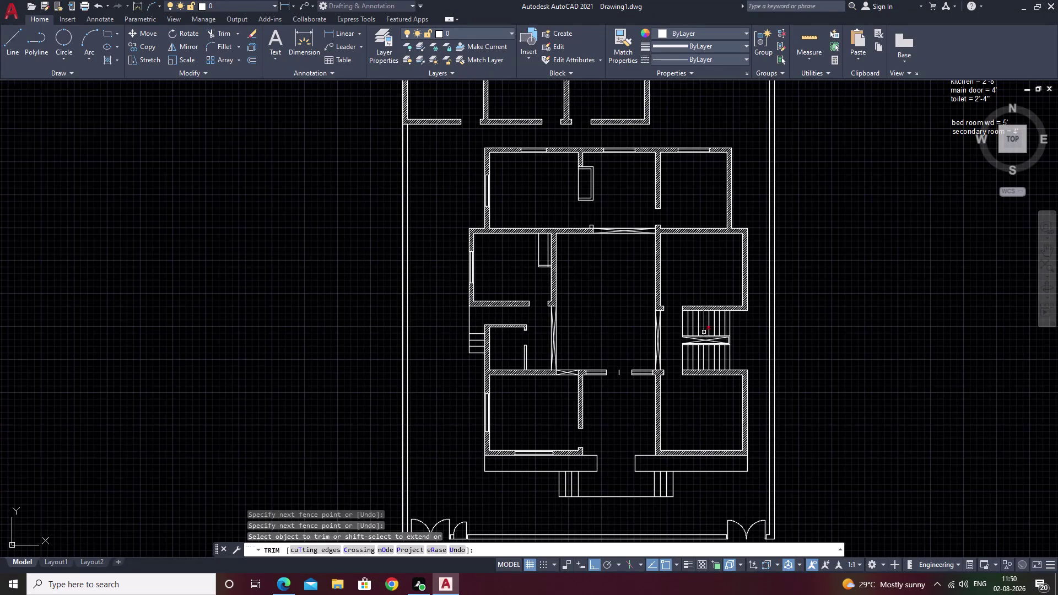
Pan and zoom around the house floor plan to bring the whole layout into view.
middle_drag(590, 333, 693, 334)
scroll(up, 3)
scroll(down, 3)
middle_drag(698, 495, 713, 365)
middle_drag(693, 453, 713, 388)
scroll(down, 3)
middle_drag(705, 425, 628, 483)
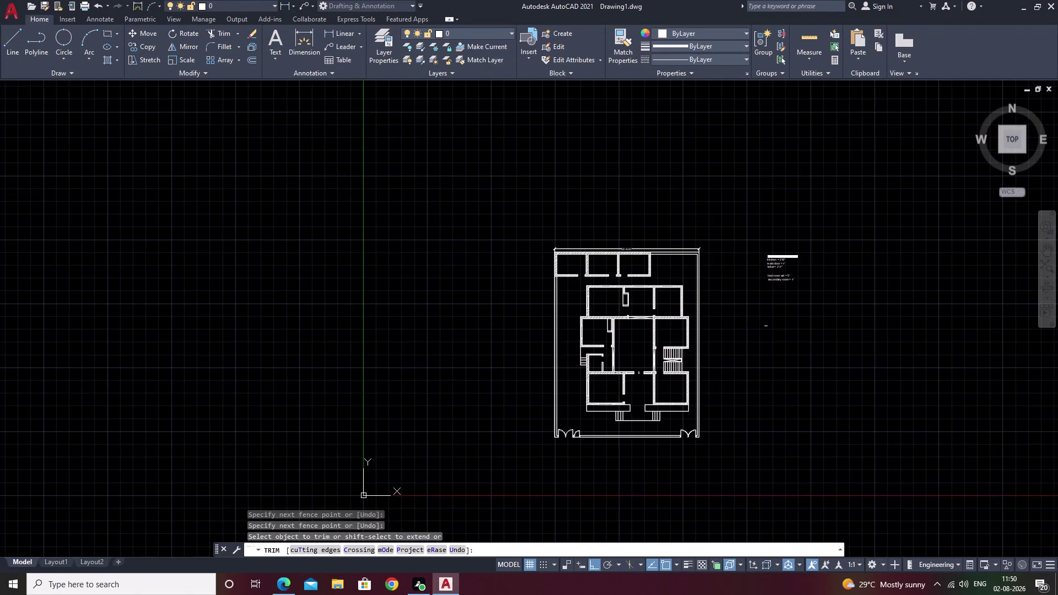
scroll(up, 3)
middle_drag(590, 336, 887, 275)
middle_drag(829, 380, 792, 290)
middle_drag(754, 318, 726, 272)
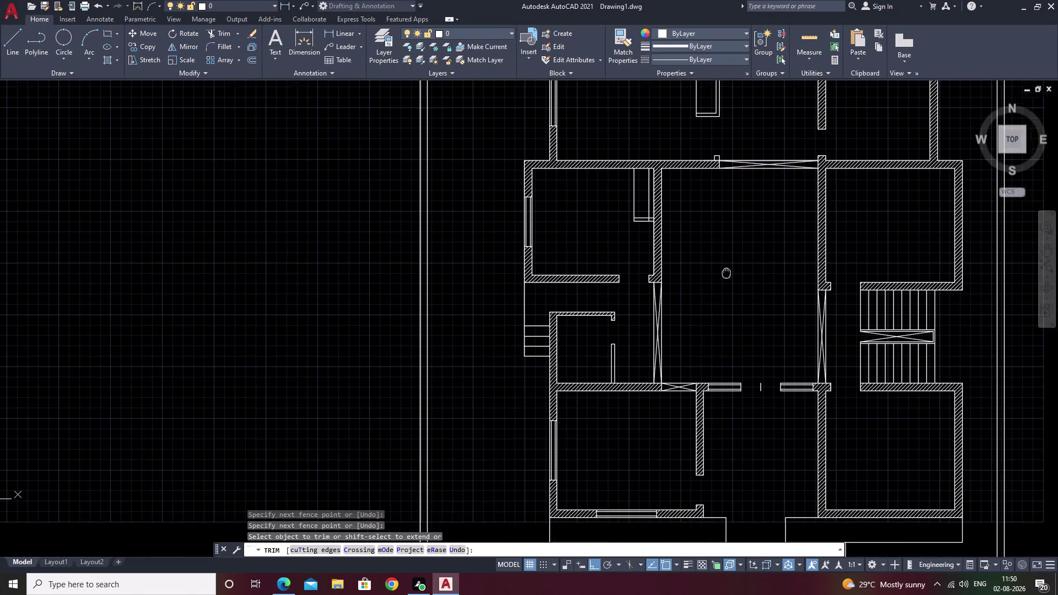
Pan across the rooms and staircase to the door-size notes, then bring up Tool Palettes (Ctrl+3).
scroll(down, 3)
middle_drag(958, 368, 747, 373)
scroll(up, 3)
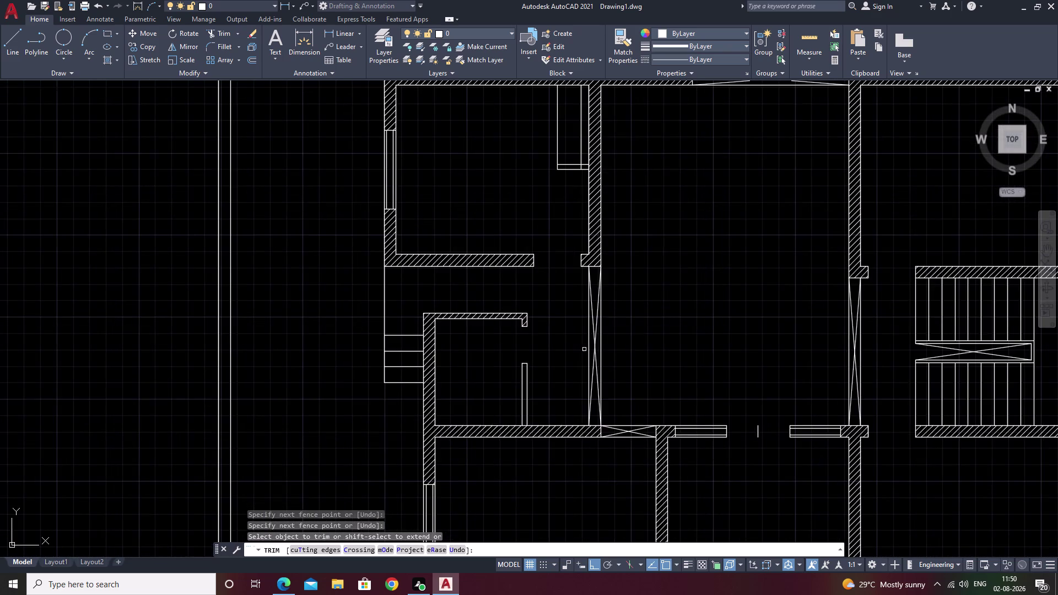
scroll(down, 3)
middle_drag(662, 369, 670, 327)
middle_drag(635, 327, 536, 314)
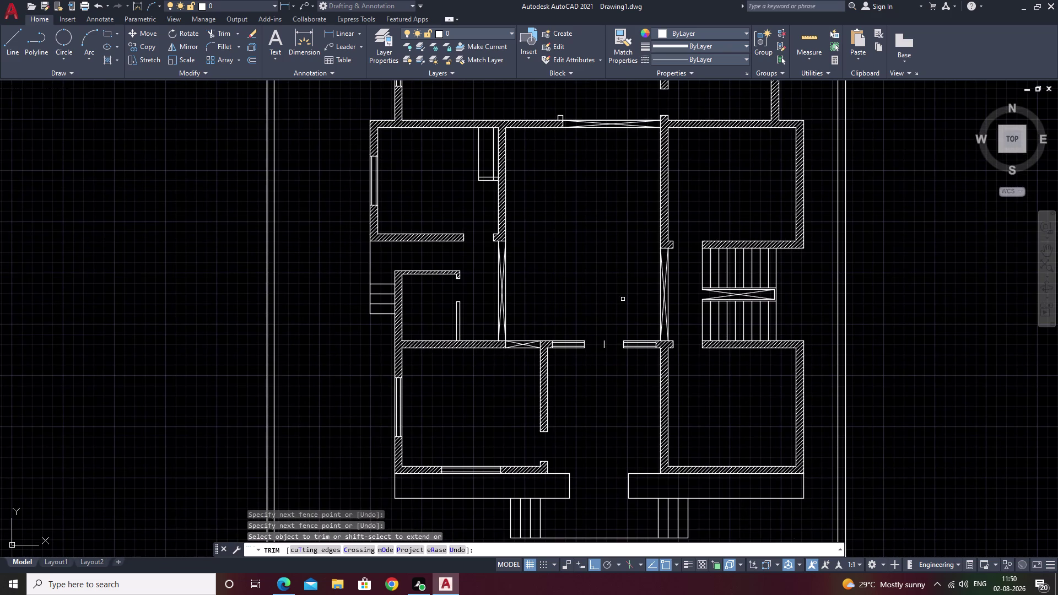
middle_drag(857, 224, 522, 390)
middle_drag(905, 283, 753, 326)
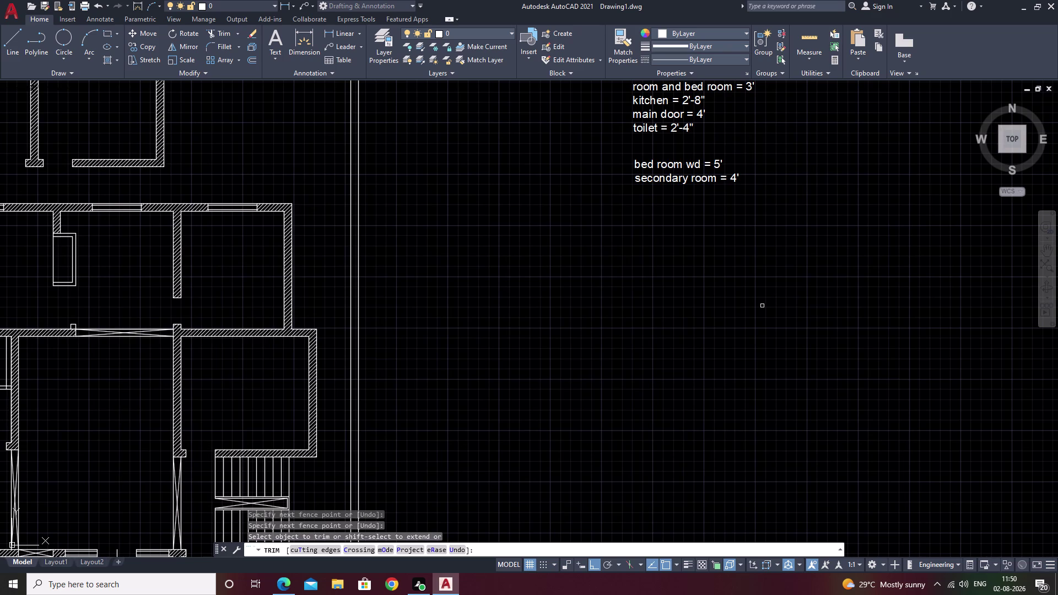
key(ctrl+3)
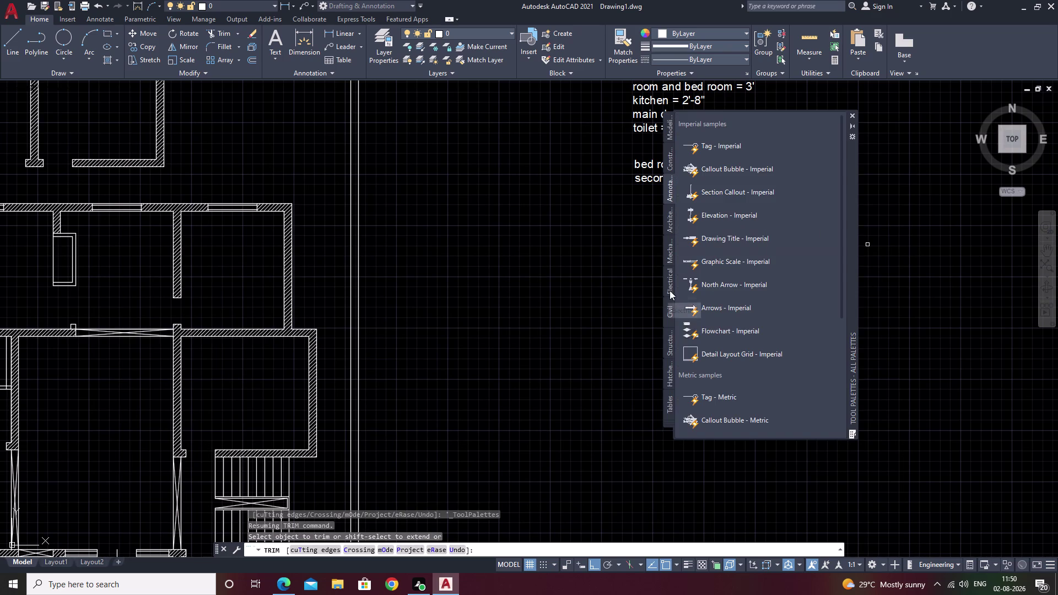
Show the Architectural sample blocks and pick the Door - Metric block.
click(669, 219)
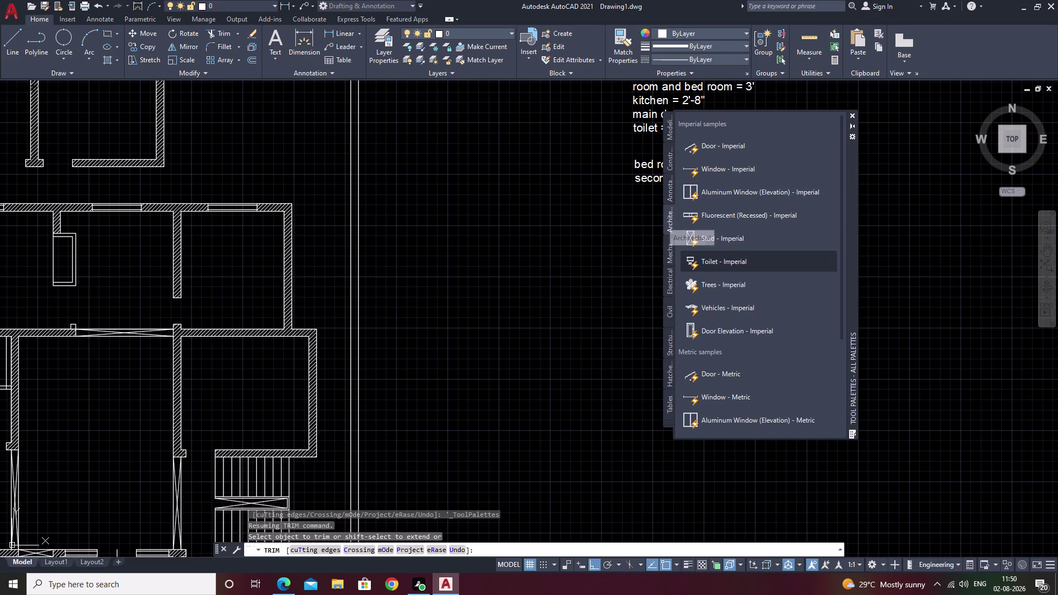
click(761, 373)
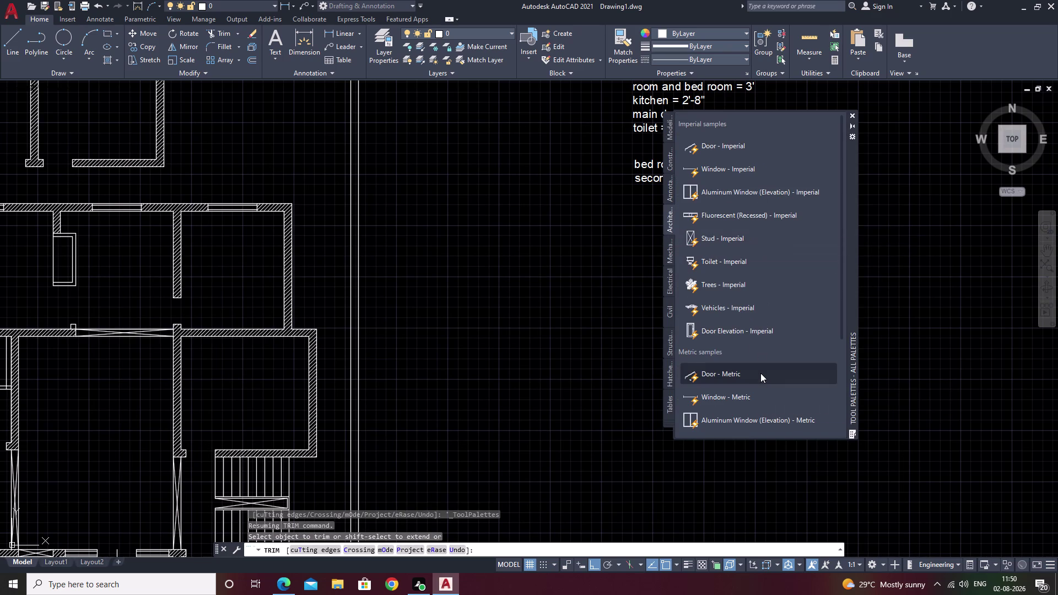
click(916, 283)
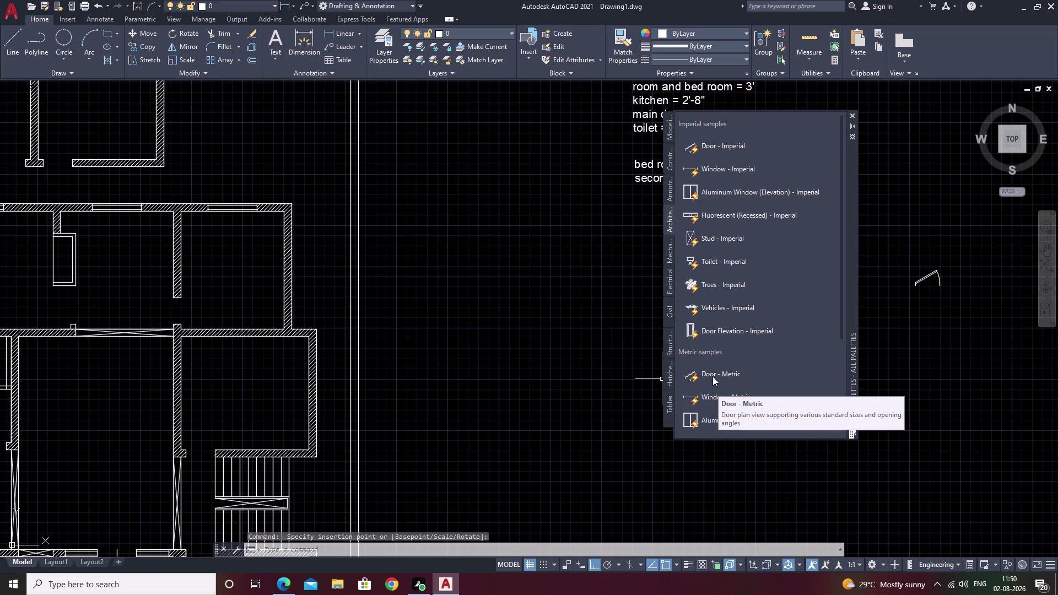
click(852, 114)
Insert the metric door block into the empty area beside the door-size notes.
key(grave)
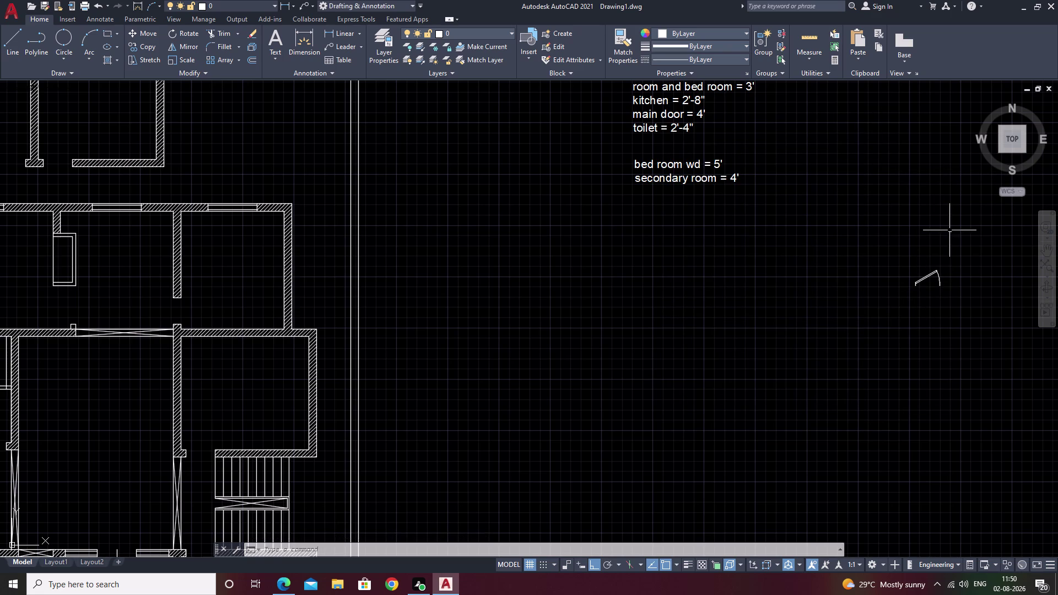
scroll(up, 3)
scroll(up, 3)
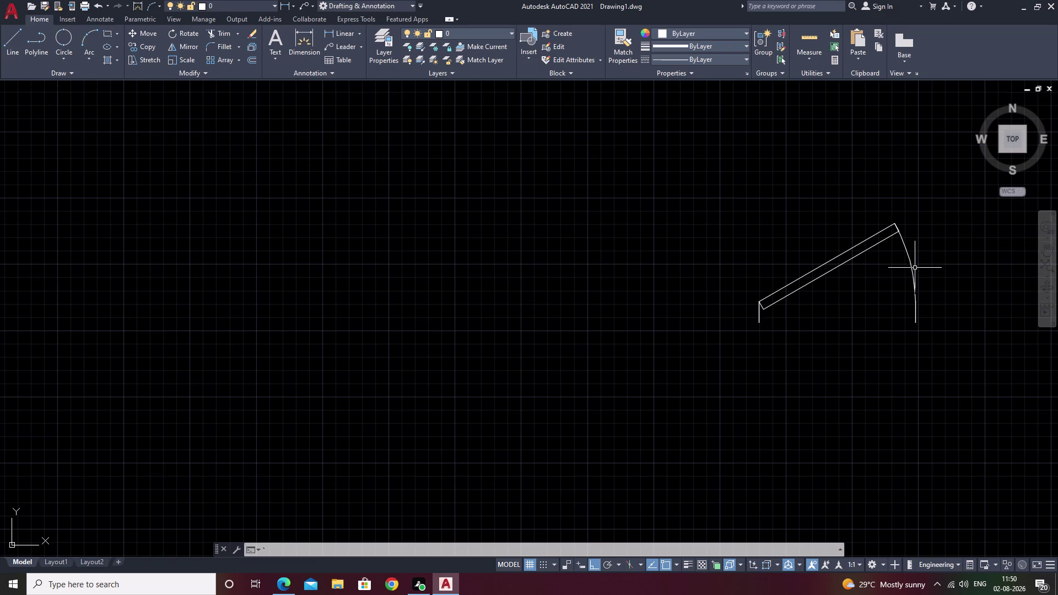
click(913, 267)
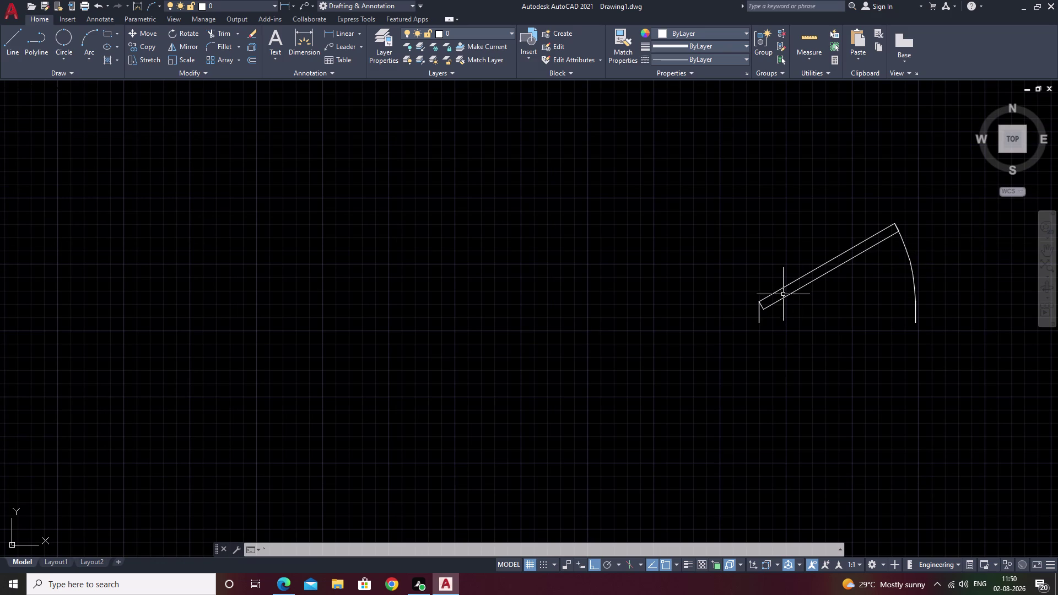
click(784, 298)
click(784, 298)
click(784, 291)
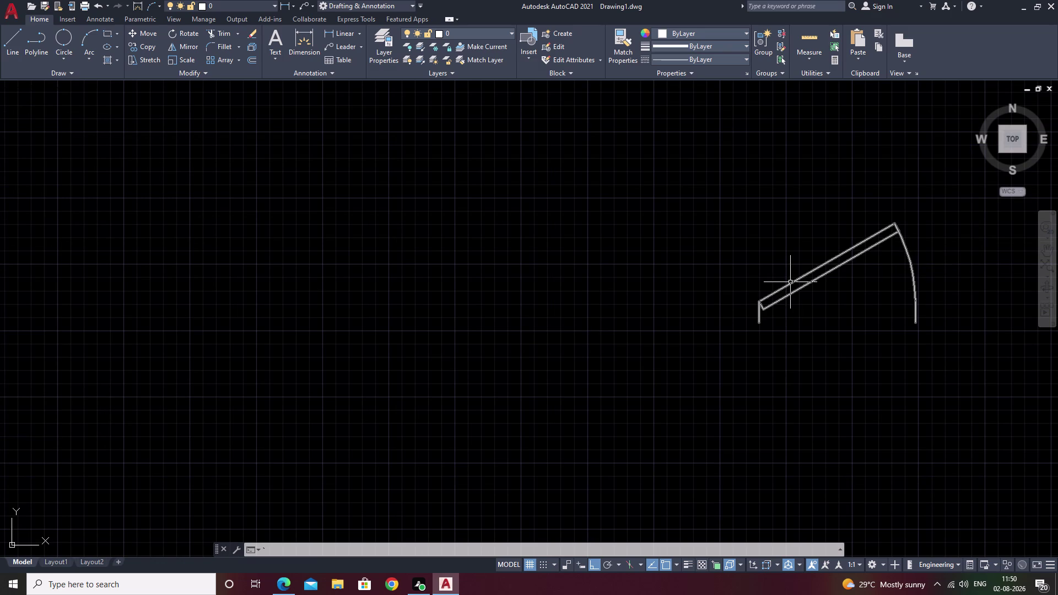
click(791, 282)
triple_click(793, 290)
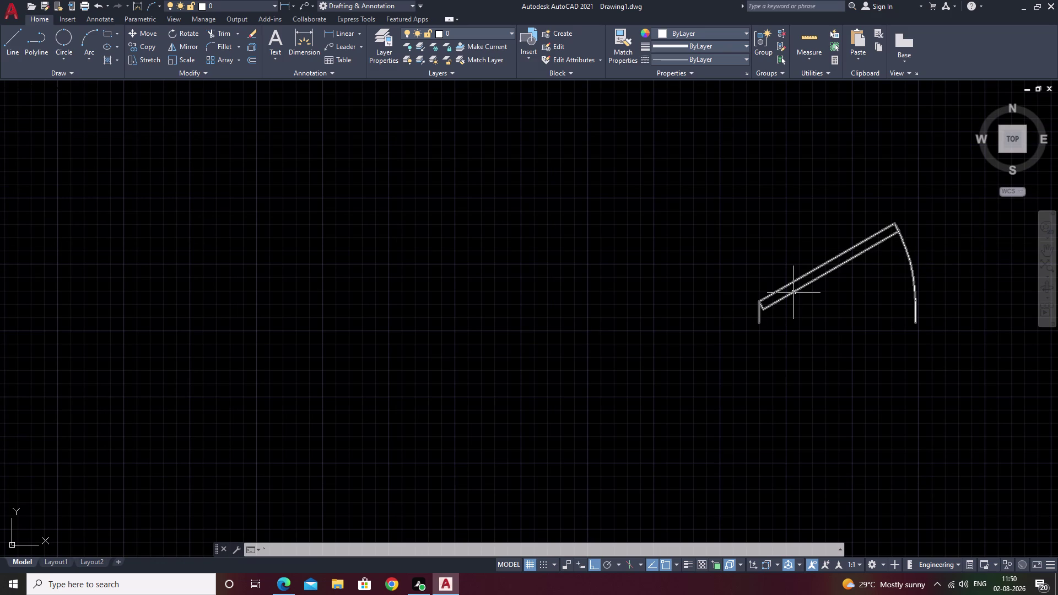
double_click(793, 292)
scroll(down, 3)
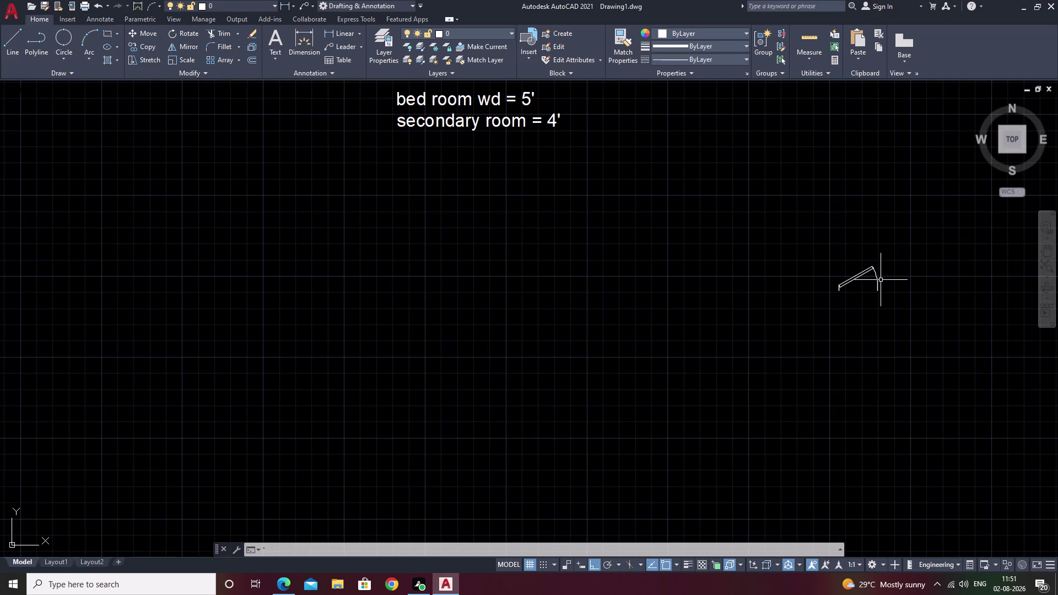
click(878, 280)
click(877, 280)
right_click(876, 280)
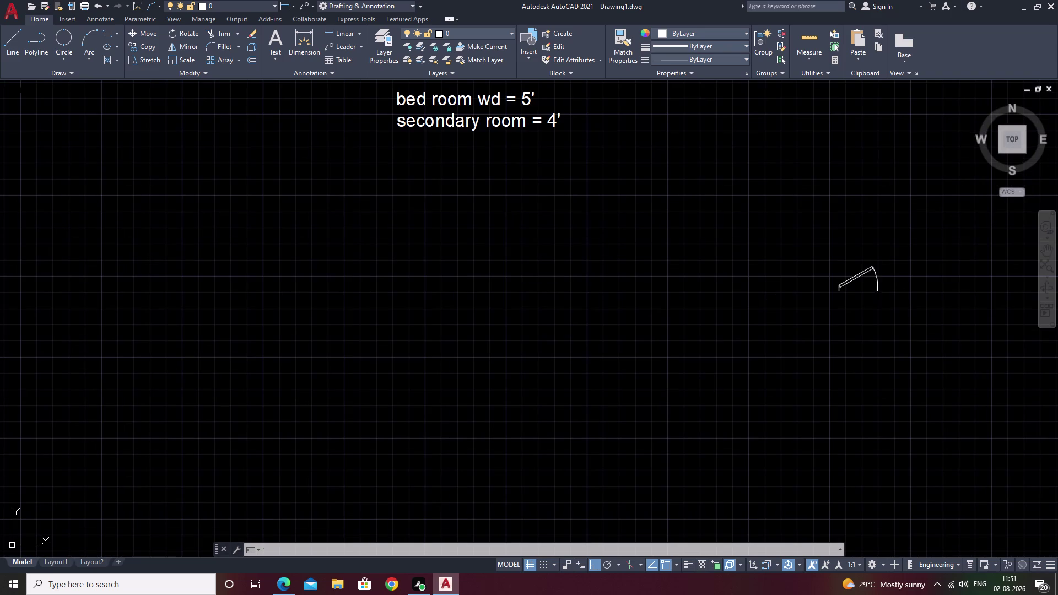
click(877, 279)
Swing the door open to 90 degrees and grab its width grip for resizing.
scroll(up, 3)
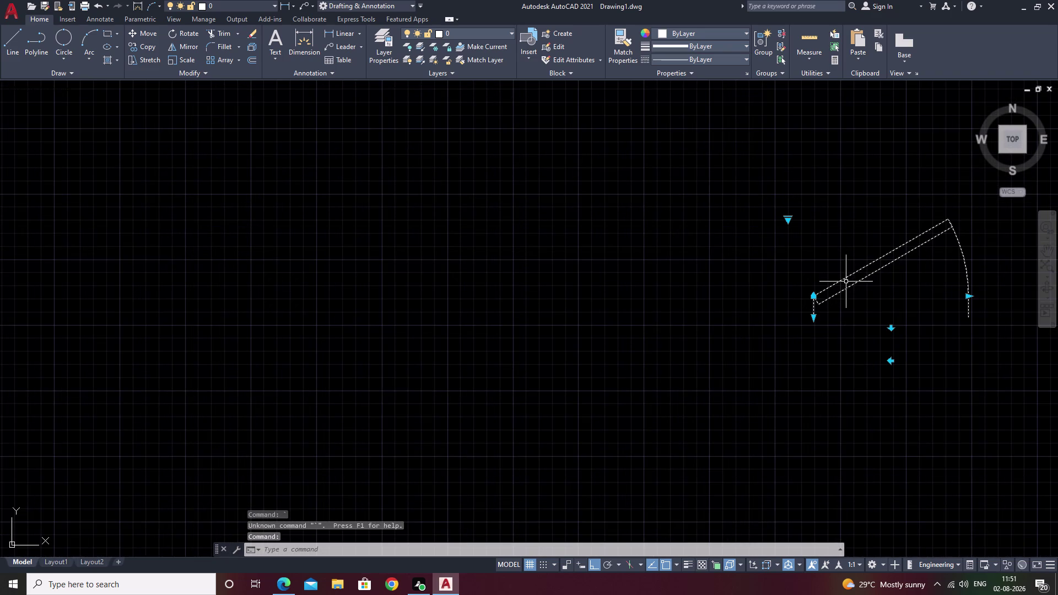
click(790, 220)
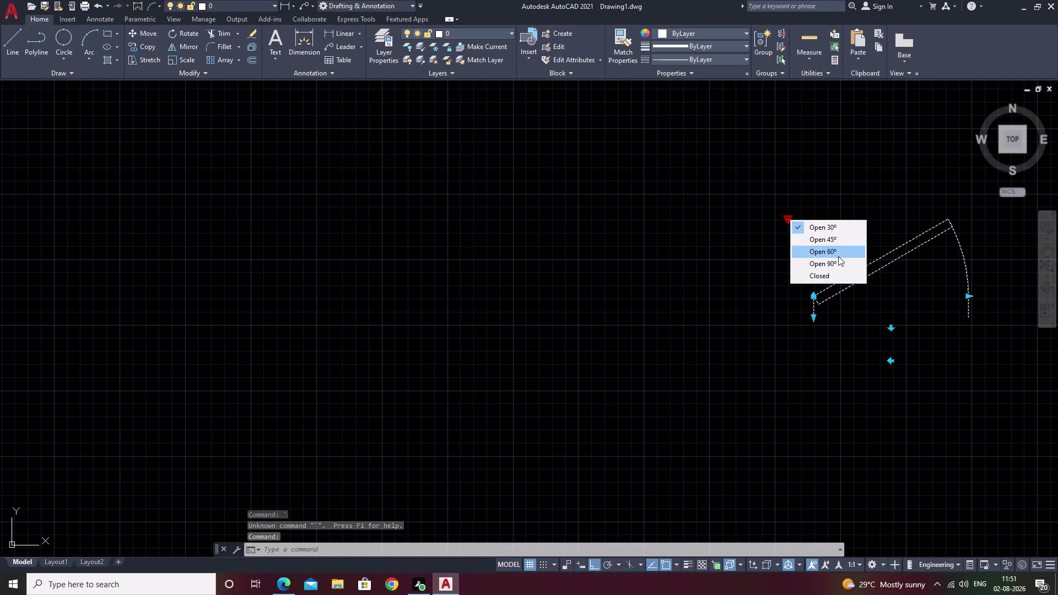
click(835, 263)
scroll(down, 3)
middle_drag(867, 297, 721, 303)
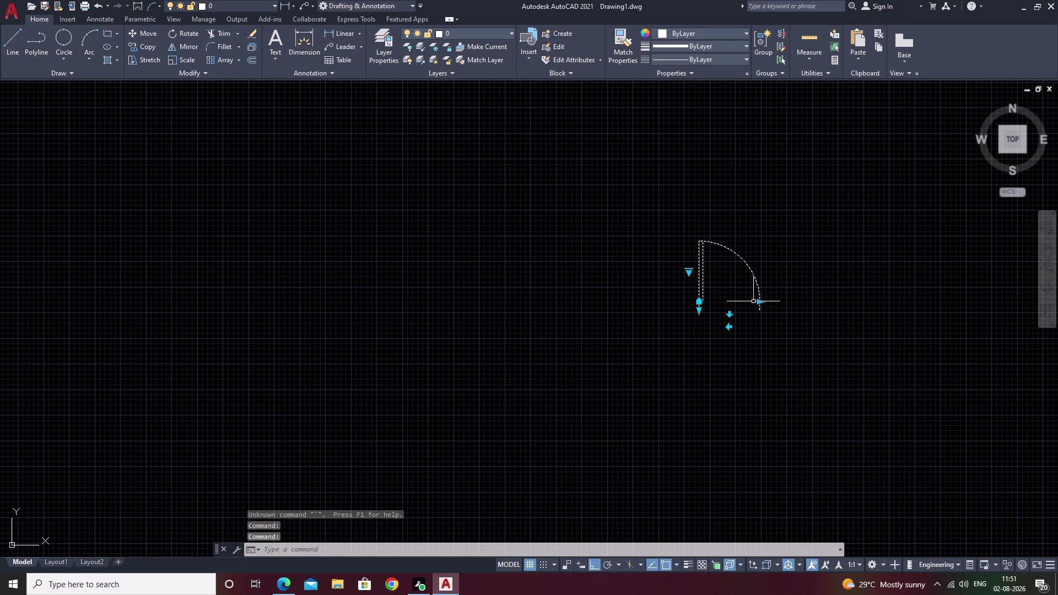
key(grave)
key(grave)
key(Escape)
key(Escape)
key(Escape)
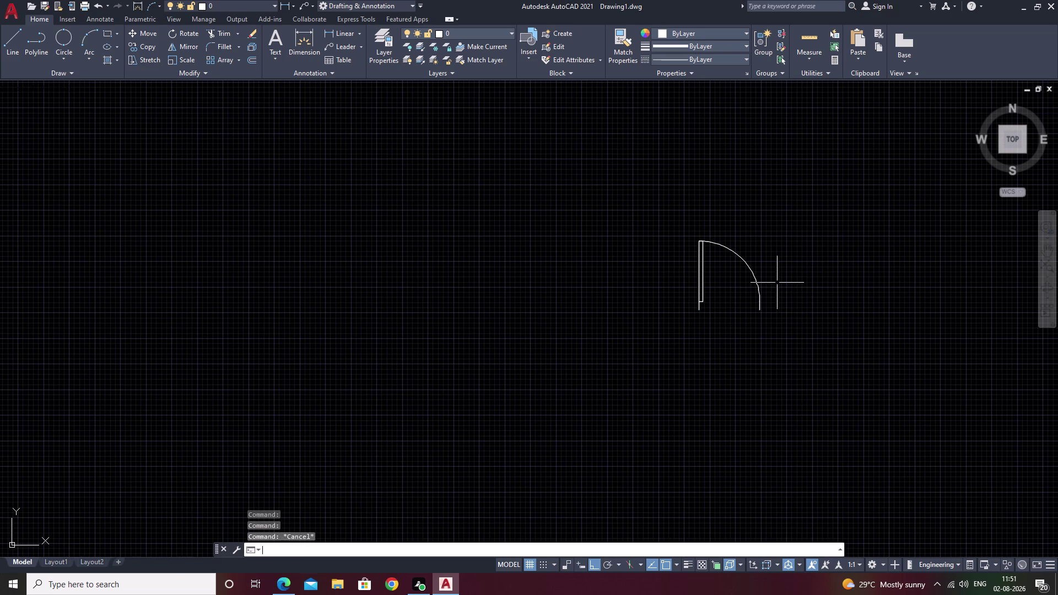
scroll(up, 3)
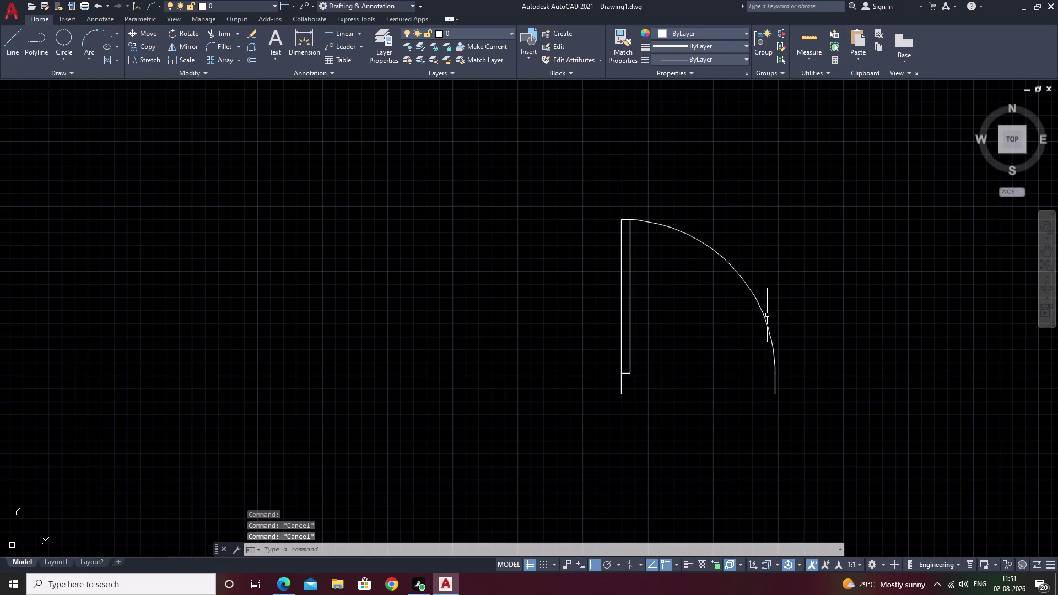
click(766, 319)
click(775, 375)
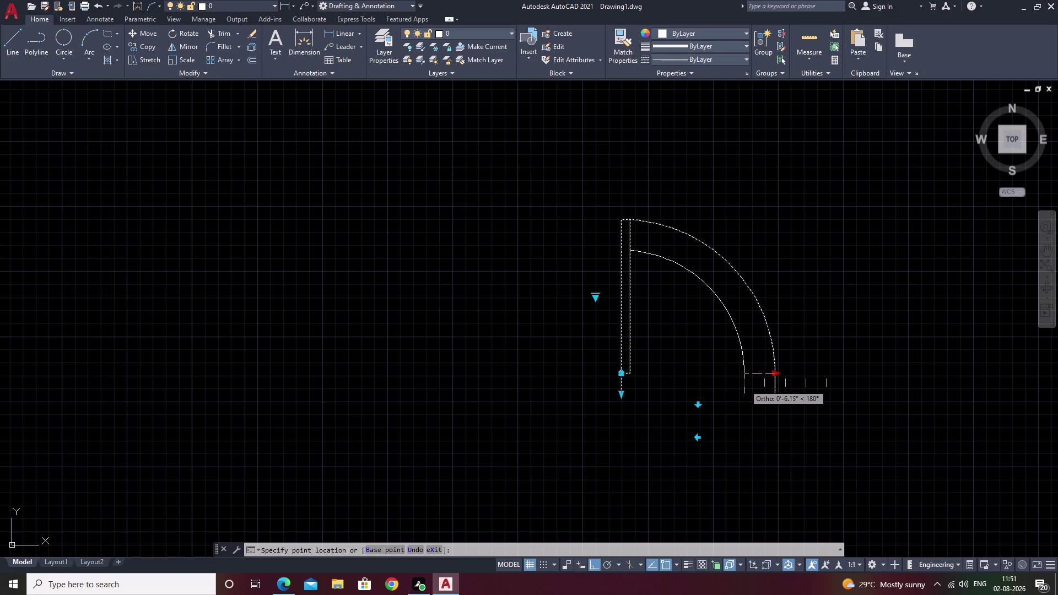
Stretch the door to a 3' width, then repeat the door insertion.
scroll(down, 3)
middle_drag(753, 394, 874, 480)
middle_drag(663, 322, 699, 394)
scroll(down, 3)
middle_drag(697, 351, 644, 310)
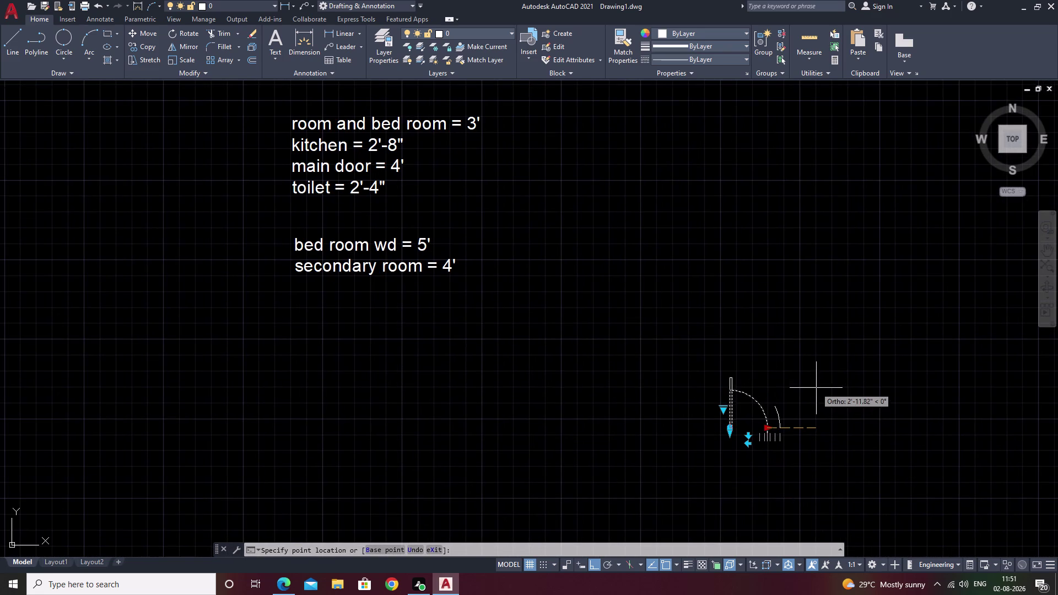
text(3')
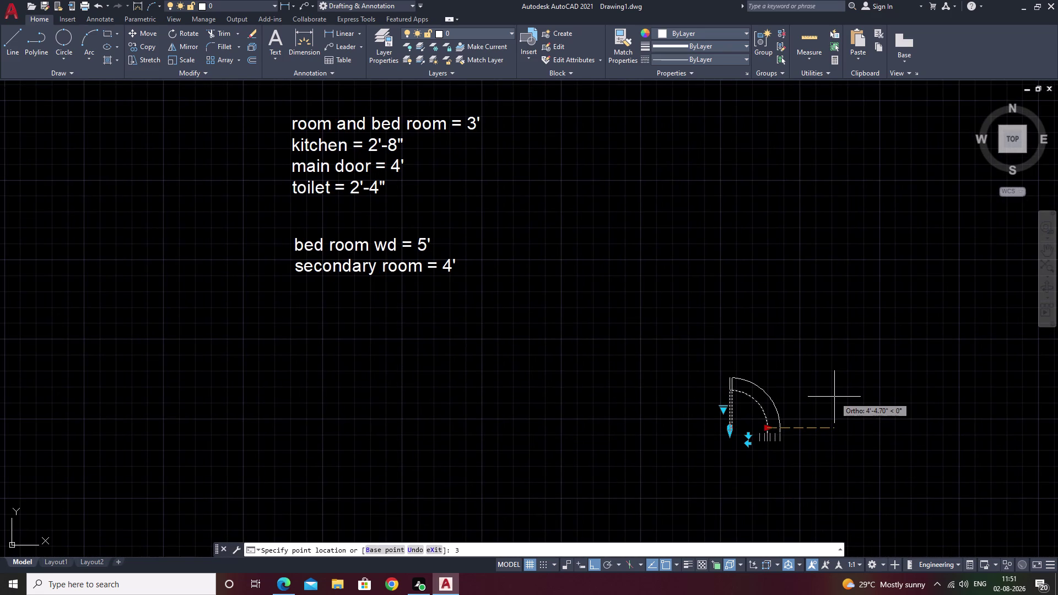
key(space)
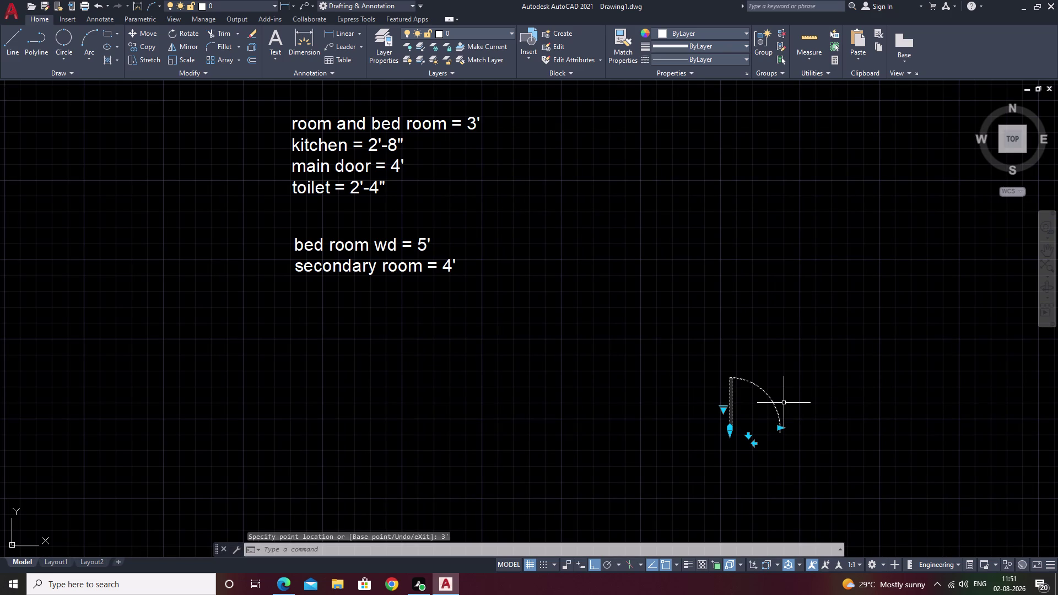
scroll(up, 3)
key(space)
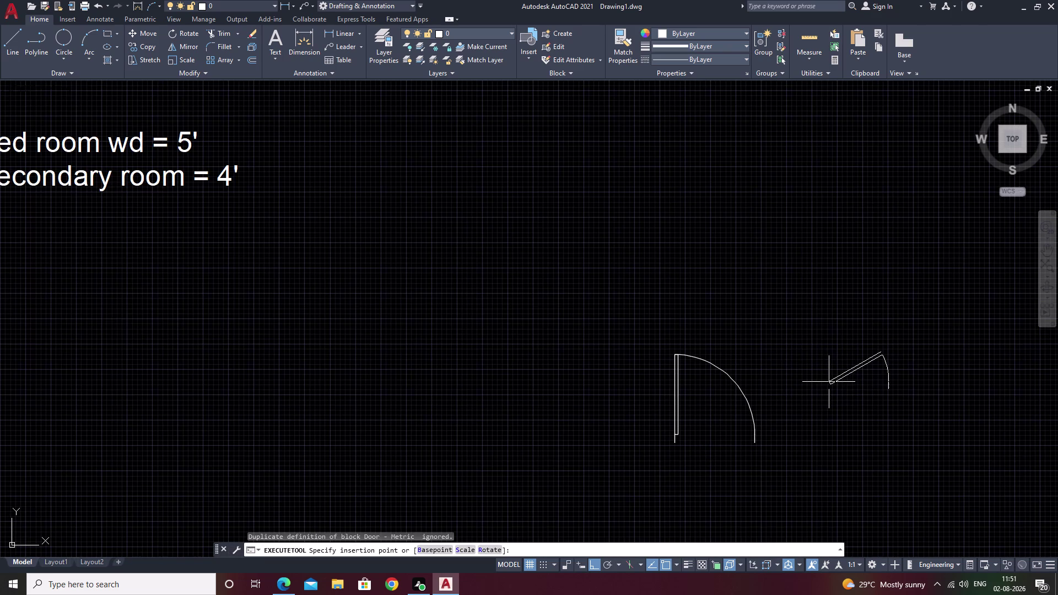
Place a second door up and right of the first, swung open 90 degrees.
click(848, 361)
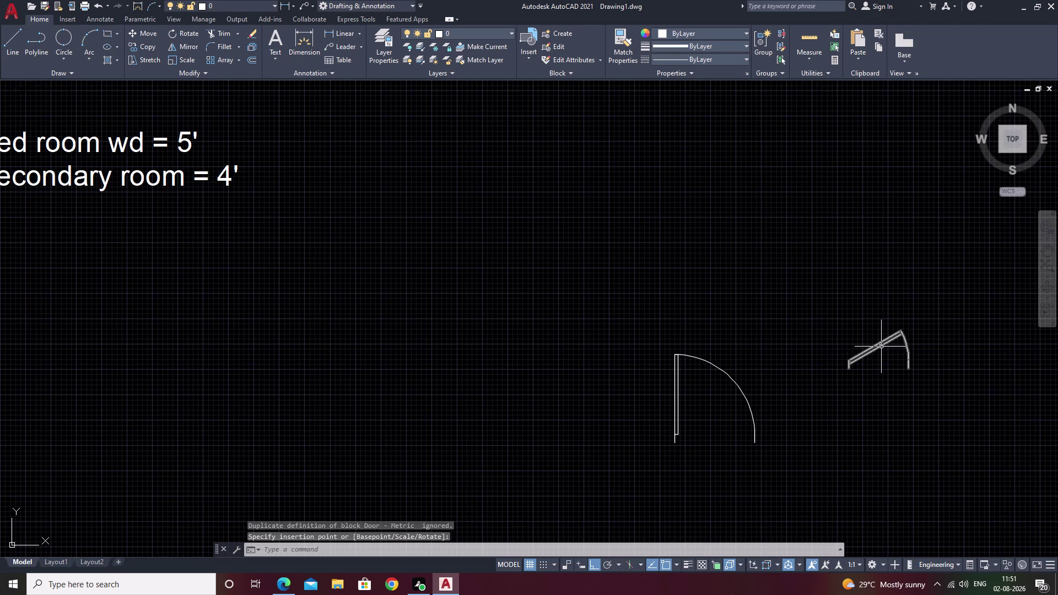
click(881, 347)
click(839, 330)
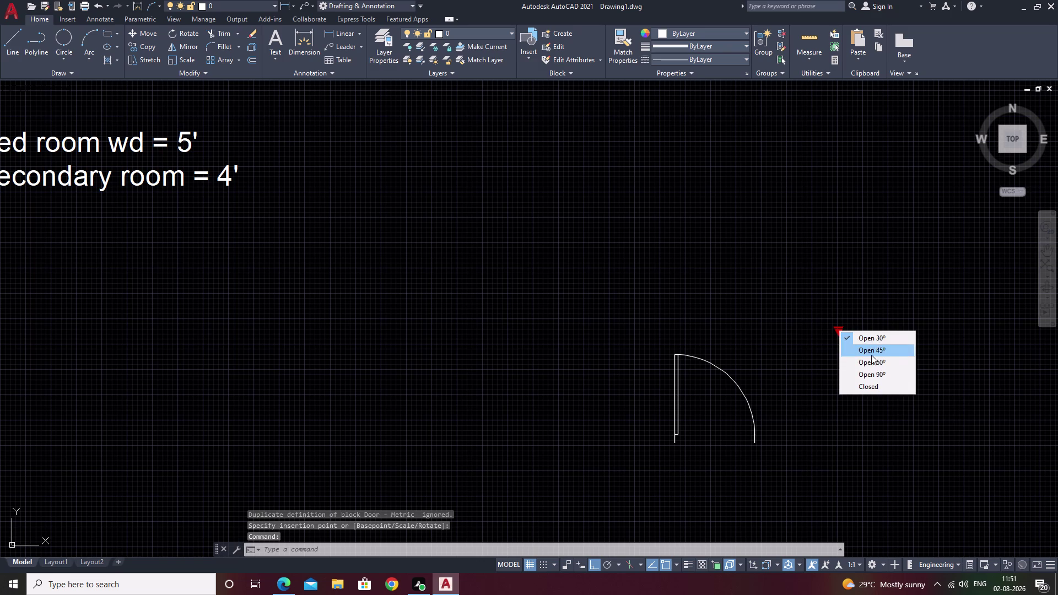
click(872, 374)
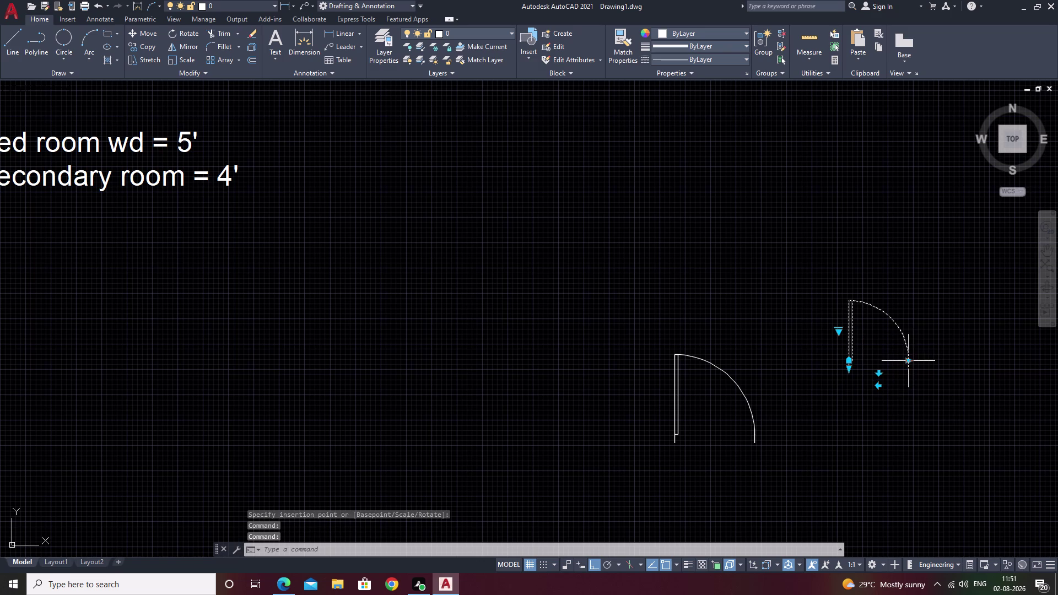
Stretch the second door's width to 2'-8" for the kitchen.
click(911, 360)
scroll(down, 3)
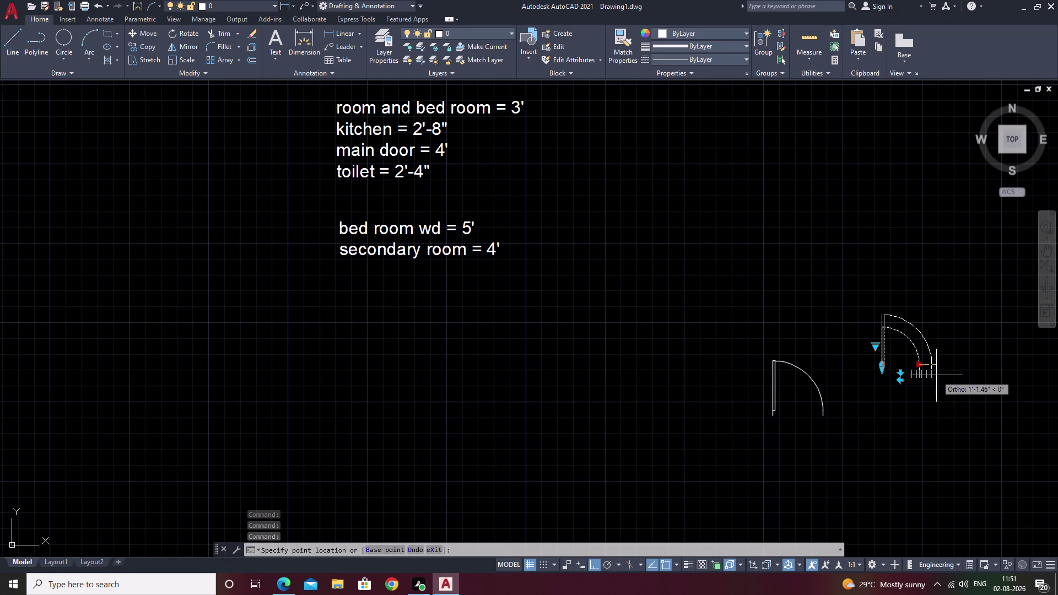
key(2)
text('8)
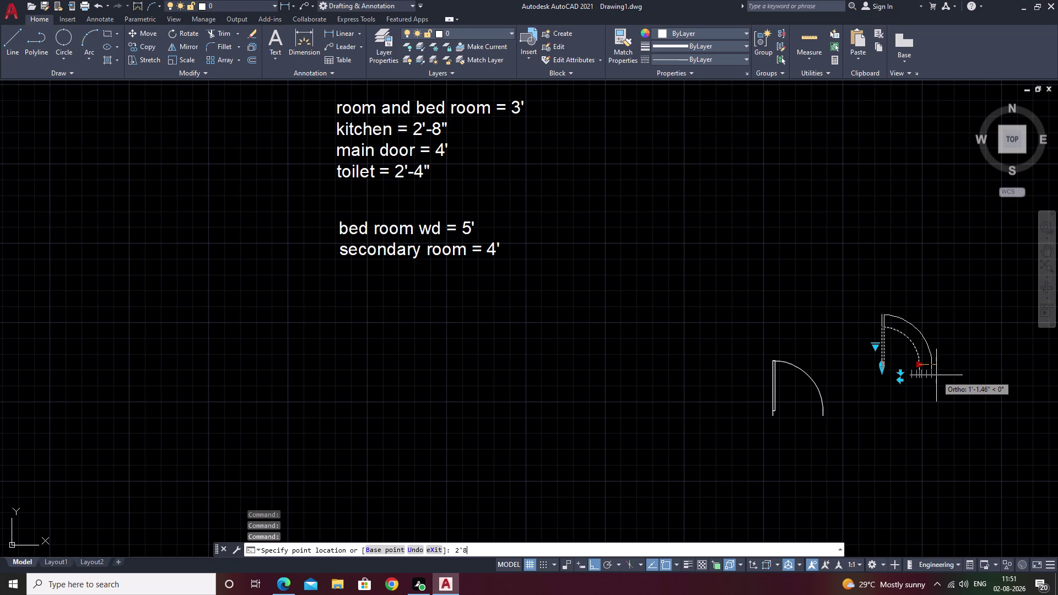
key(shift+quotedbl)
key(space)
middle_drag(901, 413, 821, 443)
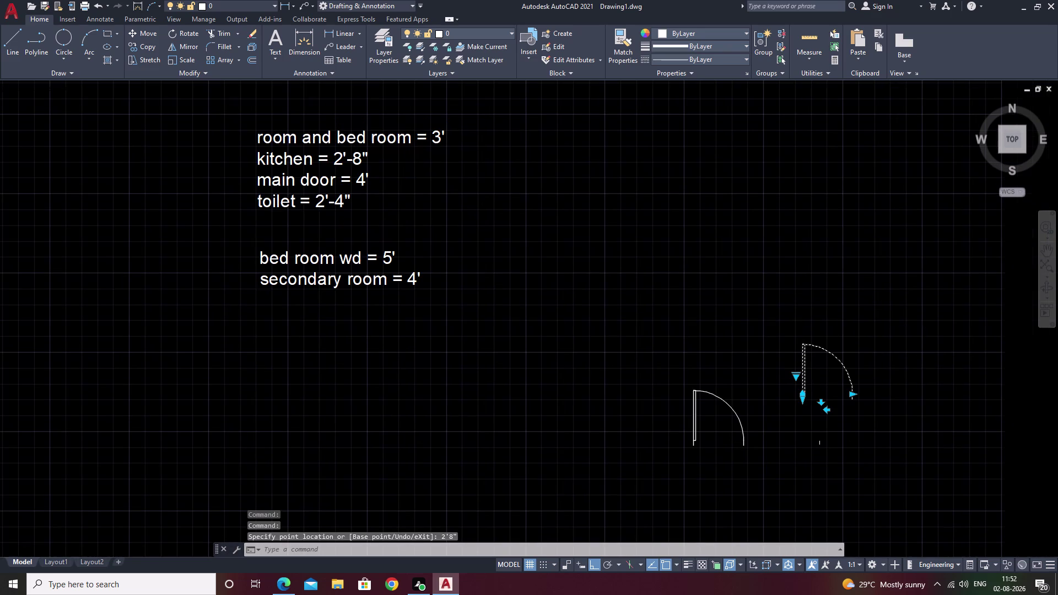
double_click(881, 351)
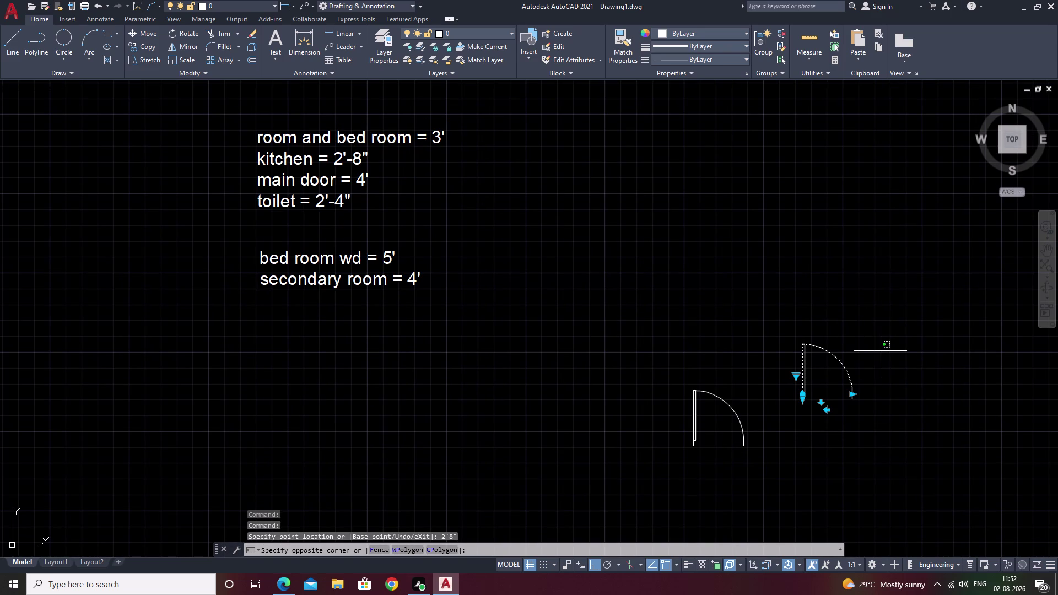
Copy the second door (CO) to a spot directly above it.
click(881, 351)
key(Escape)
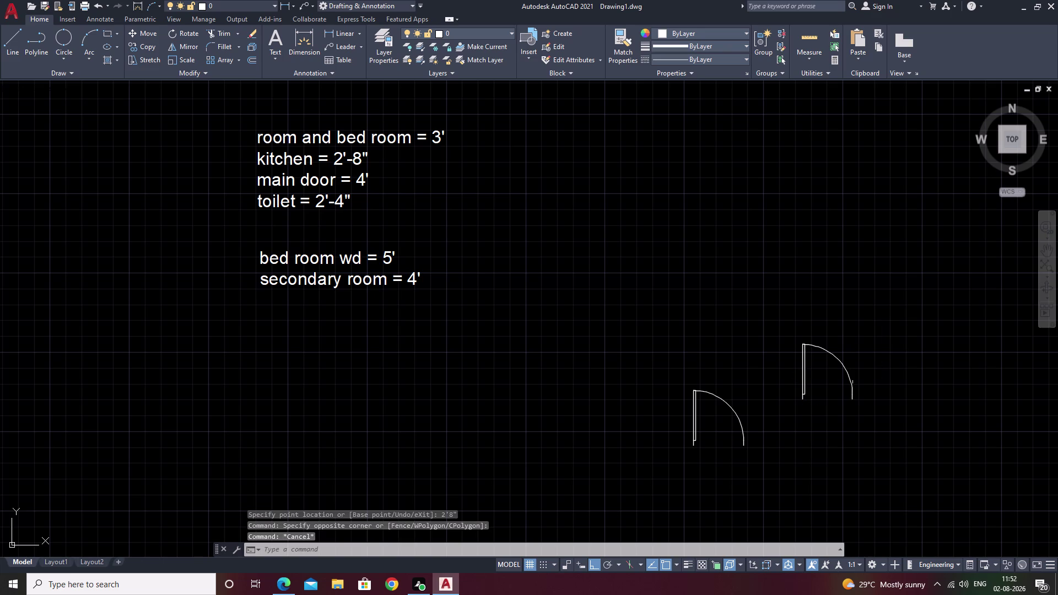
drag(855, 333, 858, 458)
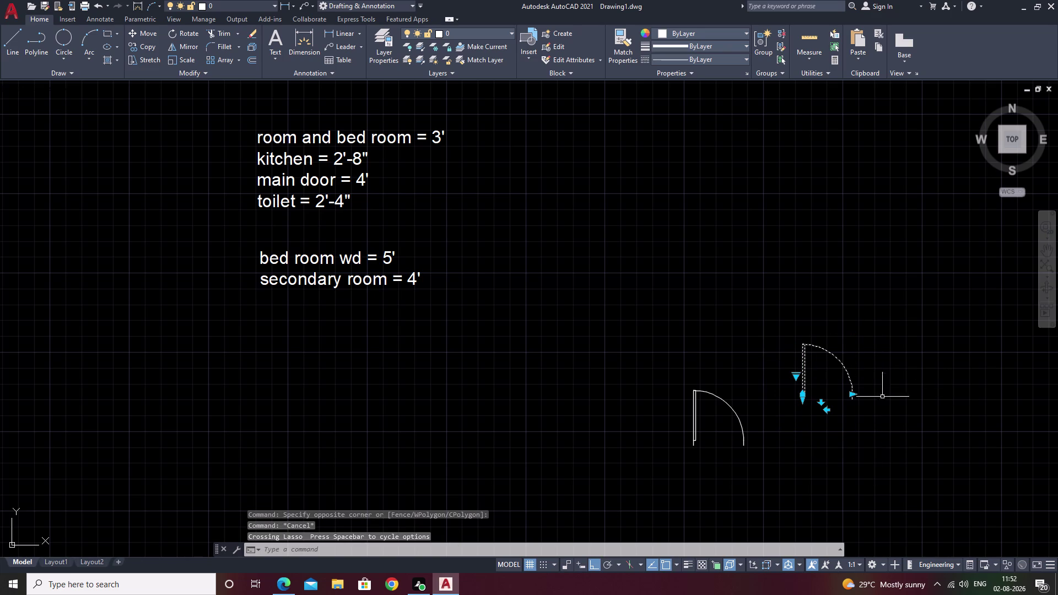
text(co)
key(space)
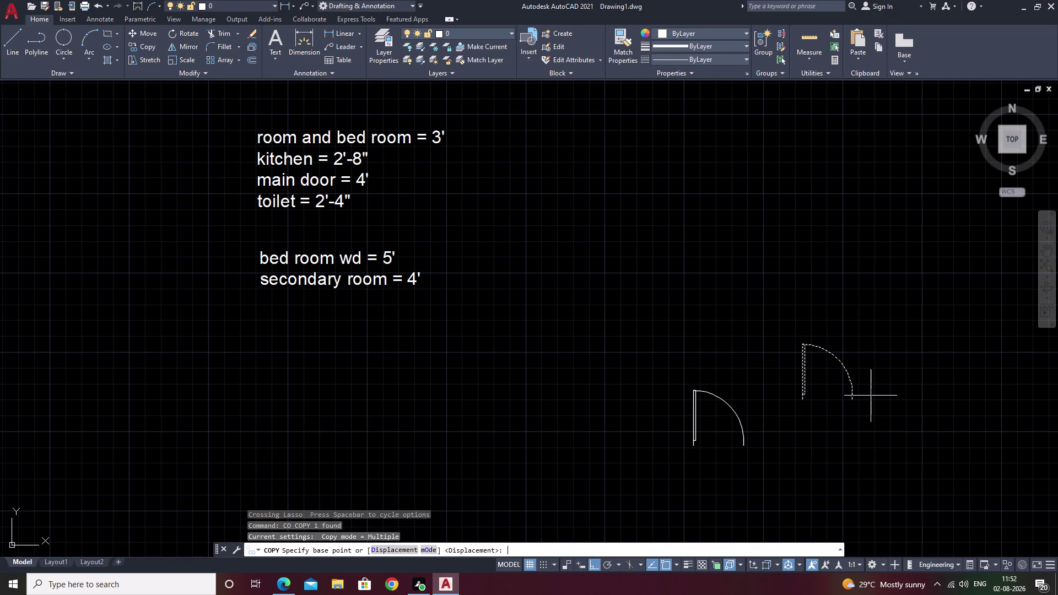
click(804, 402)
click(759, 275)
key(Escape)
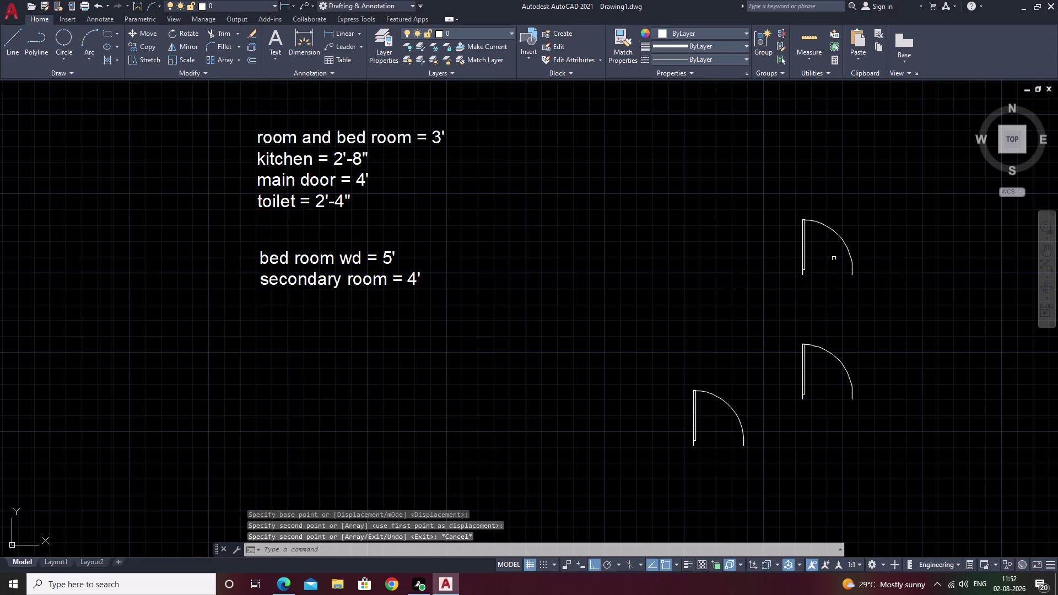
Stretch the top door copy's swing to the 2'-4" toilet width.
click(842, 245)
double_click(845, 244)
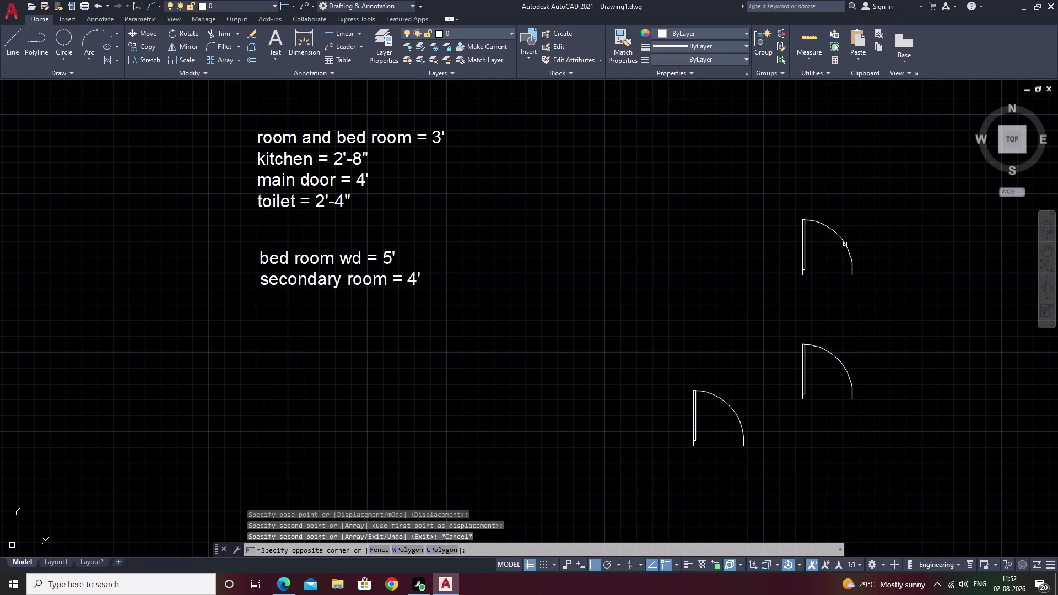
key(Escape)
click(845, 242)
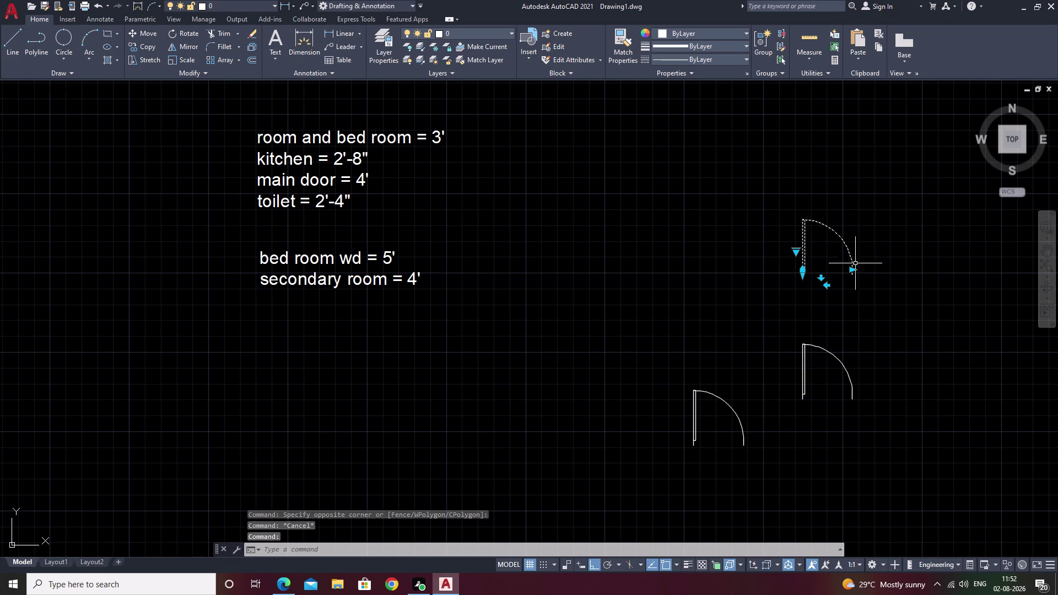
click(854, 270)
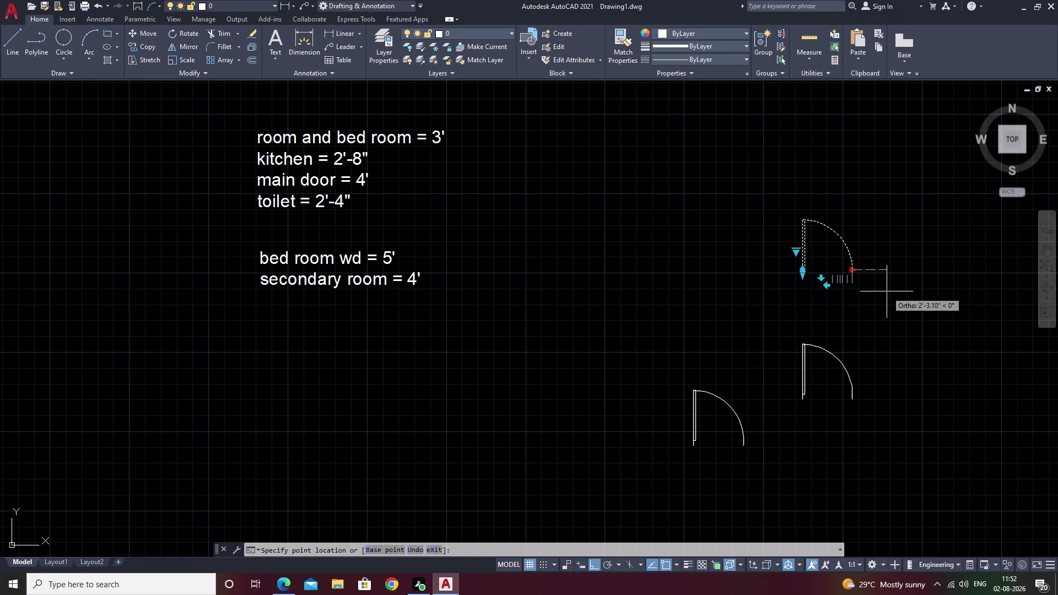
text(2'4)
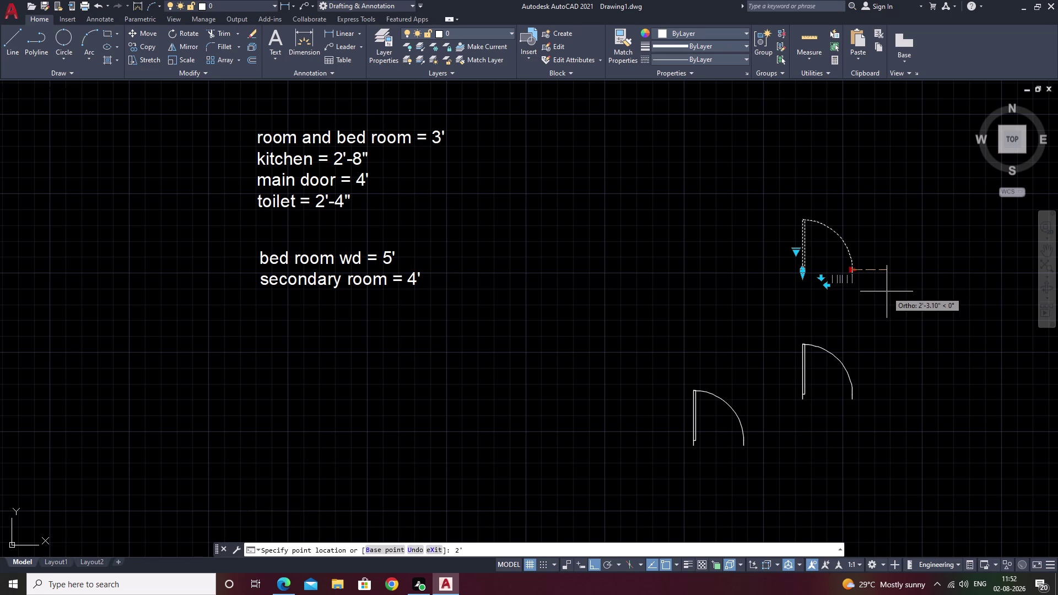
key(shift+quotedbl)
key(space)
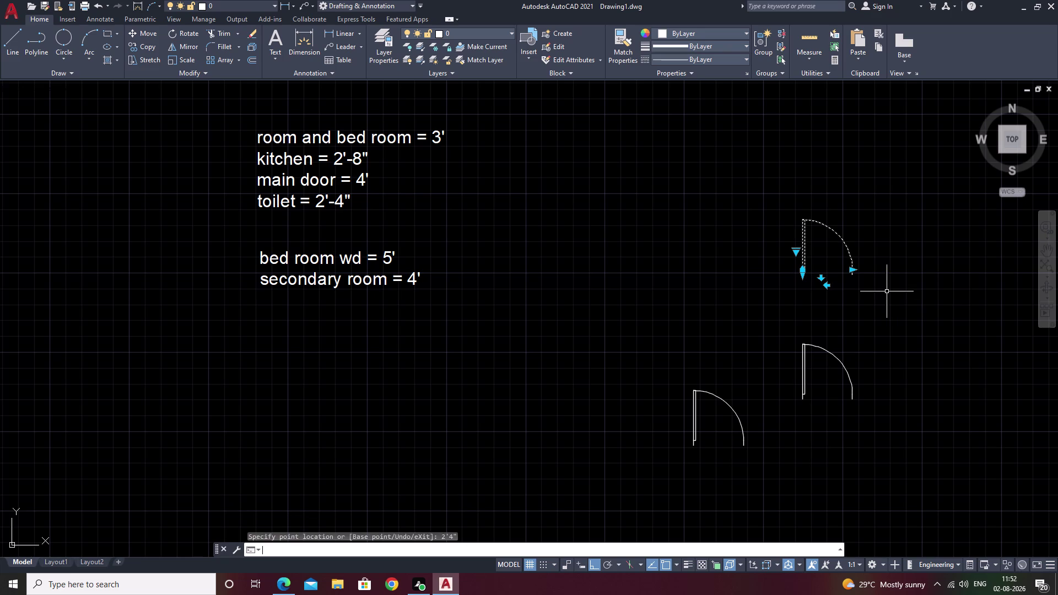
key(Escape)
scroll(up, 3)
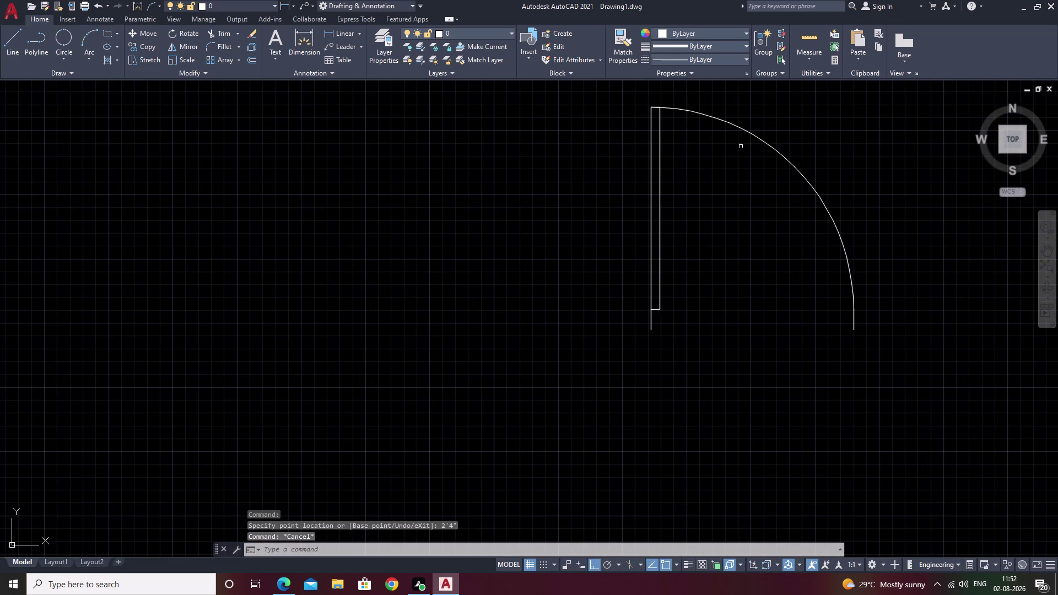
click(330, 33)
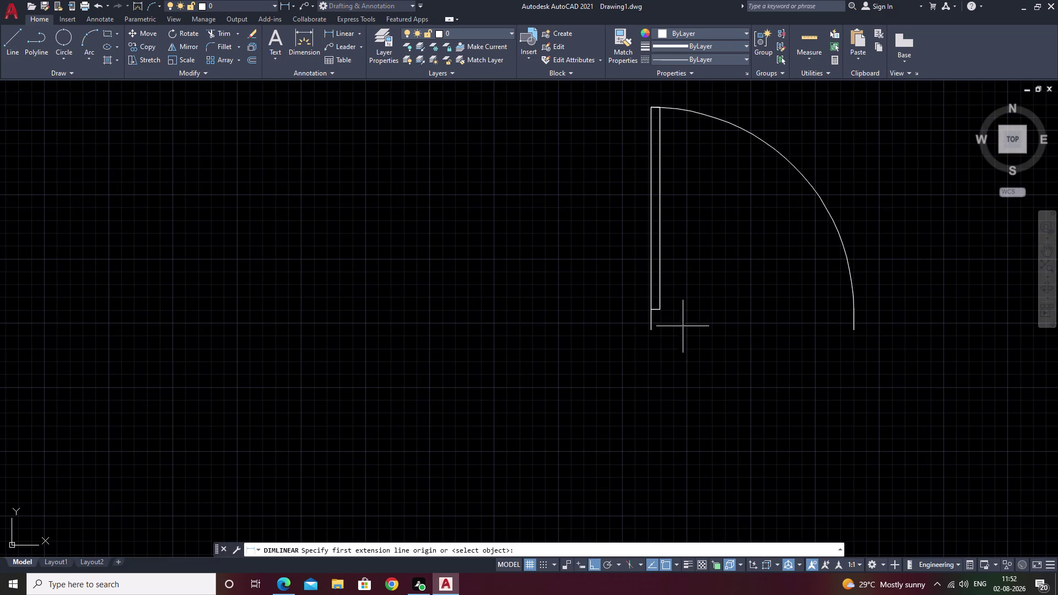
click(654, 331)
click(854, 331)
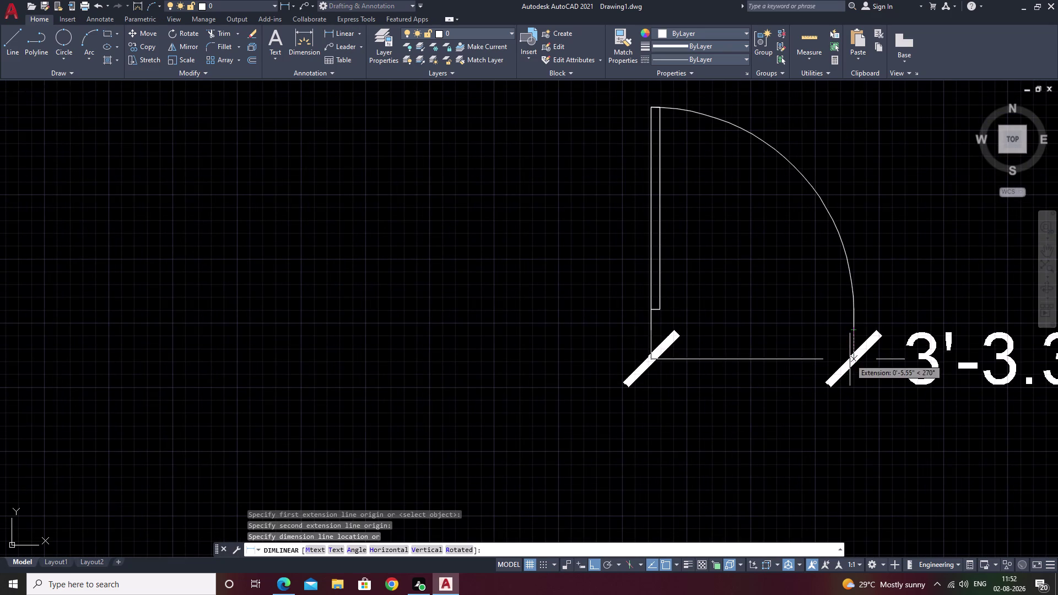
scroll(down, 3)
middle_drag(824, 397, 824, 392)
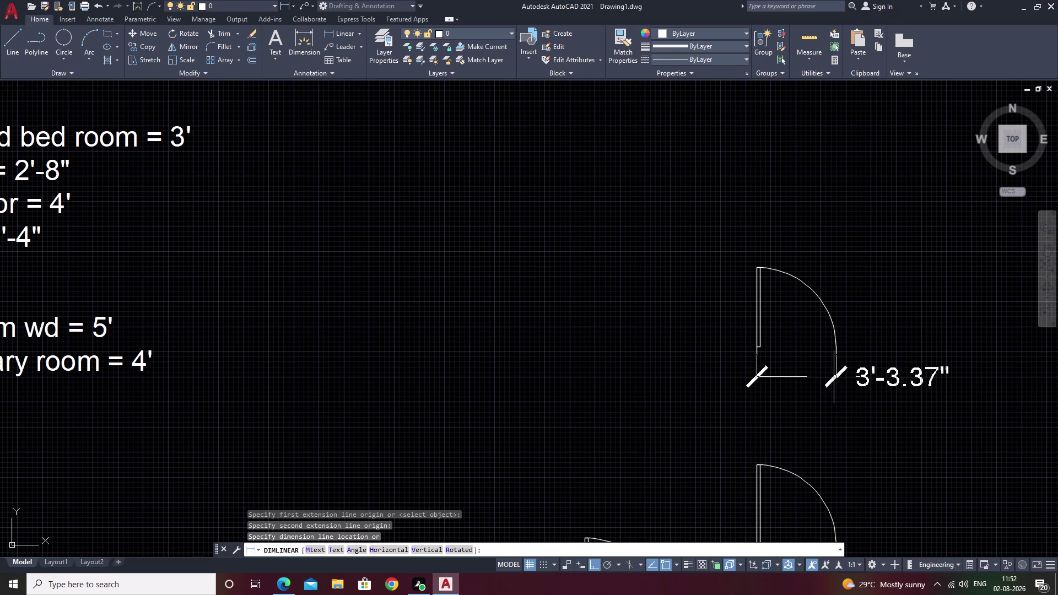
key(Escape)
middle_drag(837, 420, 858, 312)
scroll(up, 3)
key(space)
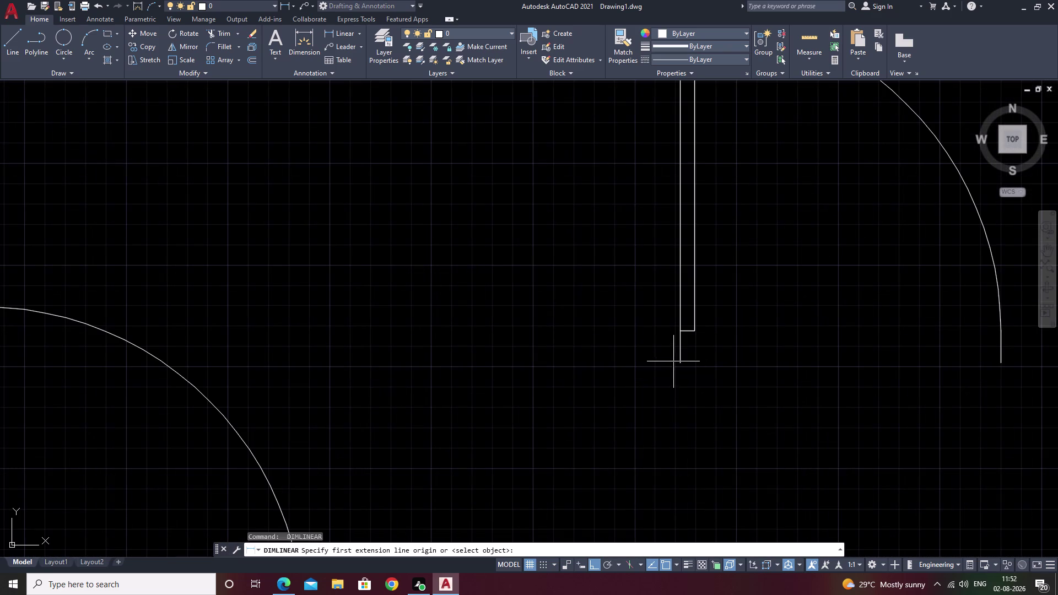
click(682, 368)
click(1001, 362)
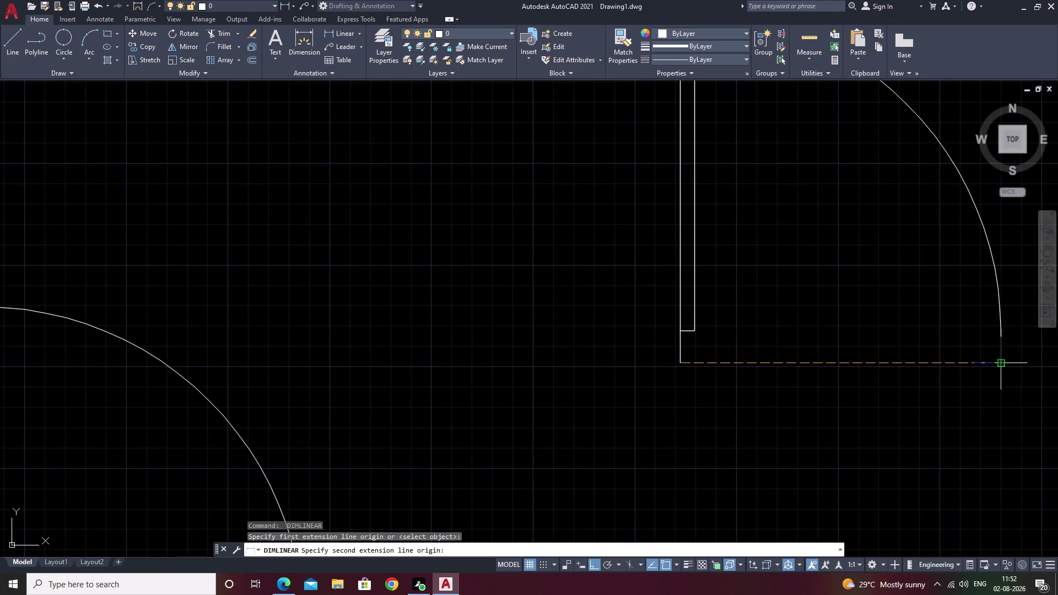
scroll(down, 3)
middle_drag(948, 427, 835, 430)
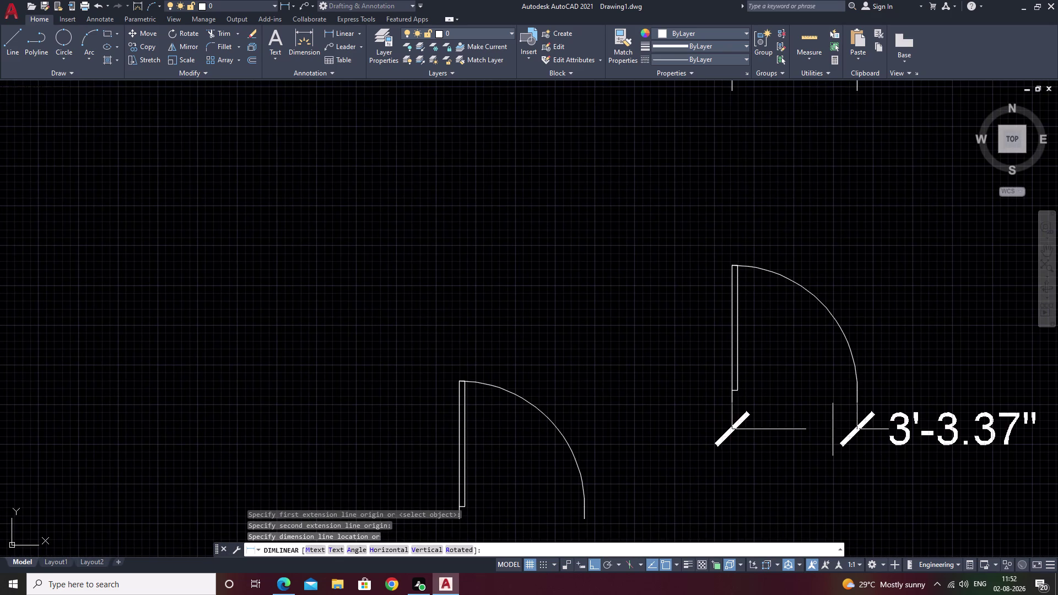
key(Escape)
middle_drag(641, 470, 729, 368)
scroll(down, 3)
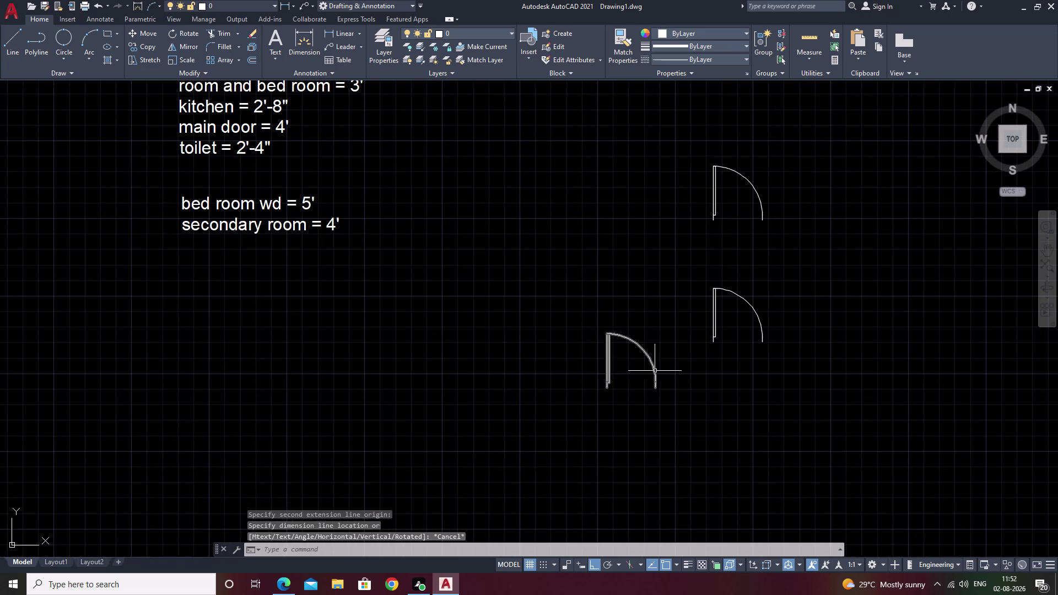
click(651, 362)
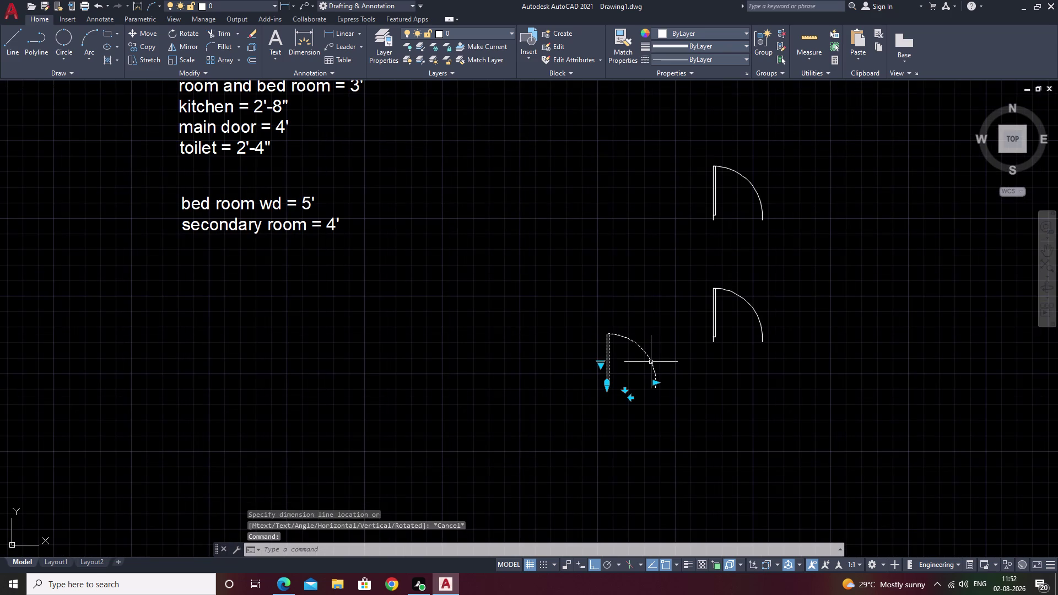
key(Escape)
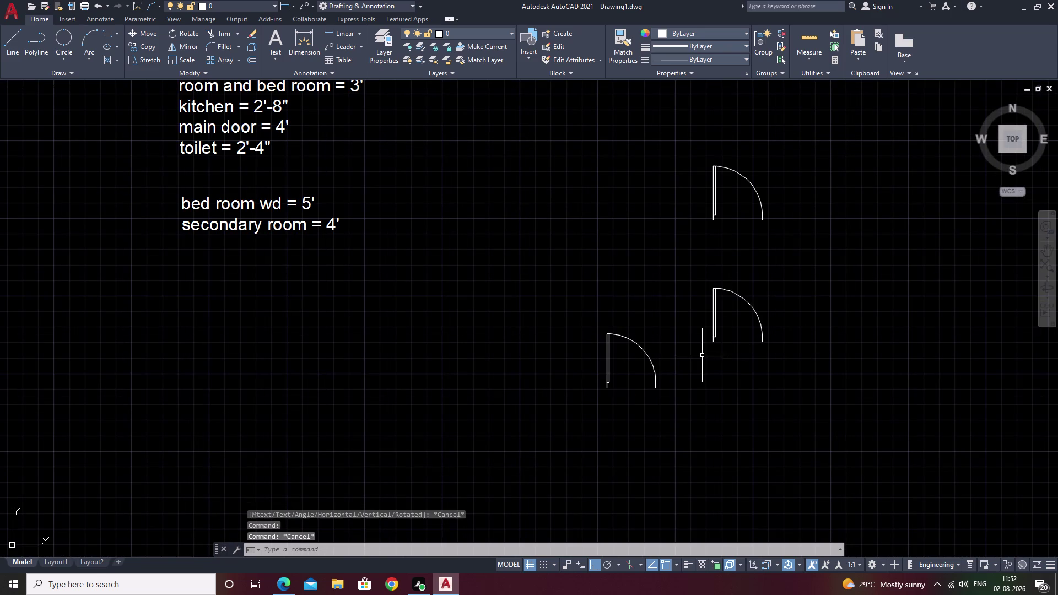
drag(636, 313, 712, 454)
text(m)
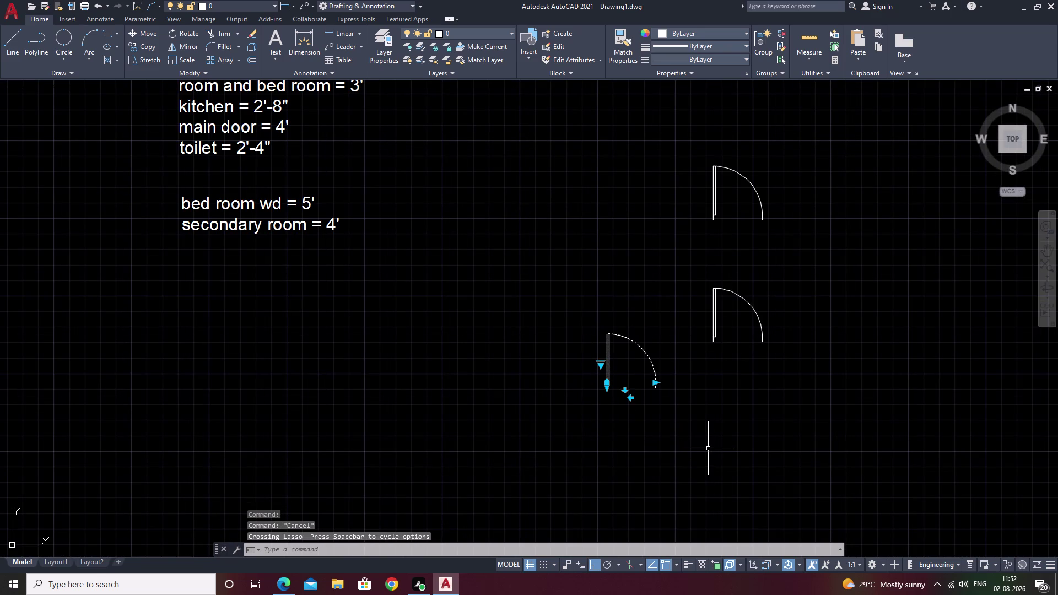
text(i)
Mirror the lower door across a vertical line, keeping the original.
key(space)
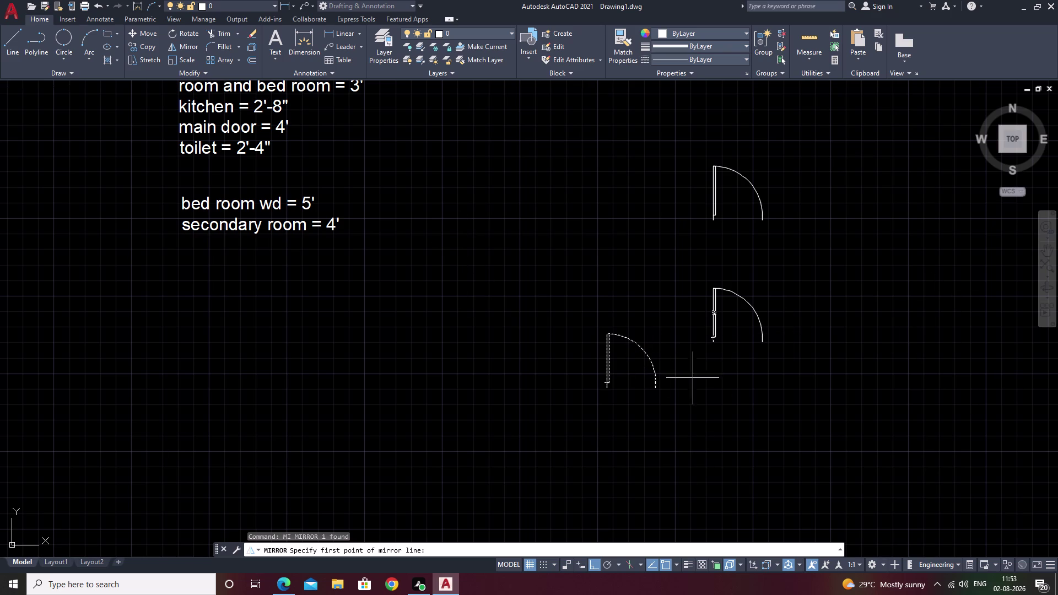
scroll(up, 3)
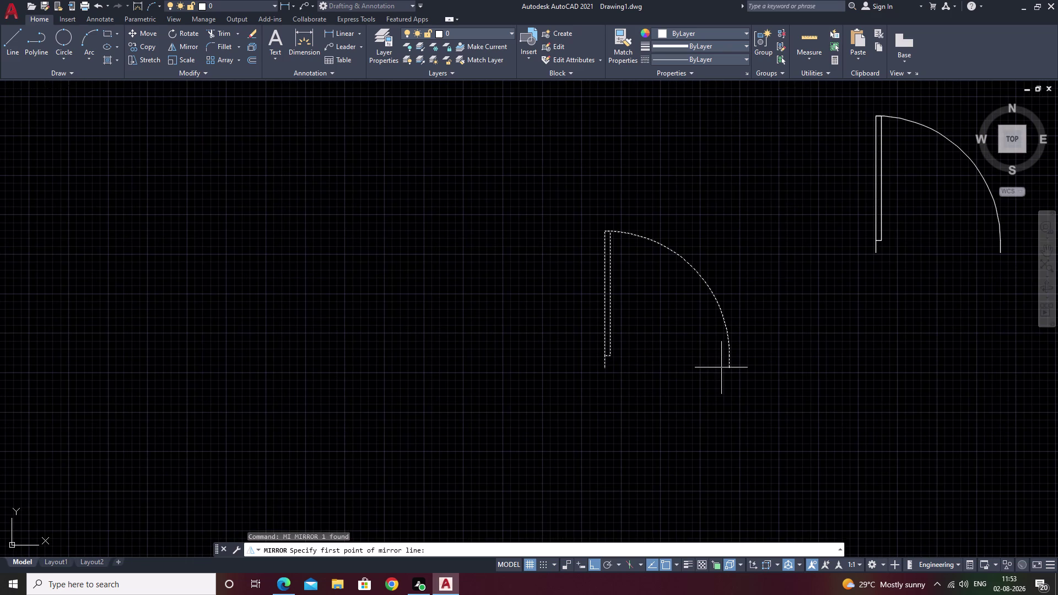
double_click(731, 367)
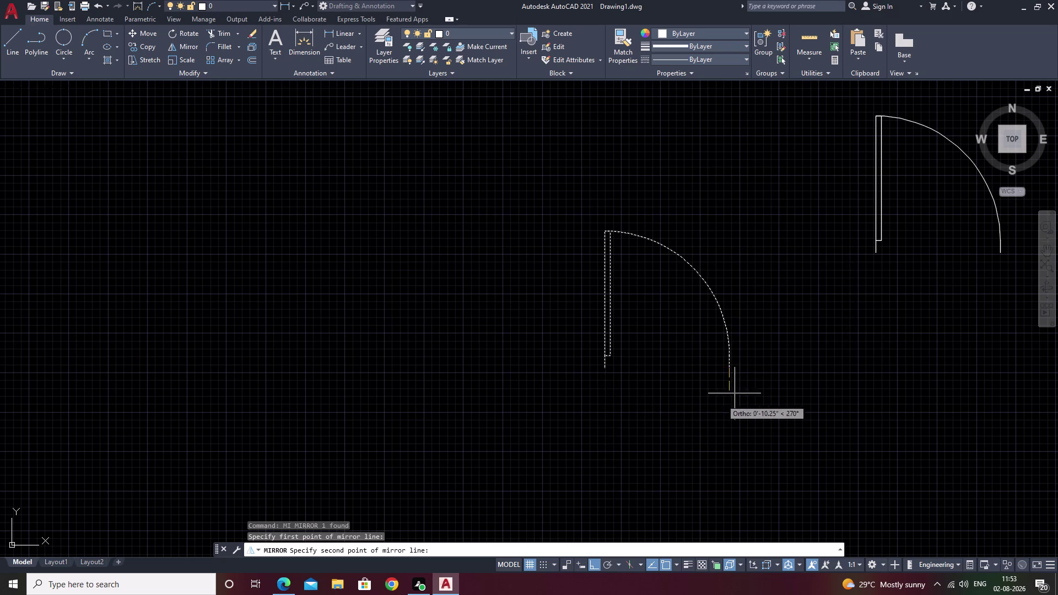
double_click(743, 336)
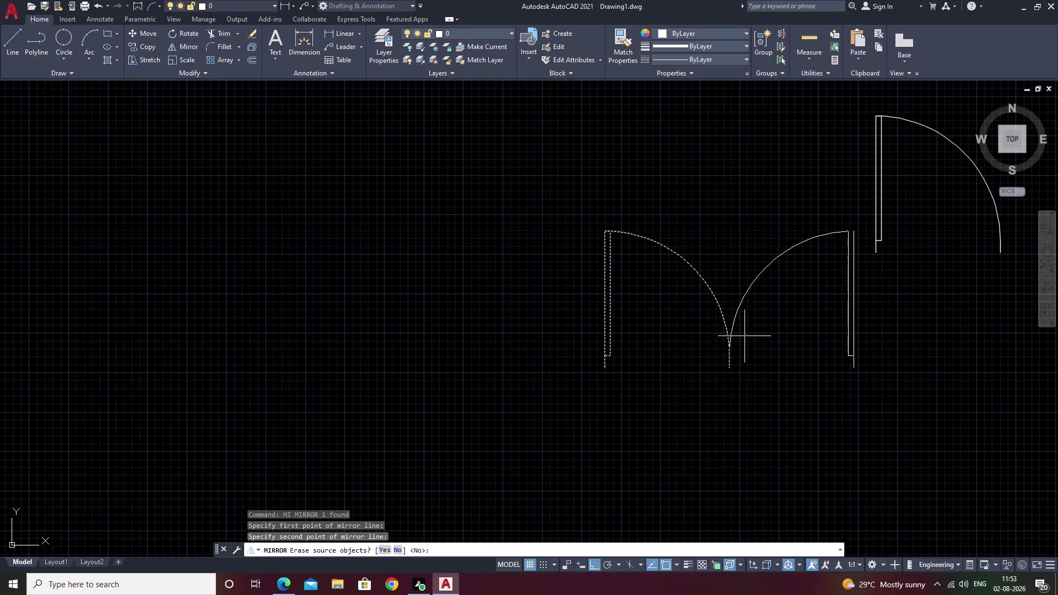
text(n)
key(space)
Move the mirrored door (M) to the left of the original.
drag(872, 260, 805, 290)
text(m)
key(space)
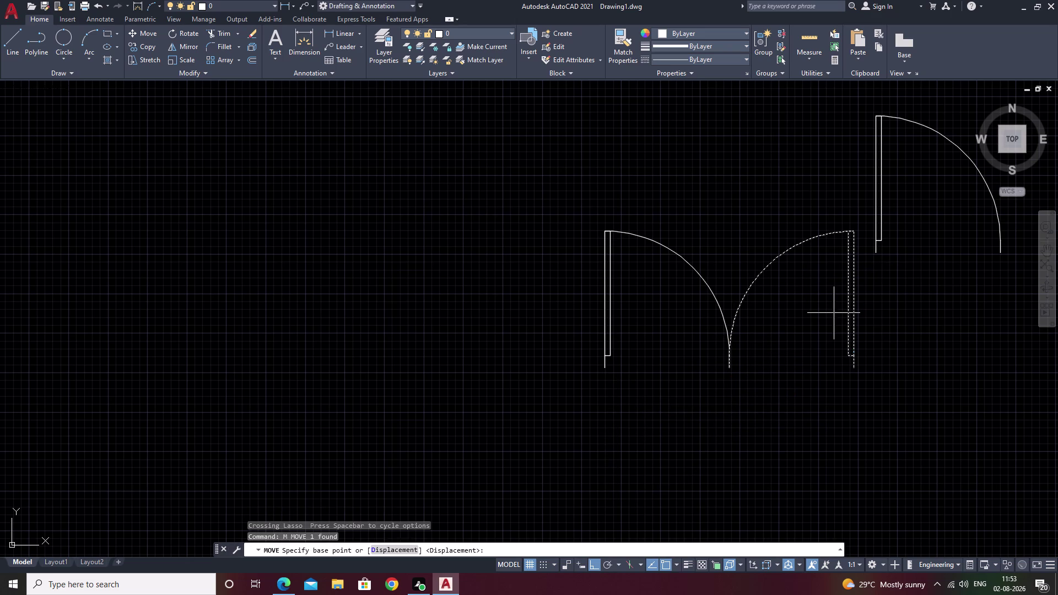
click(856, 365)
click(357, 355)
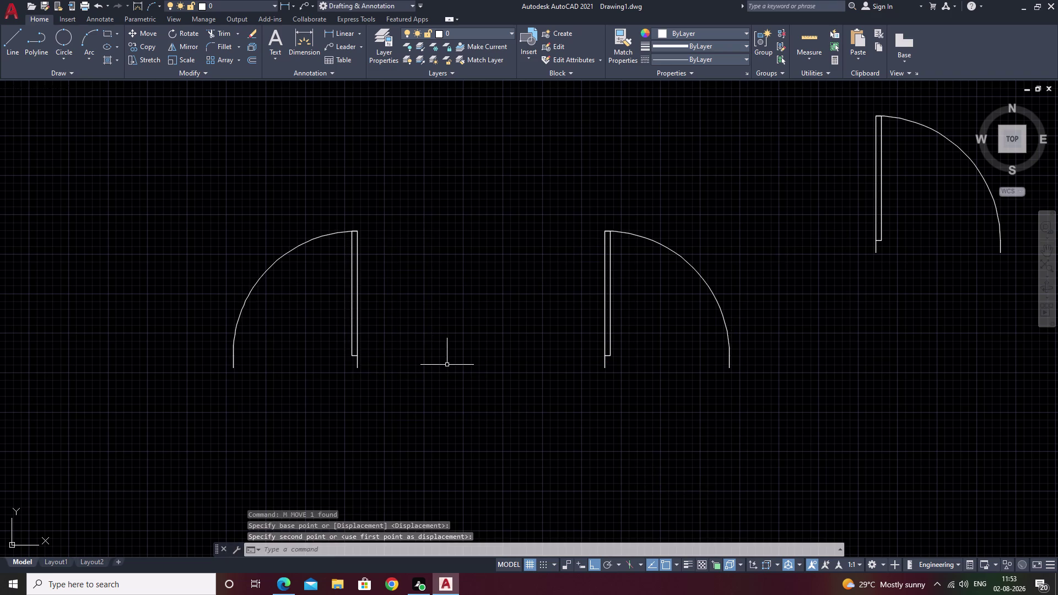
scroll(down, 3)
key(Escape)
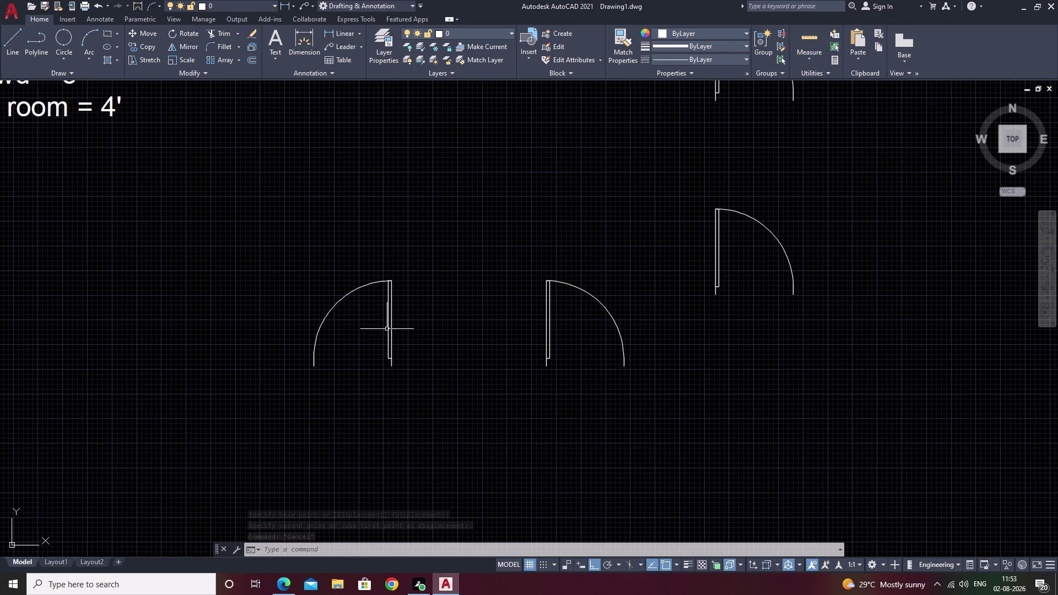
drag(391, 273, 467, 415)
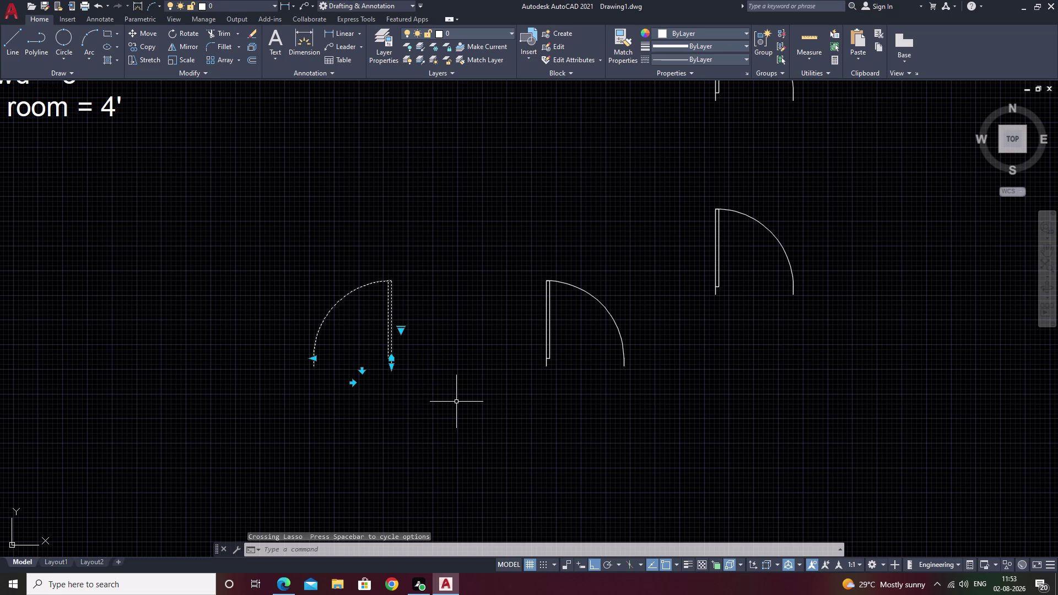
Move the mirrored door against the hatched wall corner of its opening.
key(m)
key(space)
click(395, 367)
scroll(down, 3)
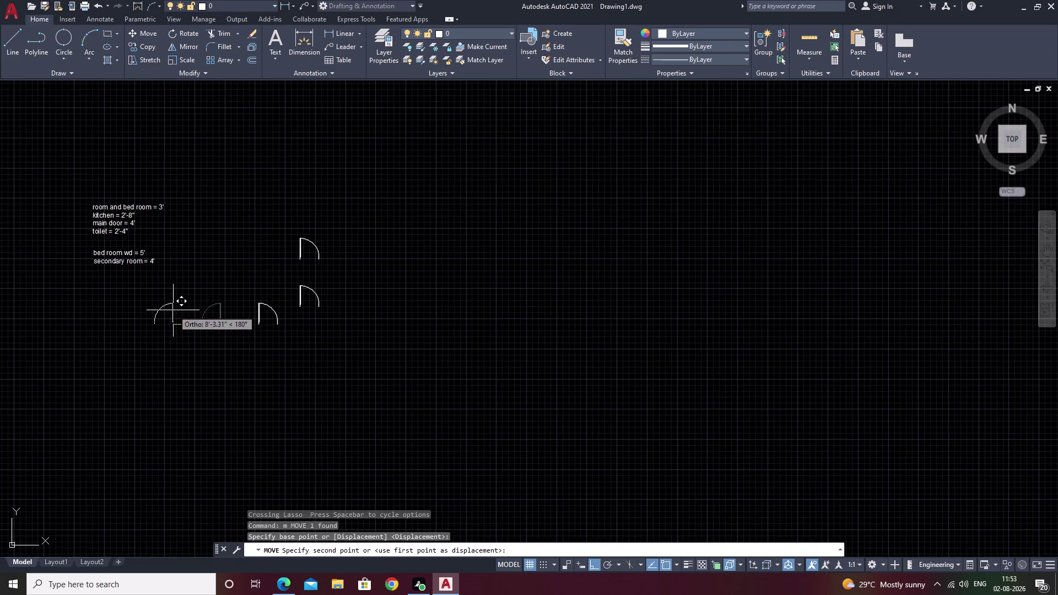
middle_drag(174, 310, 799, 467)
scroll(up, 3)
scroll(up, 3)
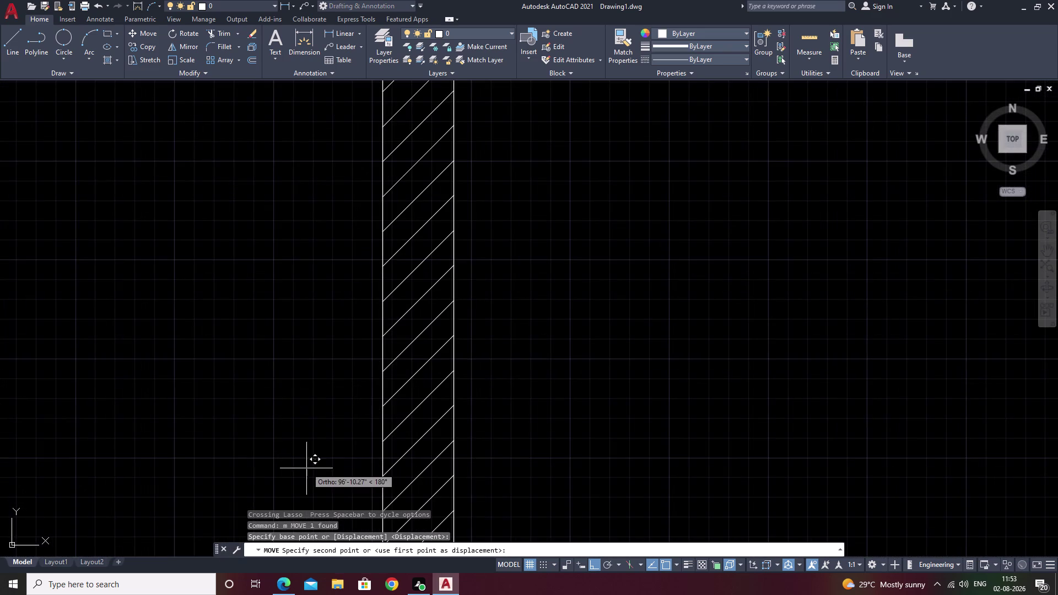
middle_drag(306, 468, 344, 255)
click(370, 401)
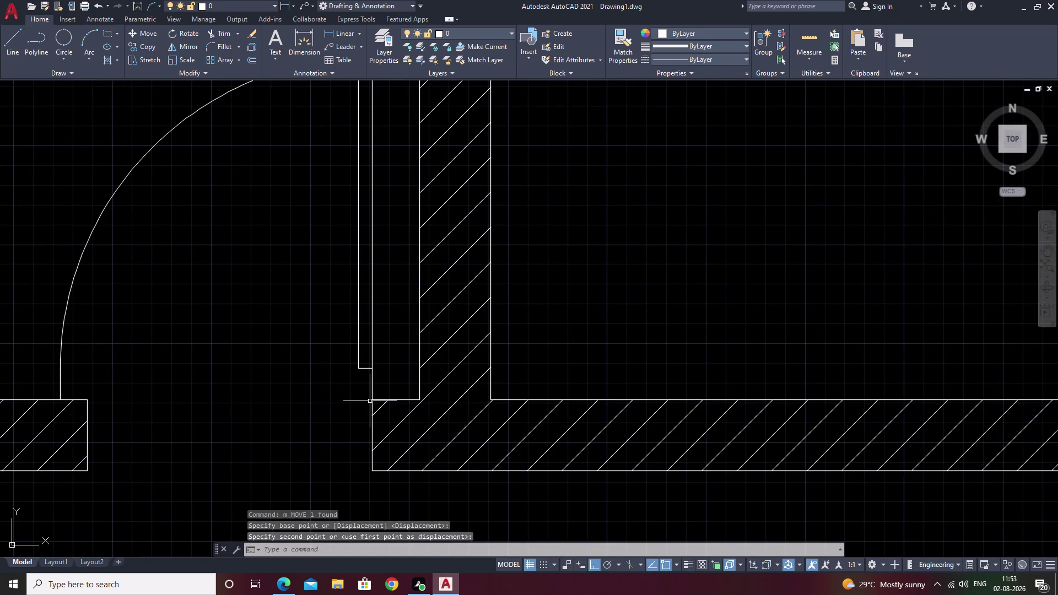
scroll(down, 3)
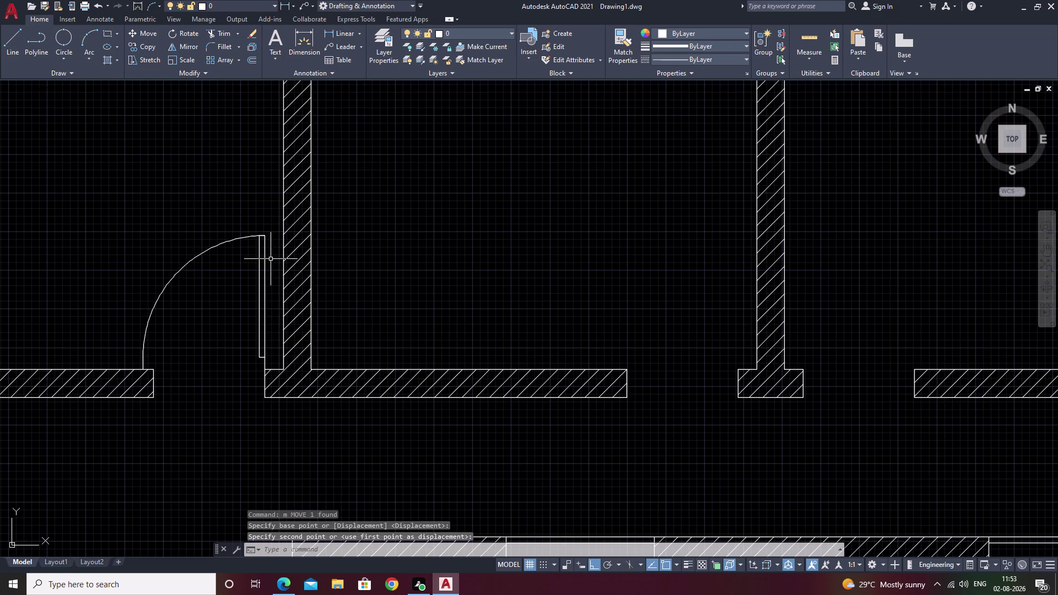
Scale the door and its swing arc (SC) from the hinge corner to fit the opening.
drag(240, 216, 271, 300)
text(s)
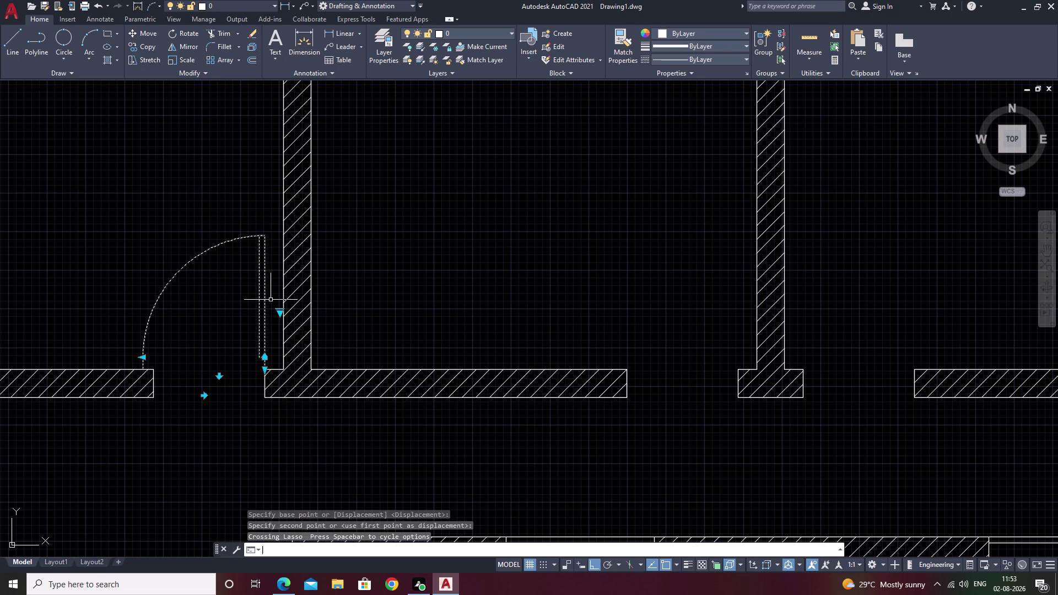
text(c)
key(space)
click(266, 369)
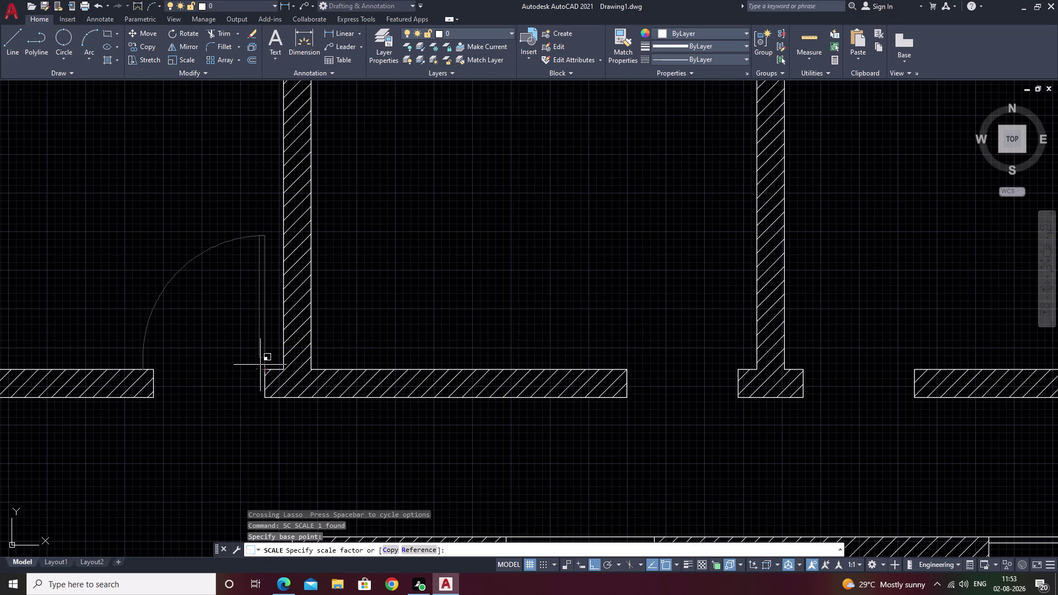
click(203, 346)
scroll(down, 3)
middle_drag(200, 360, 200, 293)
middle_drag(414, 337, 242, 360)
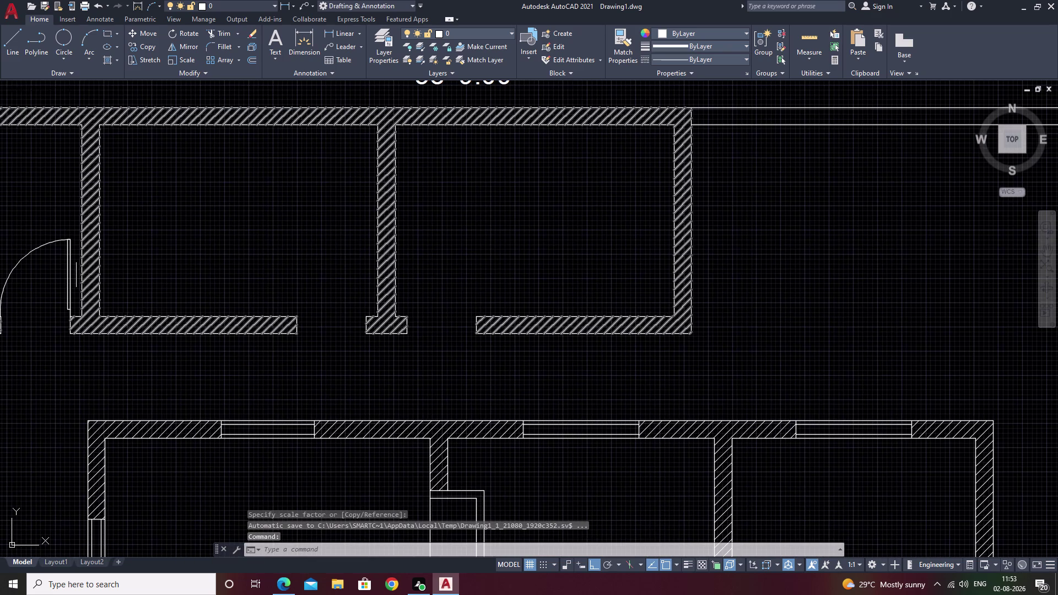
Select the door and its swing arc in the room wall.
middle_drag(75, 243, 559, 324)
middle_drag(612, 356, 514, 359)
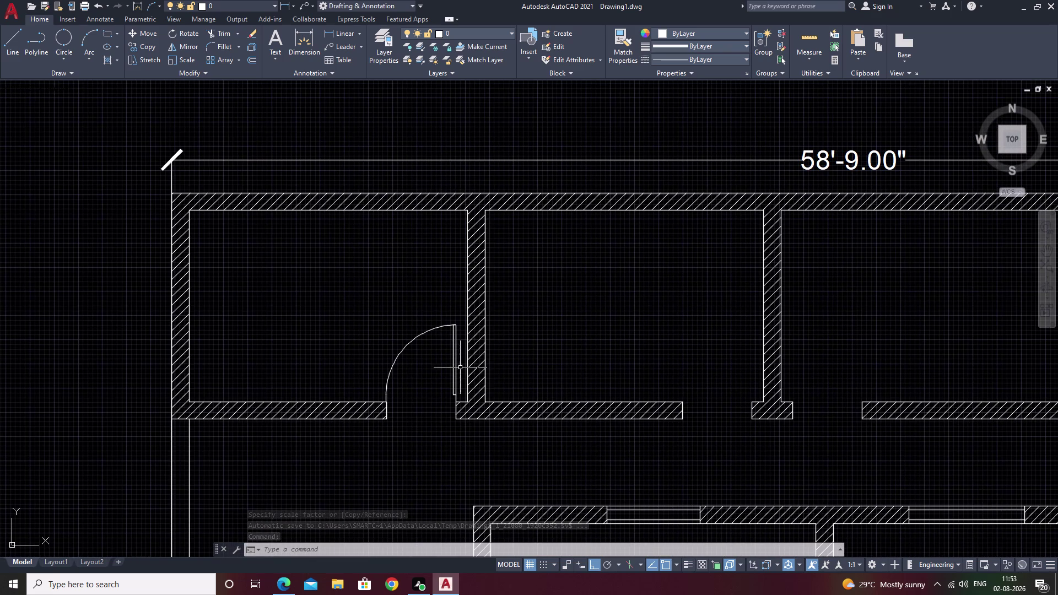
drag(413, 321, 467, 370)
scroll(up, 3)
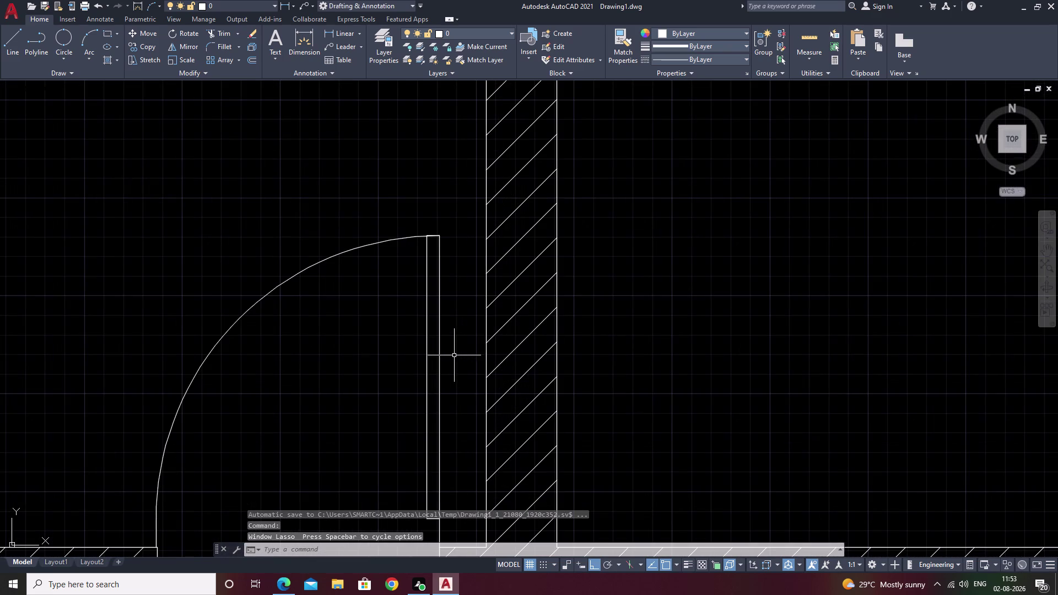
drag(456, 356, 301, 245)
middle_drag(347, 332, 401, 236)
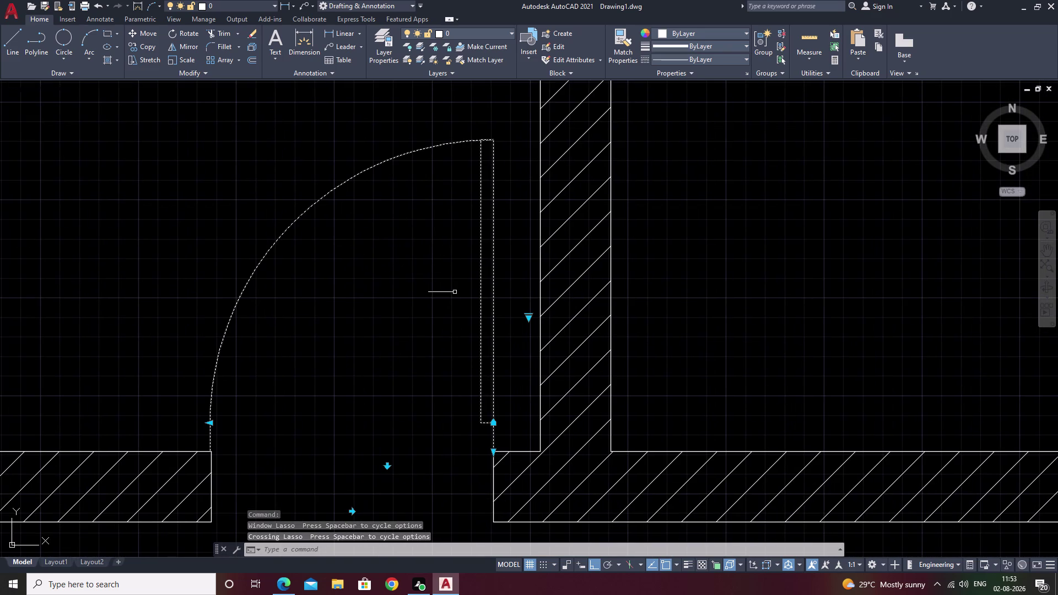
Move the door from its bottom corner to the partition wall's inner corner.
text(m)
key(space)
click(494, 451)
scroll(down, 3)
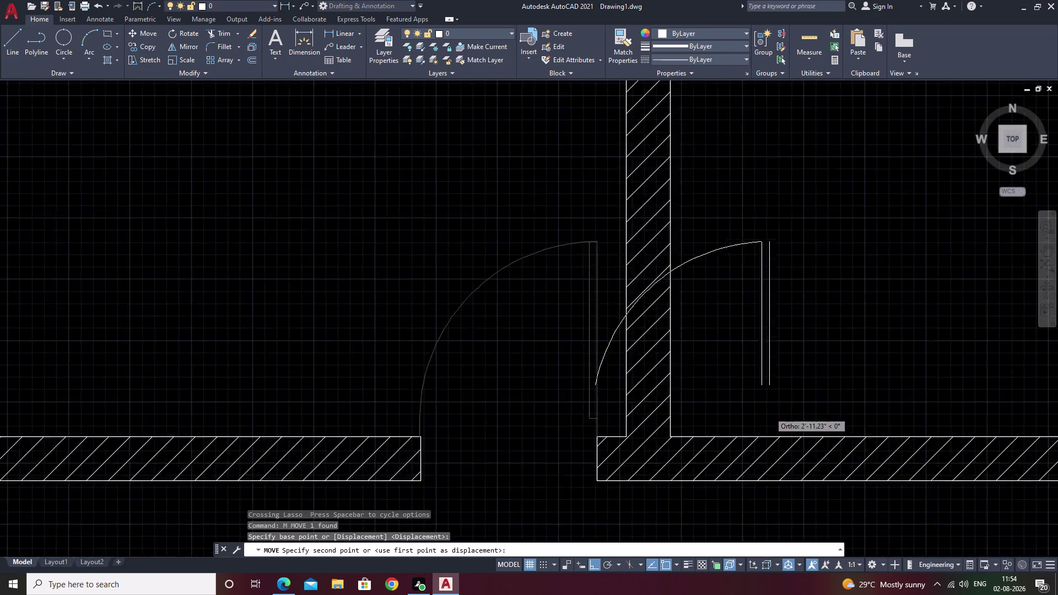
scroll(down, 3)
middle_drag(814, 409, 342, 362)
scroll(up, 3)
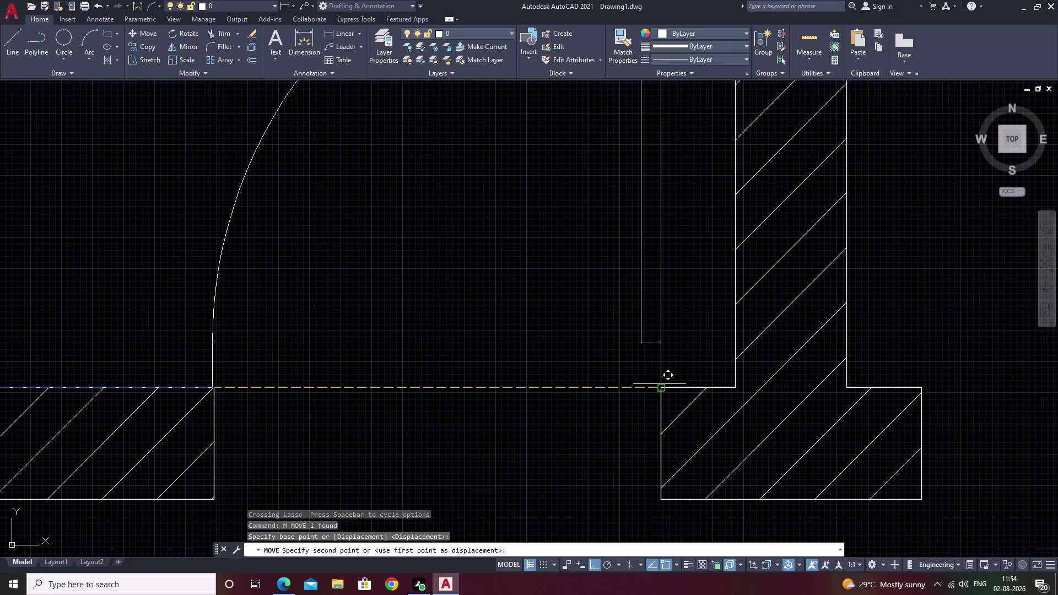
click(659, 390)
Undo the trial move so the door returns to its original opening.
middle_drag(499, 398, 219, 370)
middle_drag(592, 368, 820, 376)
scroll(down, 3)
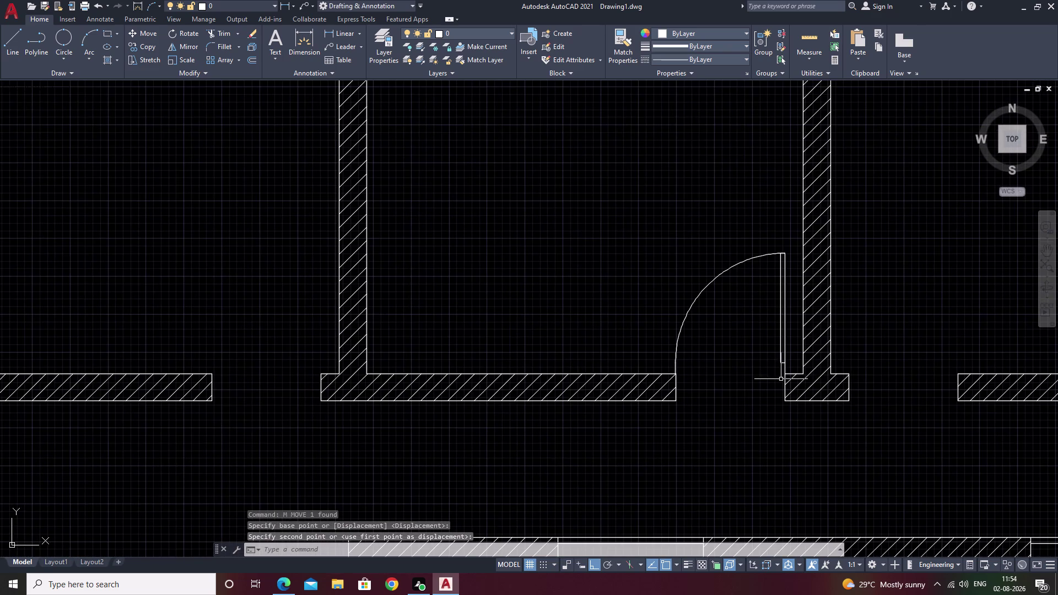
middle_drag(635, 378, 404, 354)
drag(466, 210, 479, 227)
drag(487, 235, 543, 275)
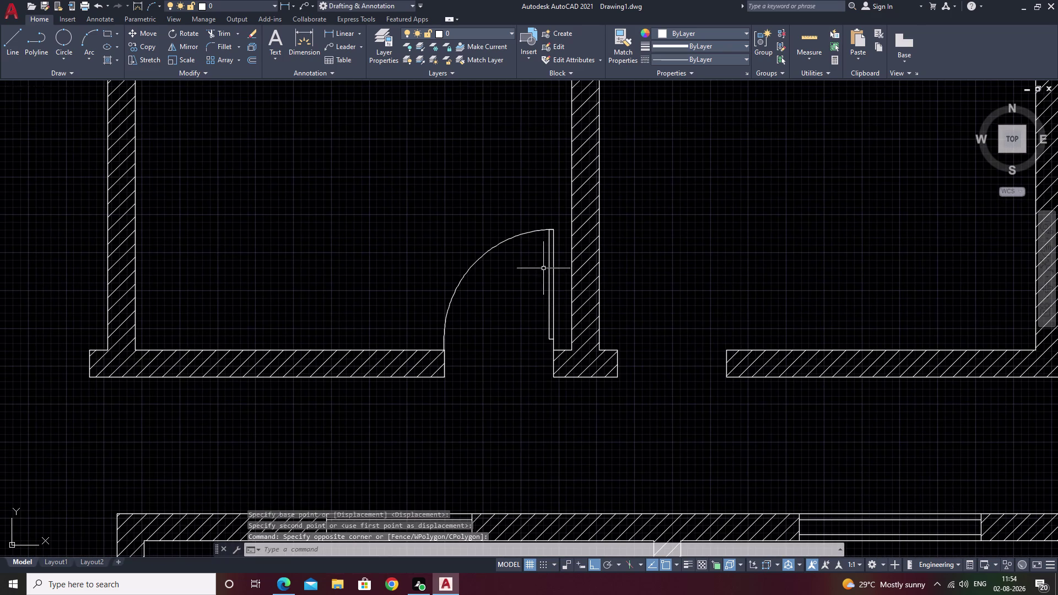
drag(525, 211, 556, 274)
click(556, 274)
drag(558, 282, 551, 280)
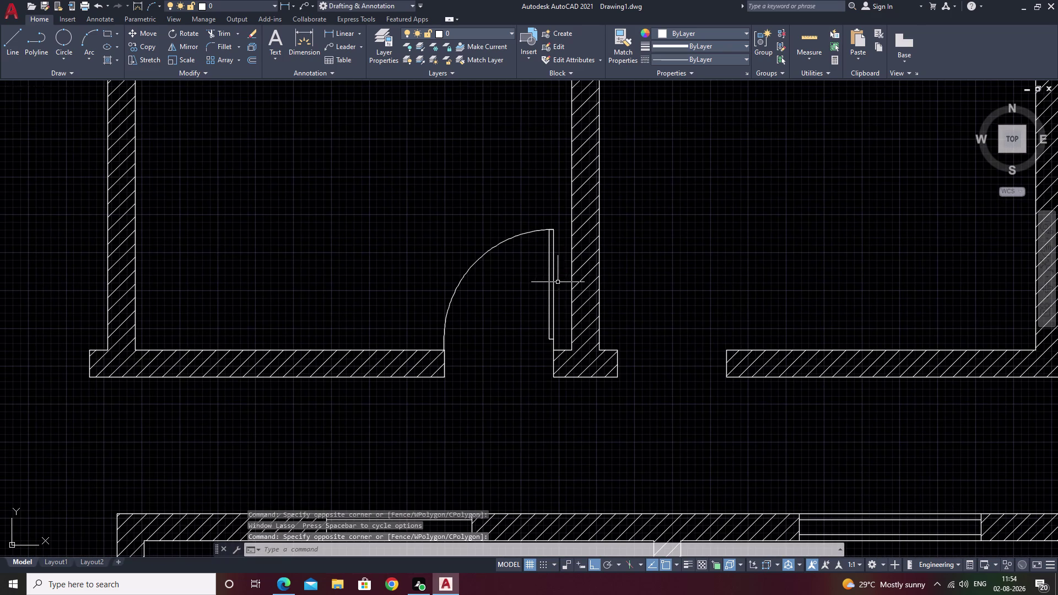
drag(551, 280, 457, 231)
scroll(down, 3)
scroll(up, 3)
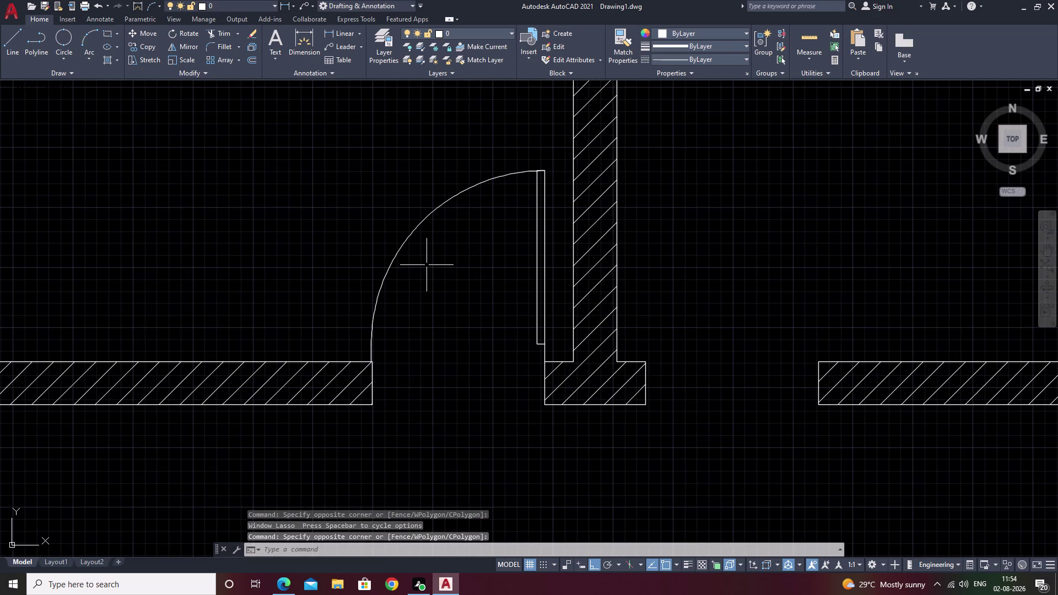
key(ctrl+z)
key(ctrl+z)
key(ctrl+z)
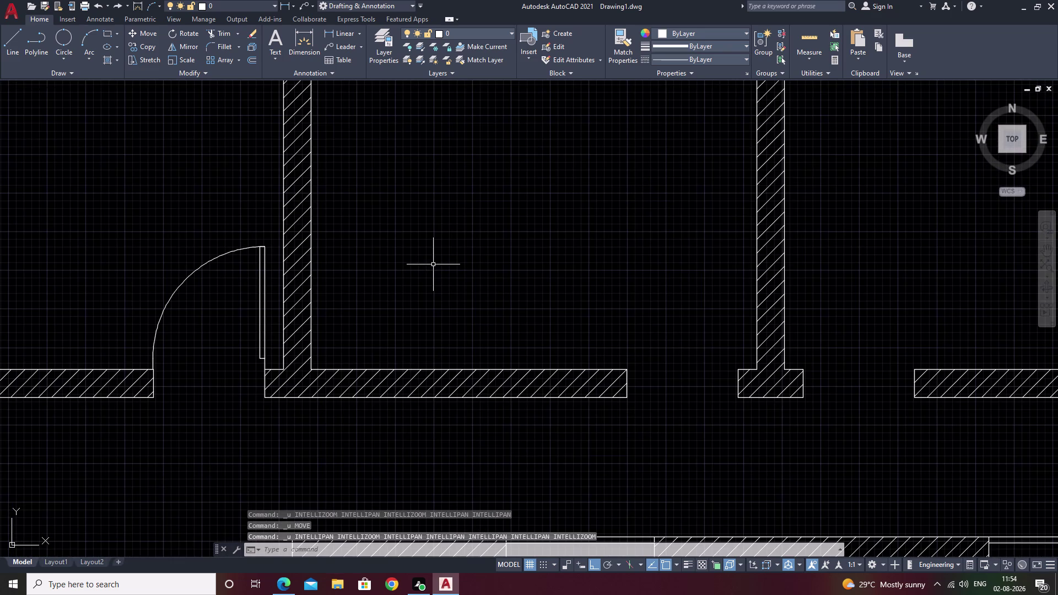
Zoom in near the door's hinge side and reselect the door with its swing arc.
middle_drag(179, 319, 195, 292)
scroll(up, 3)
scroll(up, 3)
middle_drag(175, 309, 181, 306)
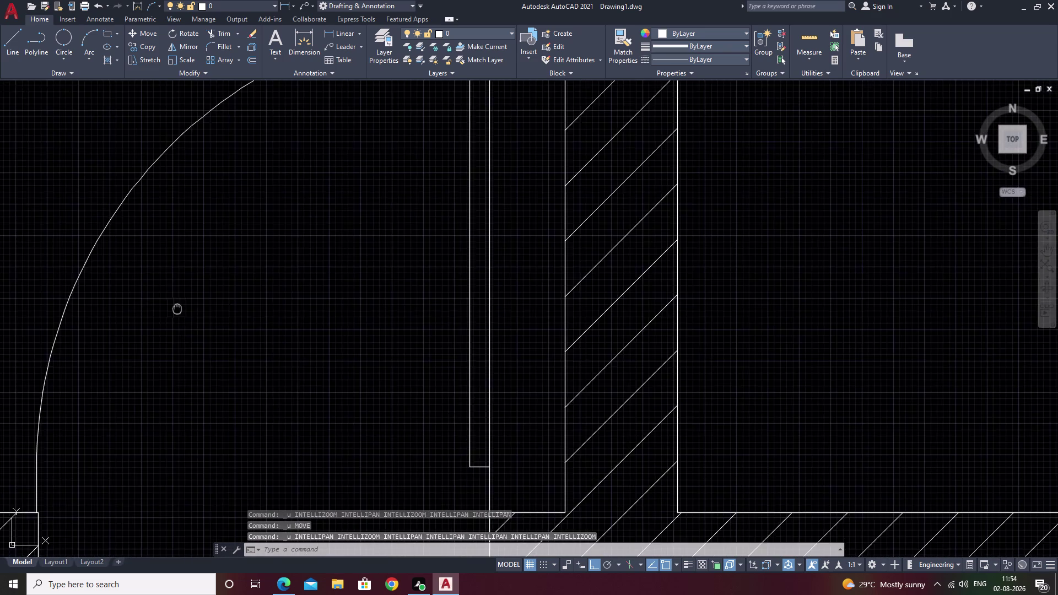
middle_drag(182, 306, 309, 259)
drag(627, 364, 275, 264)
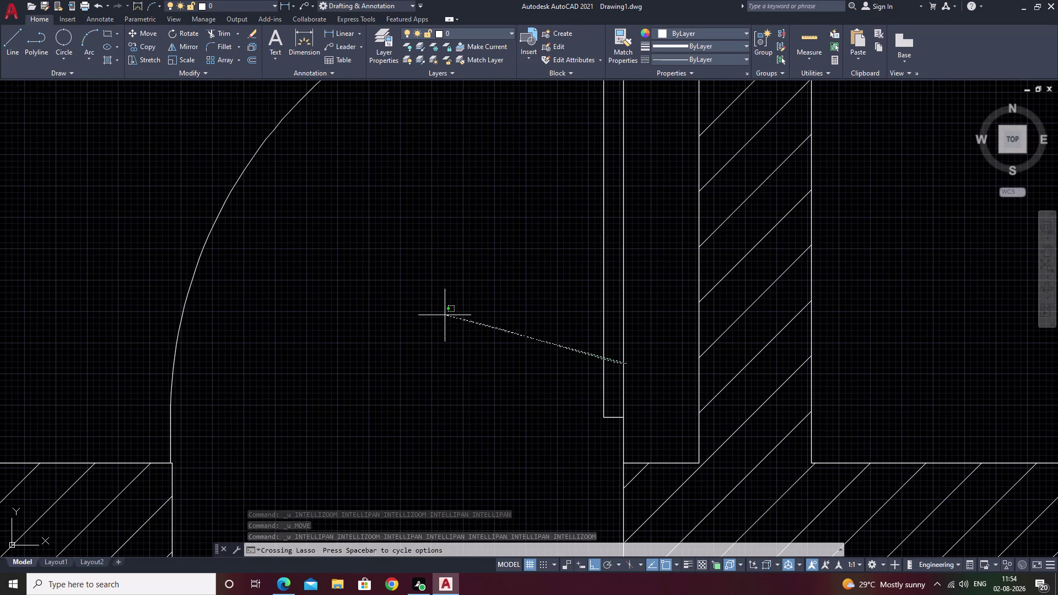
drag(275, 264, 221, 245)
Start scaling the door from a base point below it, then cancel.
text(sc)
key(space)
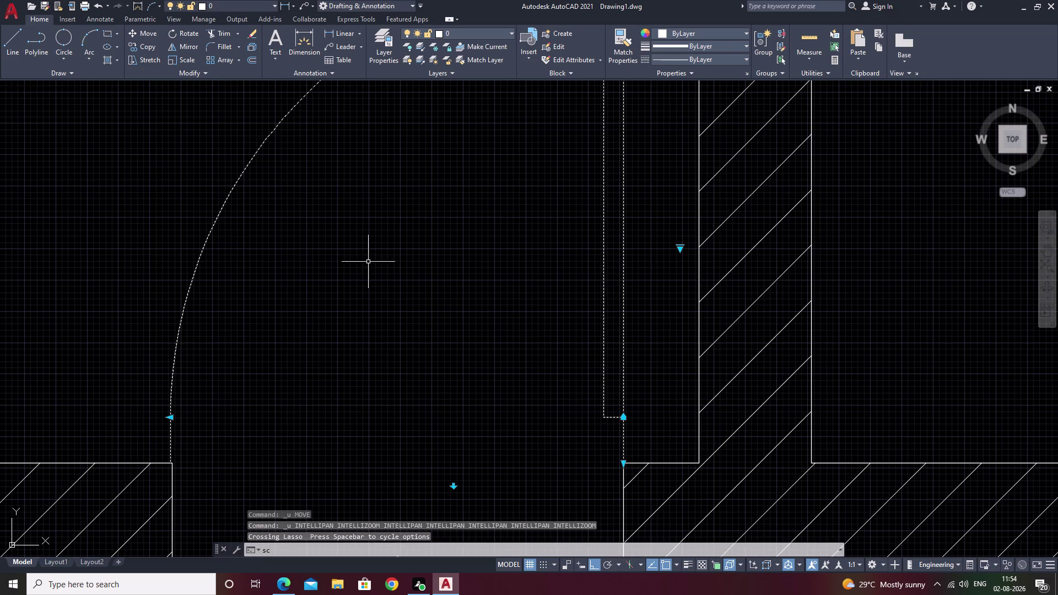
click(624, 462)
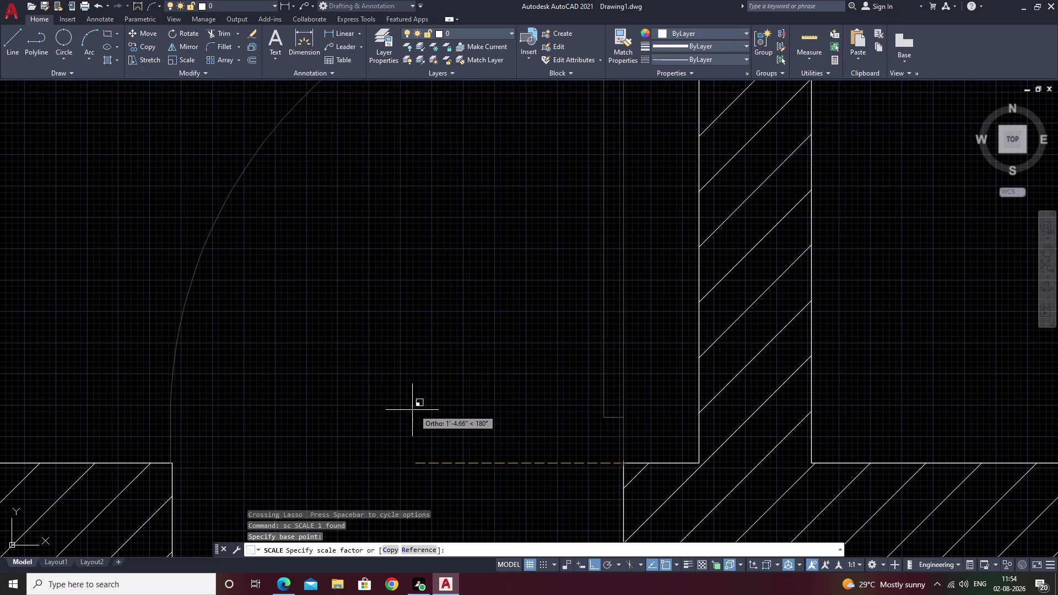
click(375, 413)
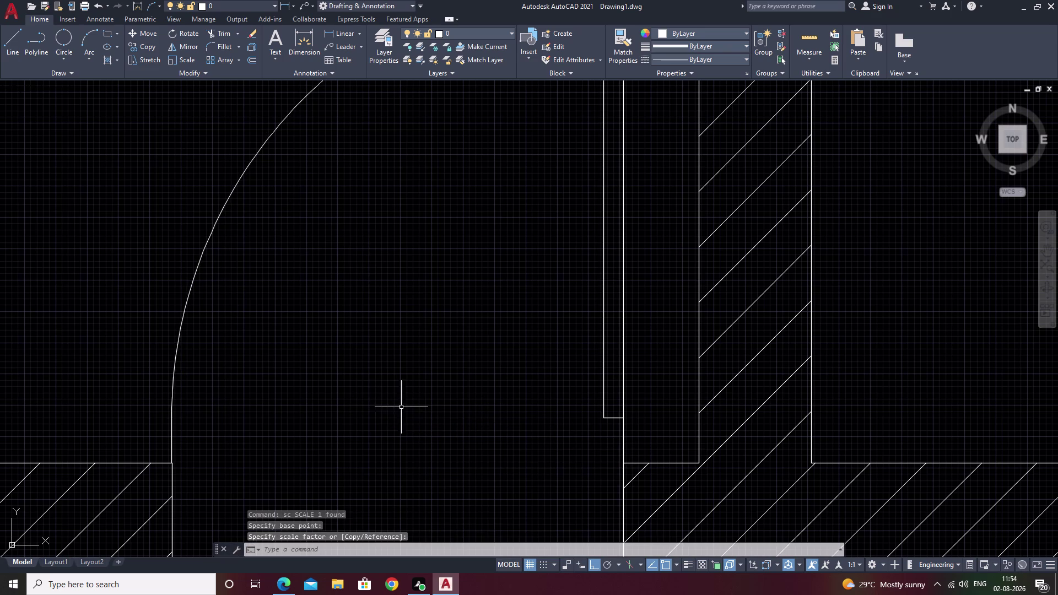
key(Escape)
Copy the door from its corner into the neighbouring room's wall opening.
drag(646, 257, 253, 152)
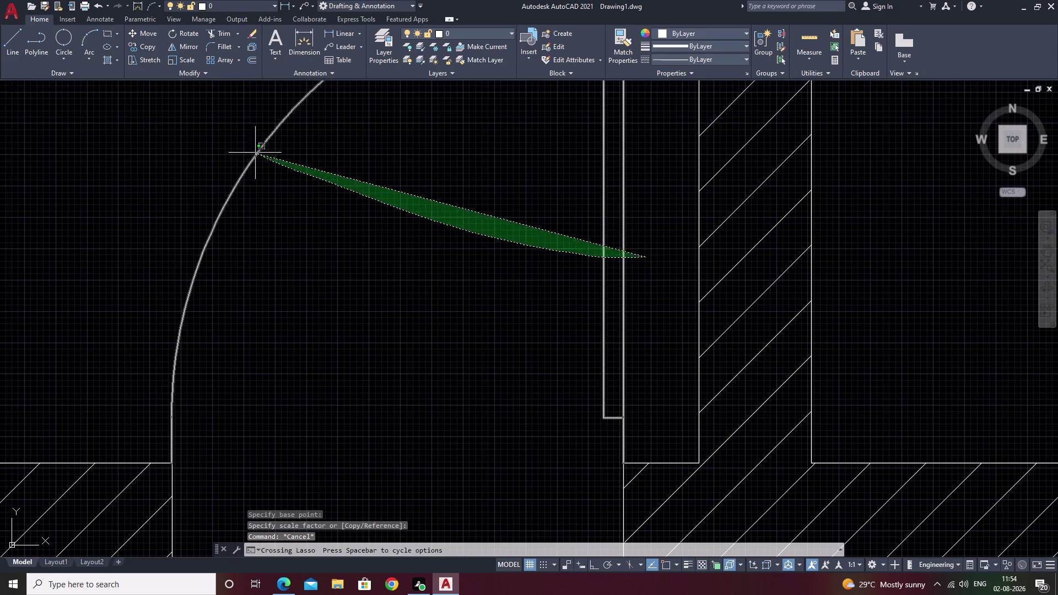
drag(253, 152, 250, 151)
text(co)
key(space)
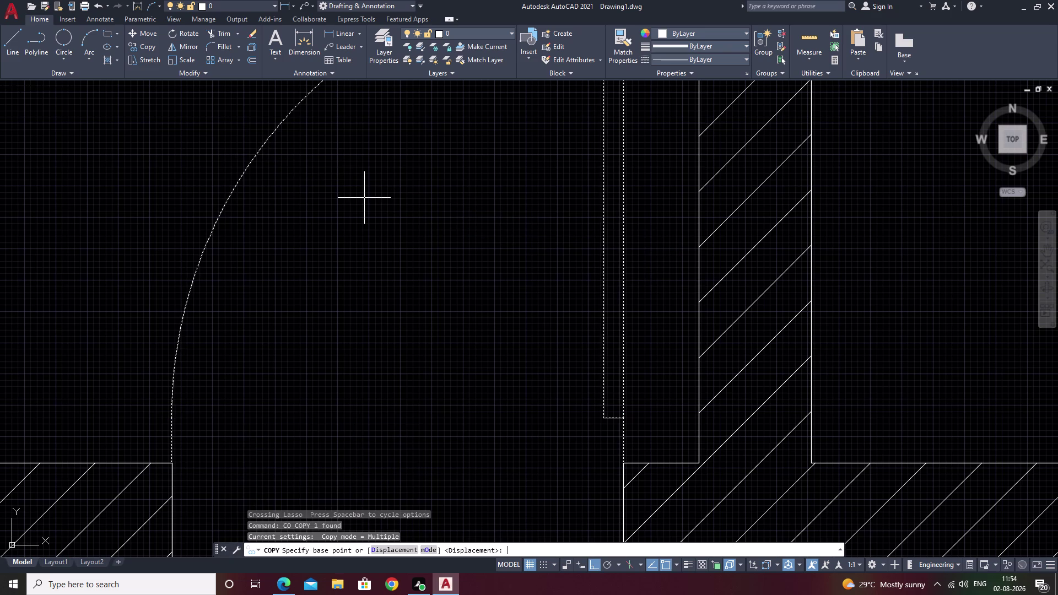
click(624, 463)
scroll(down, 3)
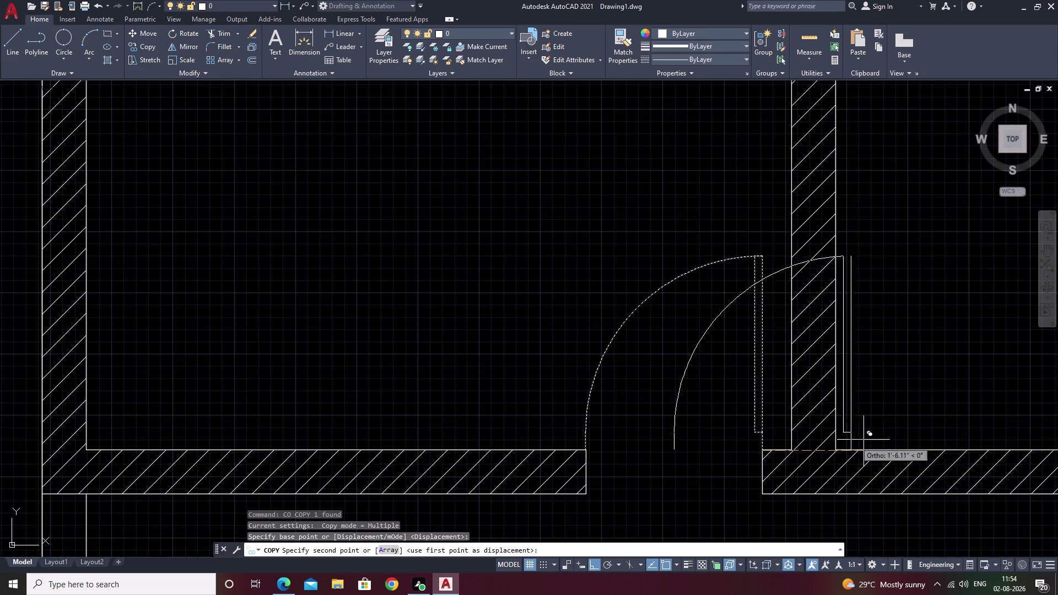
middle_drag(933, 437, 354, 406)
middle_drag(725, 409, 574, 408)
scroll(down, 3)
scroll(up, 3)
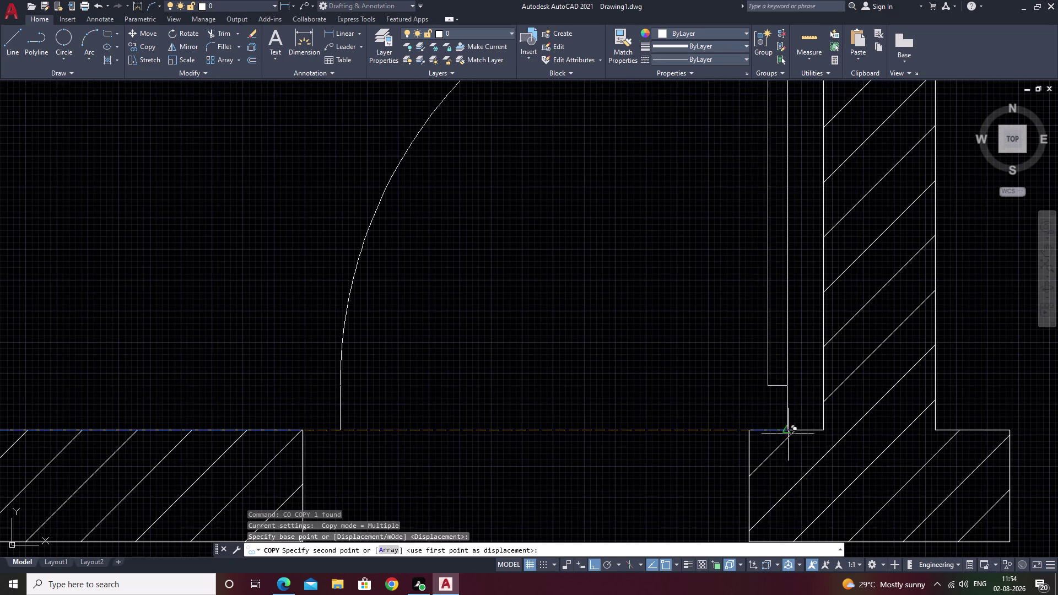
click(749, 434)
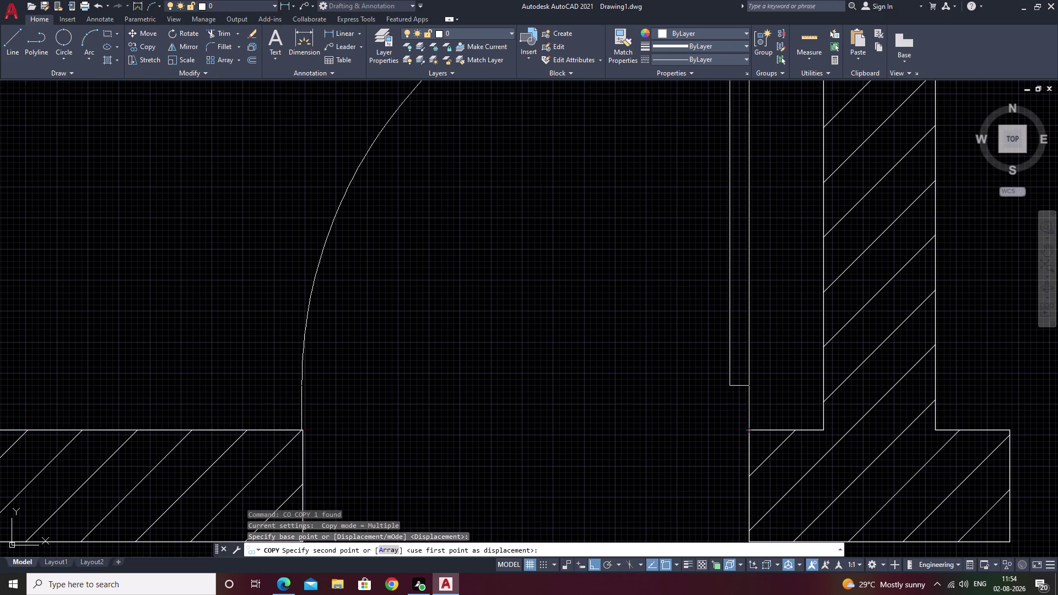
End the copy, pan toward another wall opening, and repeat COPY.
scroll(down, 3)
middle_drag(774, 403, 142, 332)
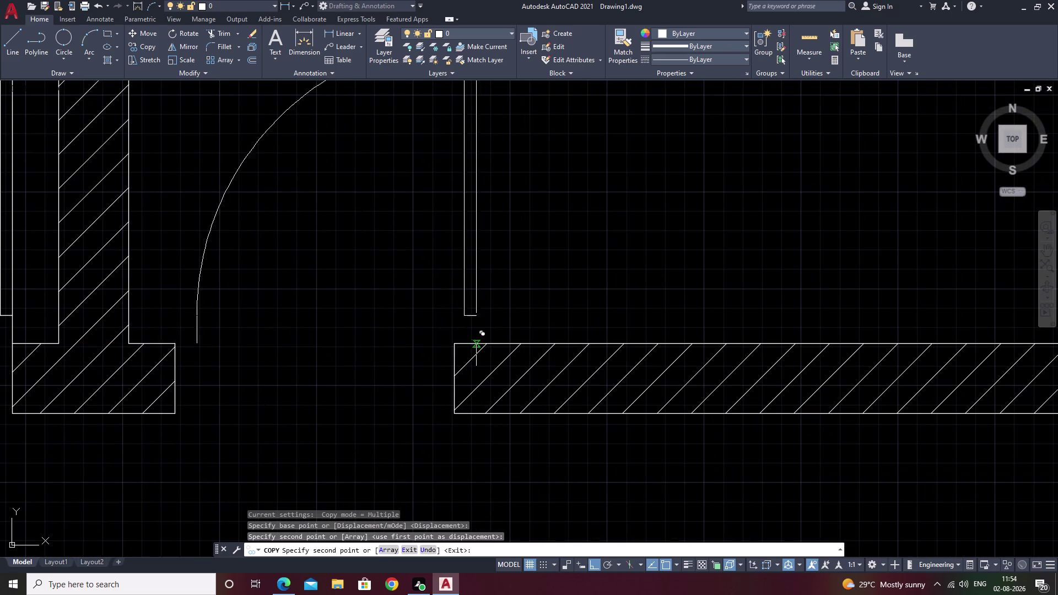
key(Escape)
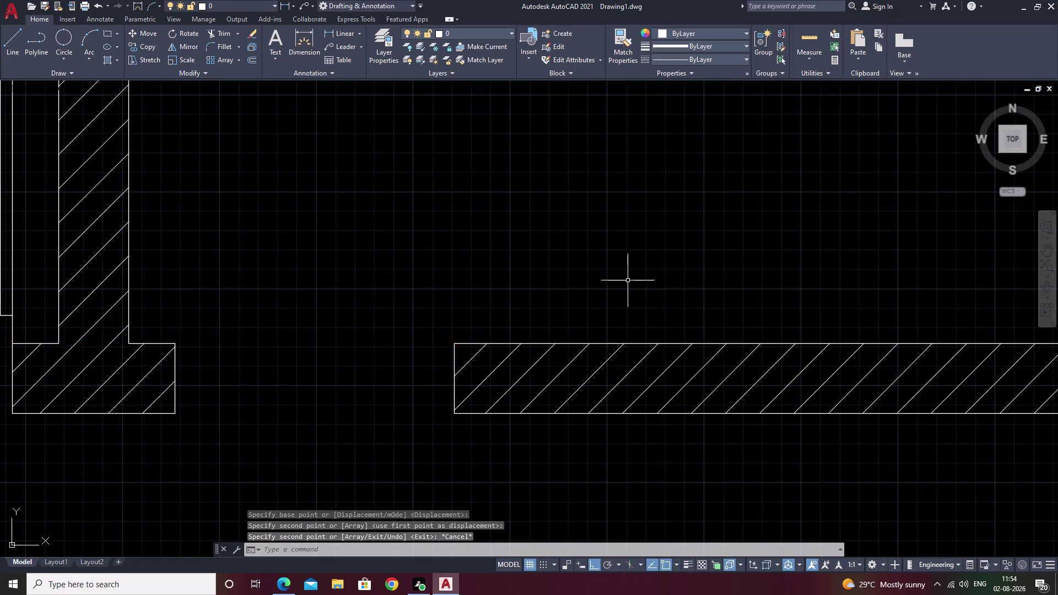
scroll(down, 3)
scroll(down, 3)
scroll(up, 3)
key(space)
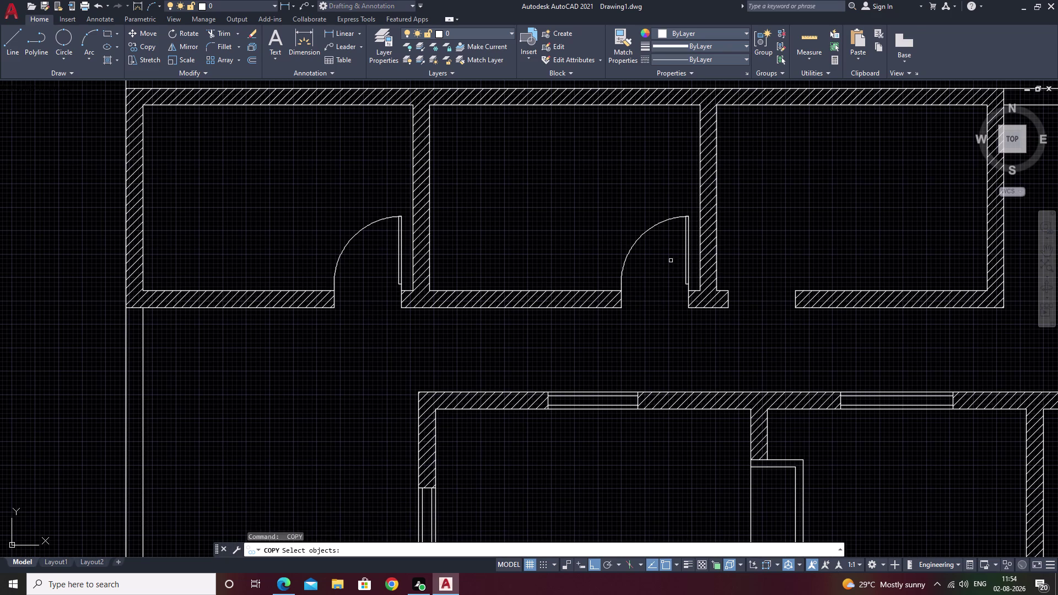
Window-select the door and its swing arc for copying.
scroll(up, 3)
drag(751, 272, 660, 249)
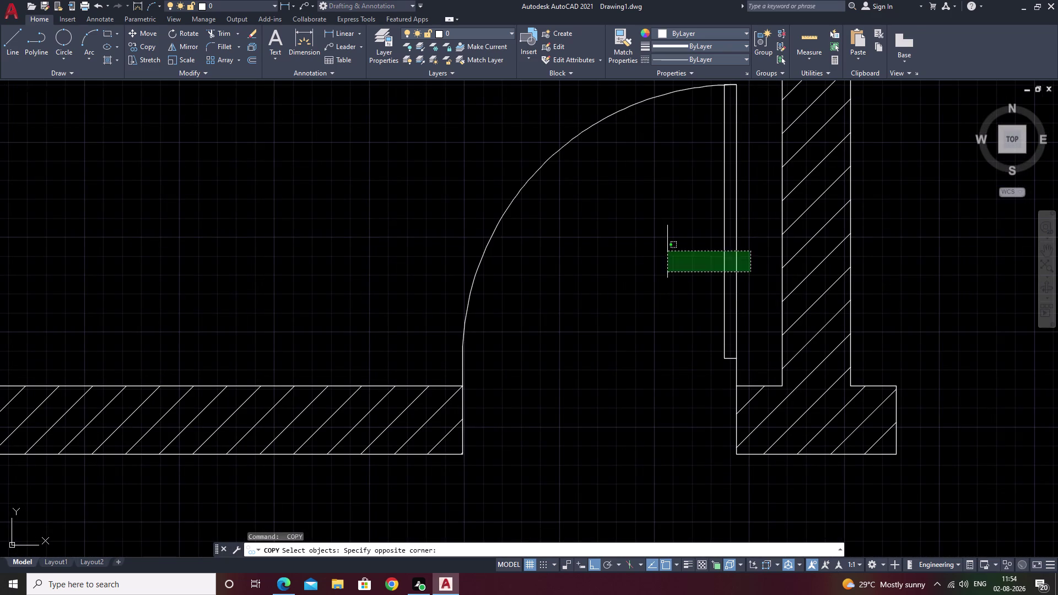
drag(659, 249, 545, 209)
key(m)
key(space)
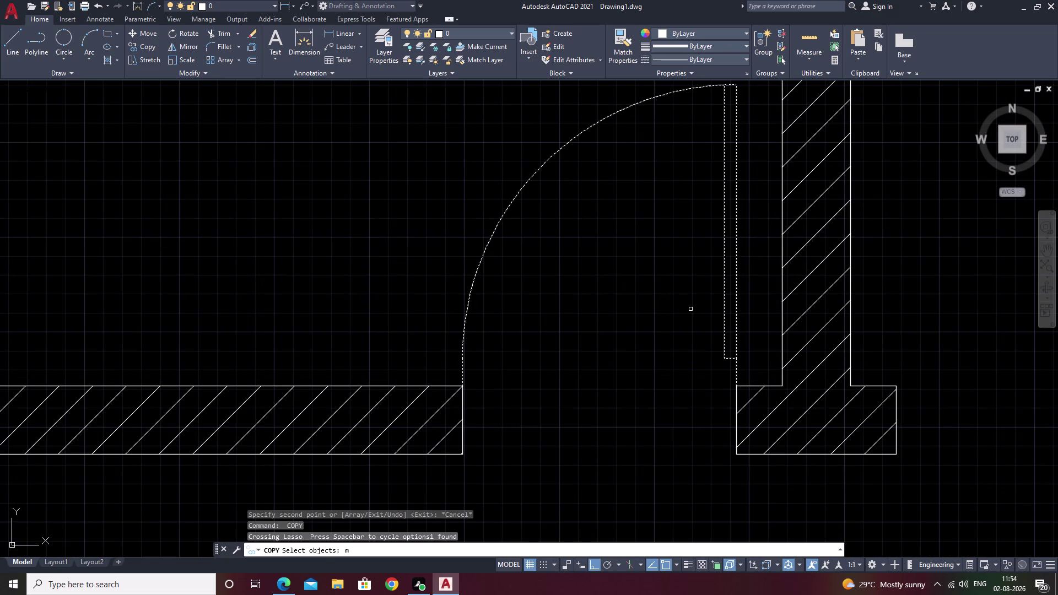
right_click(739, 351)
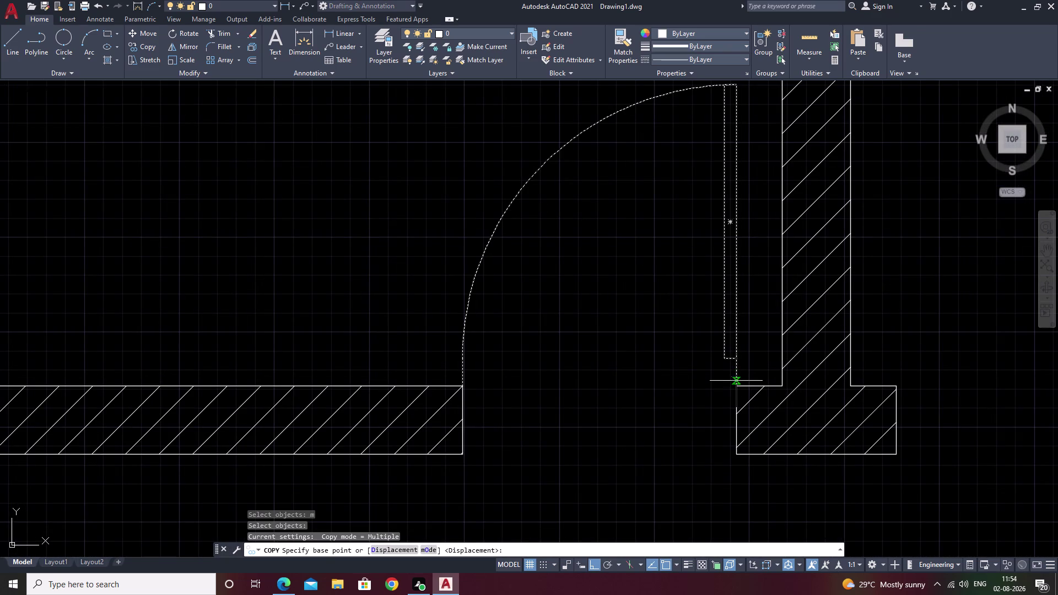
Place a door copy in open space above the floor plan, based on its wall corner.
click(737, 382)
scroll(down, 3)
middle_drag(524, 232, 541, 331)
middle_drag(536, 133, 509, 311)
click(533, 188)
key(Escape)
drag(611, 125, 608, 125)
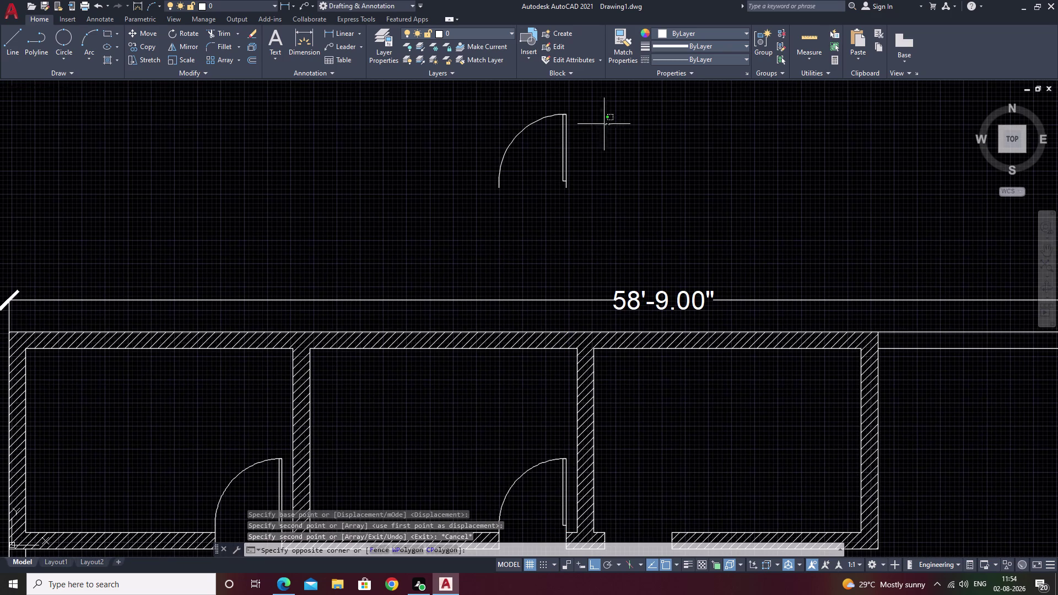
drag(608, 124, 515, 228)
Mirror the door across a vertical line through its hinge, keeping the original.
text(mi)
key(space)
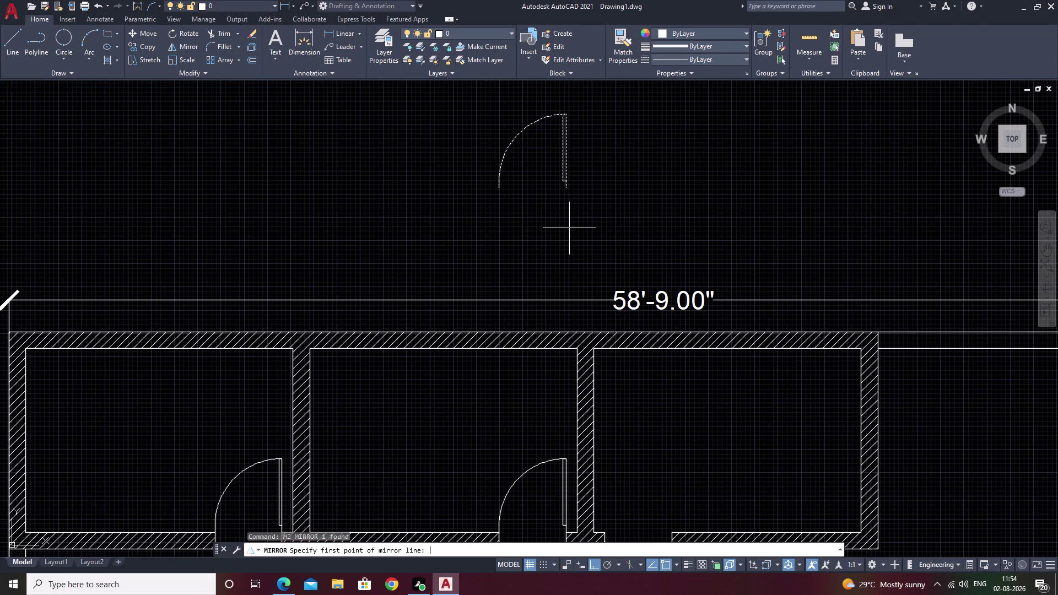
scroll(up, 3)
click(549, 170)
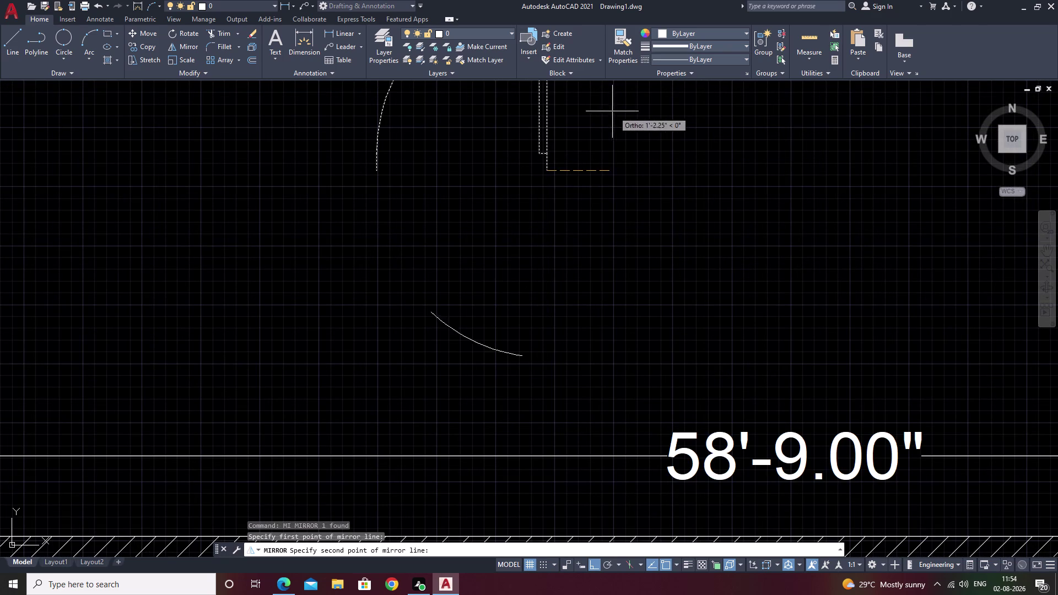
click(508, 105)
scroll(down, 3)
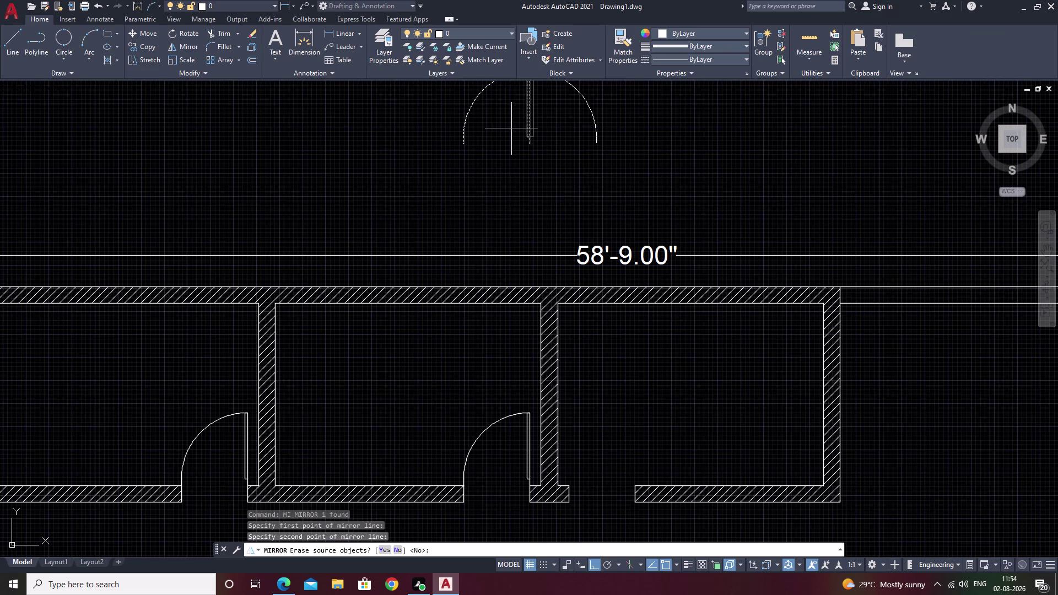
text(n)
key(space)
Select the mirrored door half, dismissing an accidentally opened NETLOAD dialog.
middle_drag(613, 162, 598, 208)
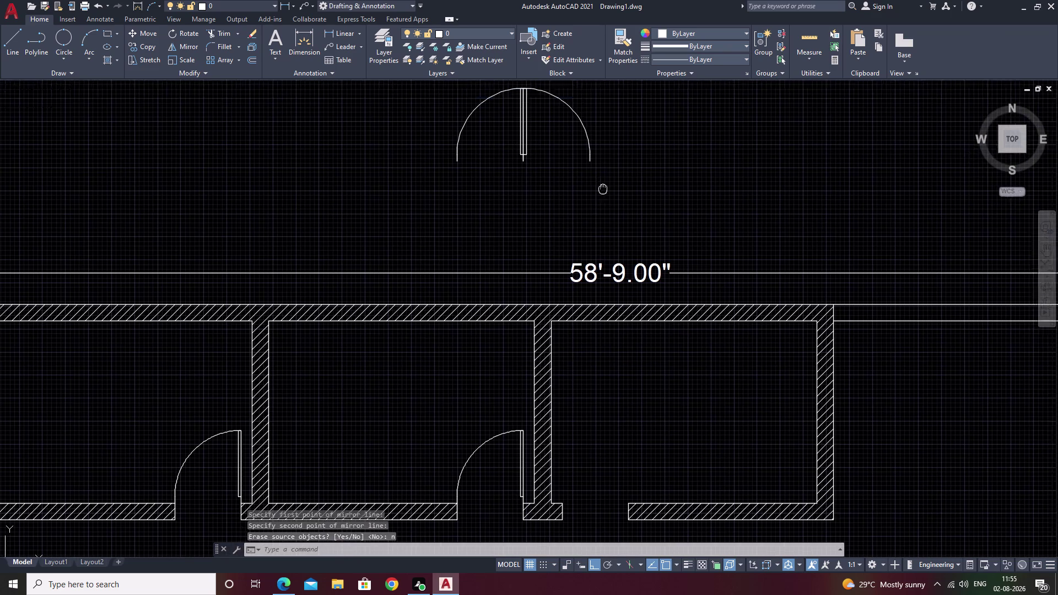
middle_drag(598, 208, 595, 228)
drag(594, 130, 538, 217)
text(n)
key(space)
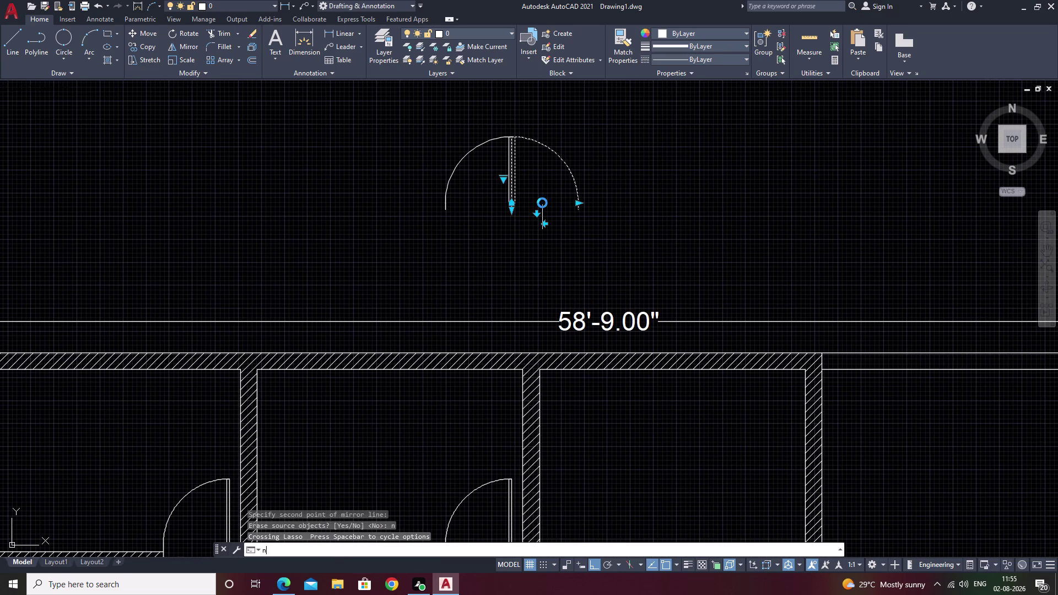
click(700, 152)
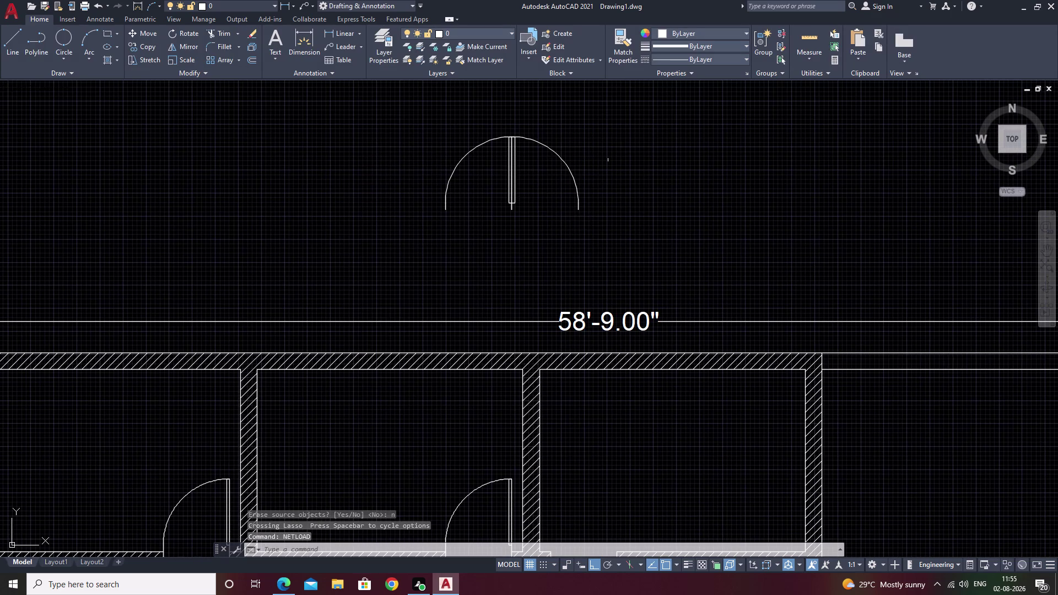
drag(605, 148, 542, 202)
key(space)
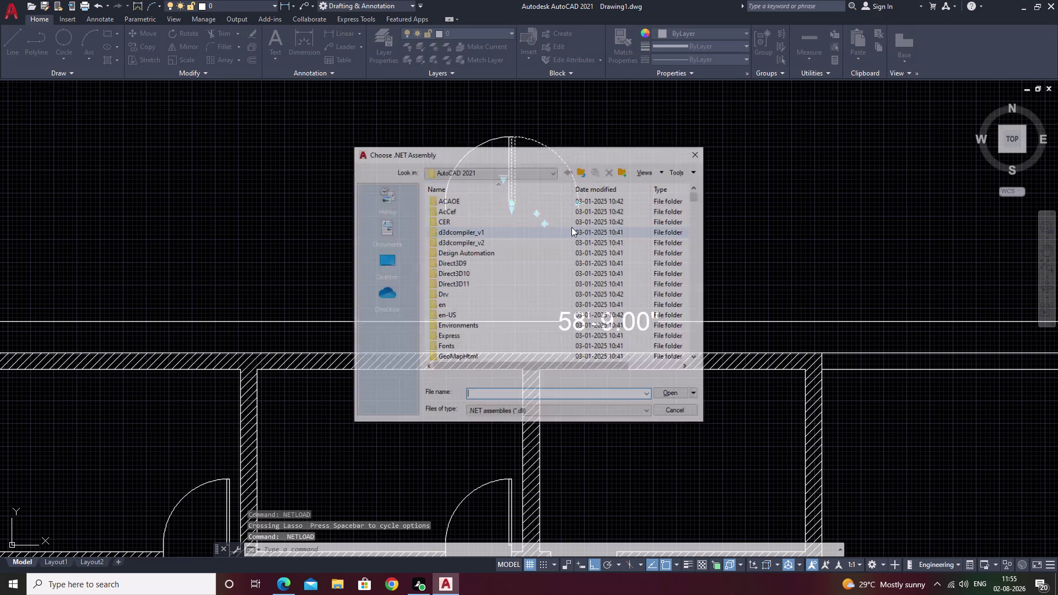
key(Escape)
drag(591, 151, 539, 218)
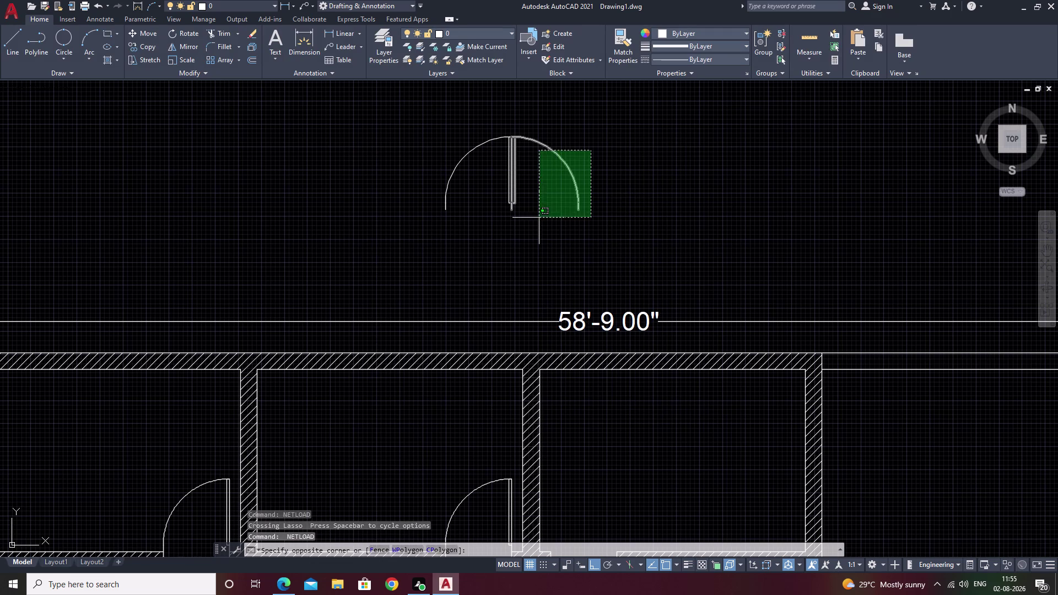
click(542, 211)
Move the mirrored door copy to the right of the original.
text(m)
key(space)
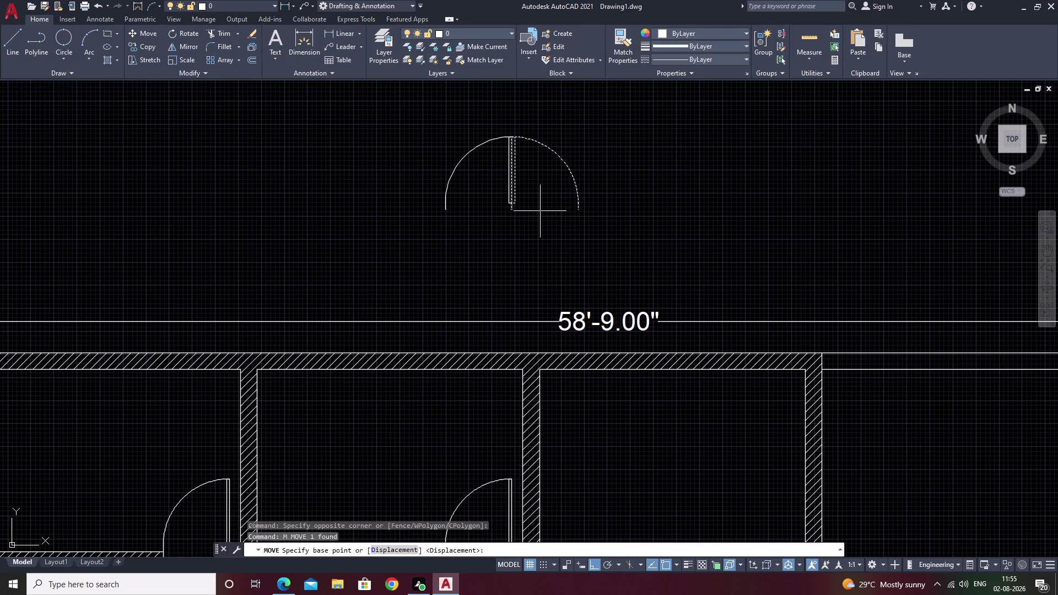
click(581, 206)
click(703, 213)
key(Escape)
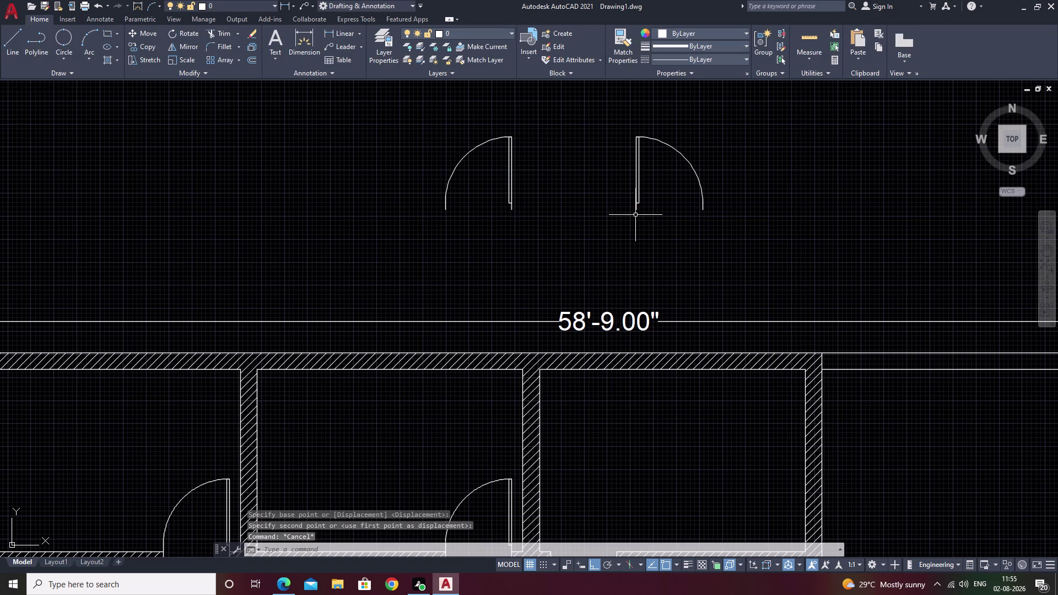
Select the right-hand door swing and start moving it from its hinge.
drag(734, 110, 612, 206)
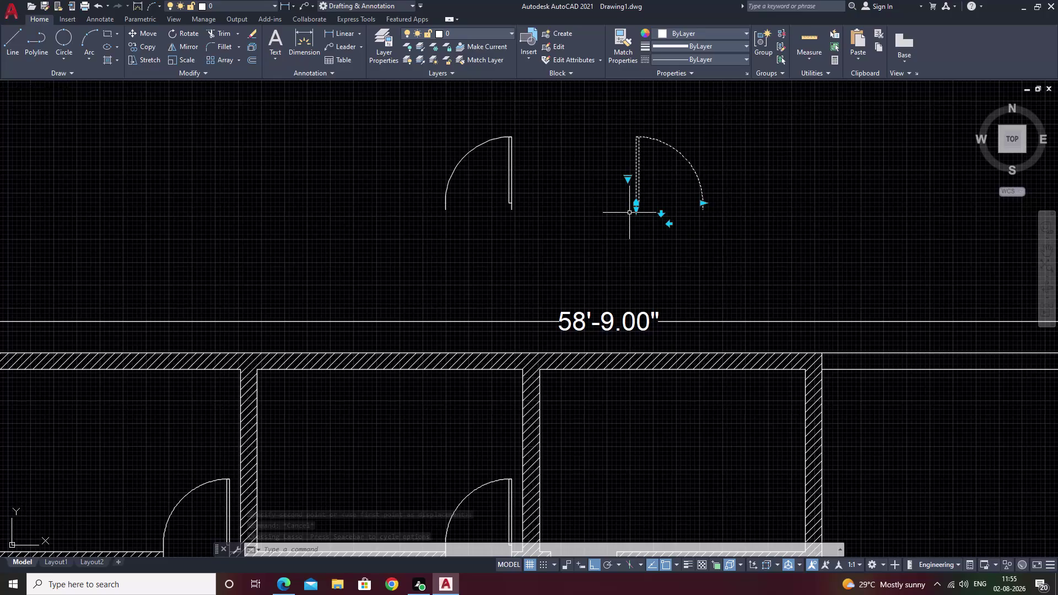
key(z)
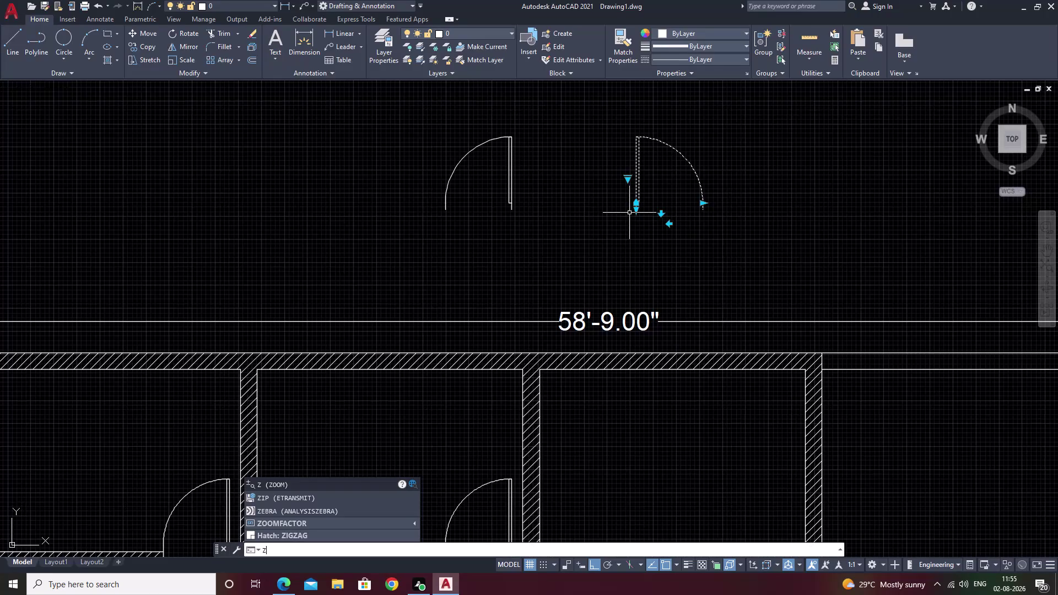
key(BackSpace)
text(m)
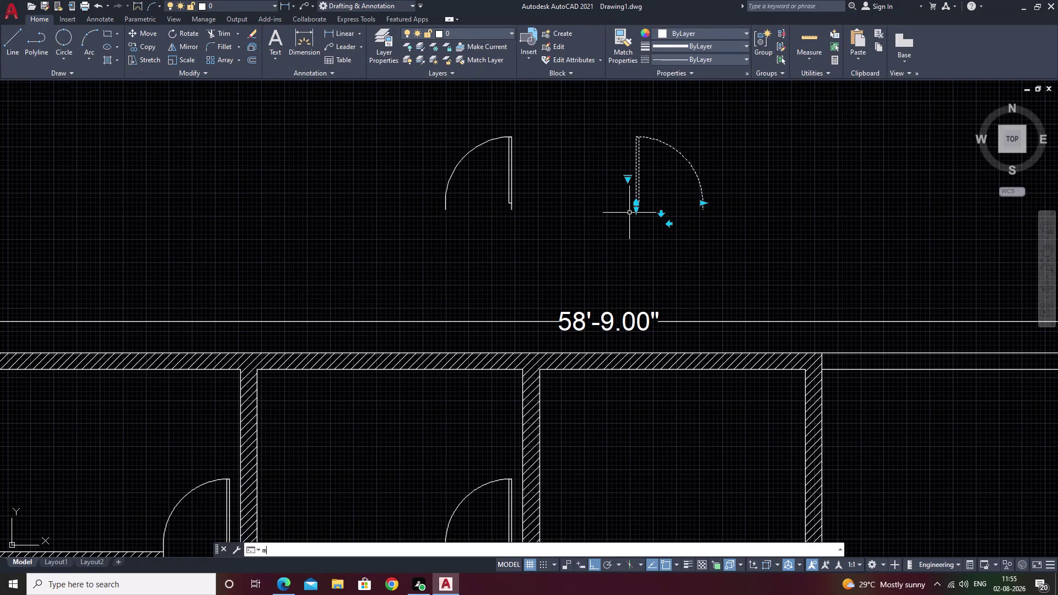
key(space)
click(638, 213)
Drop the mirrored door into the top-right room's doorway.
scroll(down, 3)
middle_drag(621, 297, 622, 289)
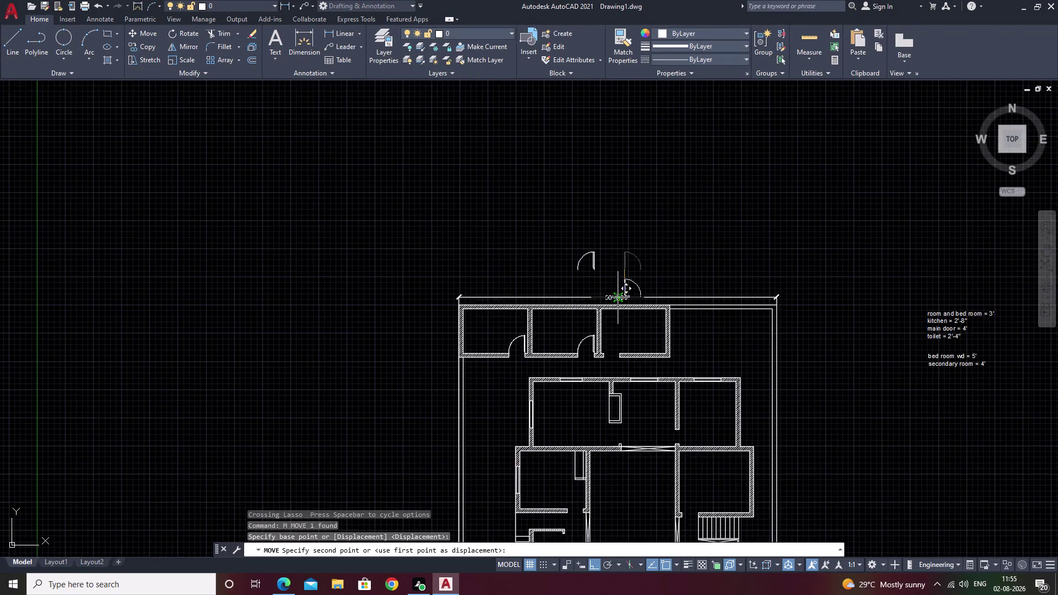
middle_drag(622, 290, 630, 238)
scroll(up, 3)
scroll(up, 3)
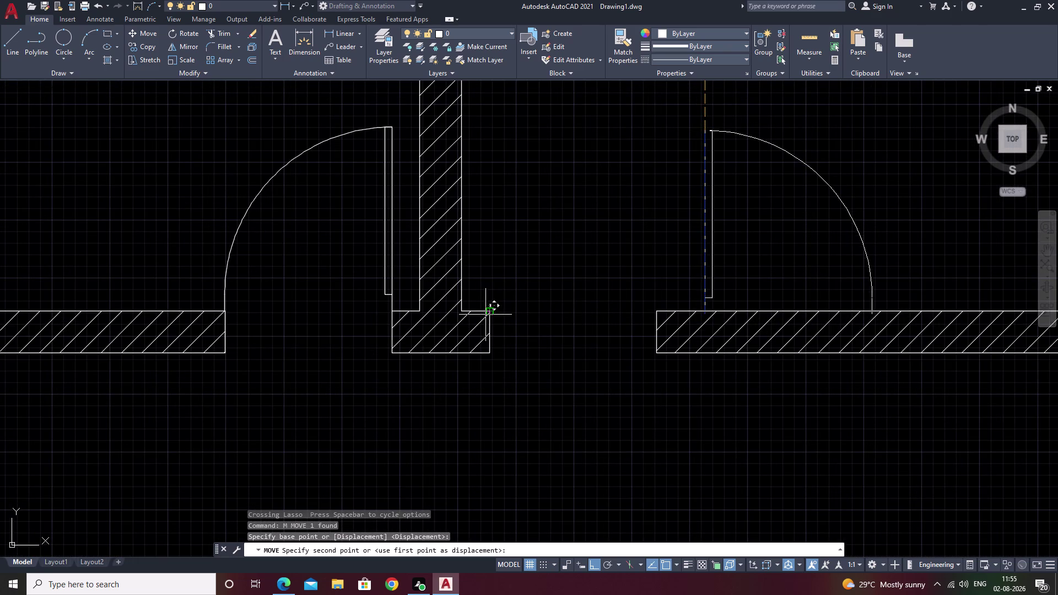
scroll(up, 3)
double_click(490, 298)
Pan across the plan to bring the middle rooms into view.
scroll(down, 3)
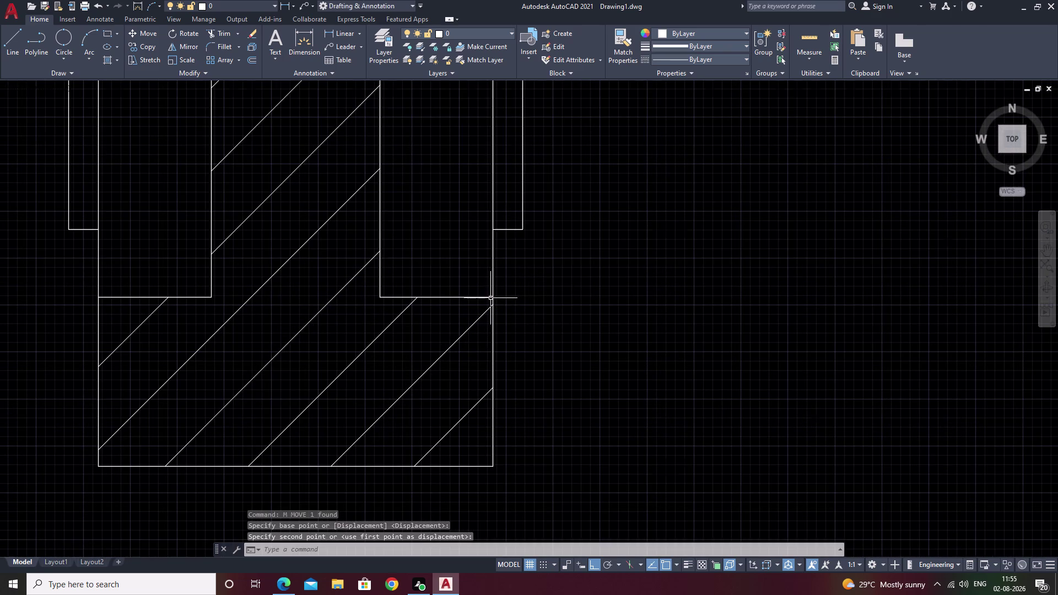
scroll(down, 3)
scroll(down, 3)
middle_drag(611, 305, 720, 217)
middle_drag(612, 310, 690, 214)
middle_drag(592, 305, 661, 238)
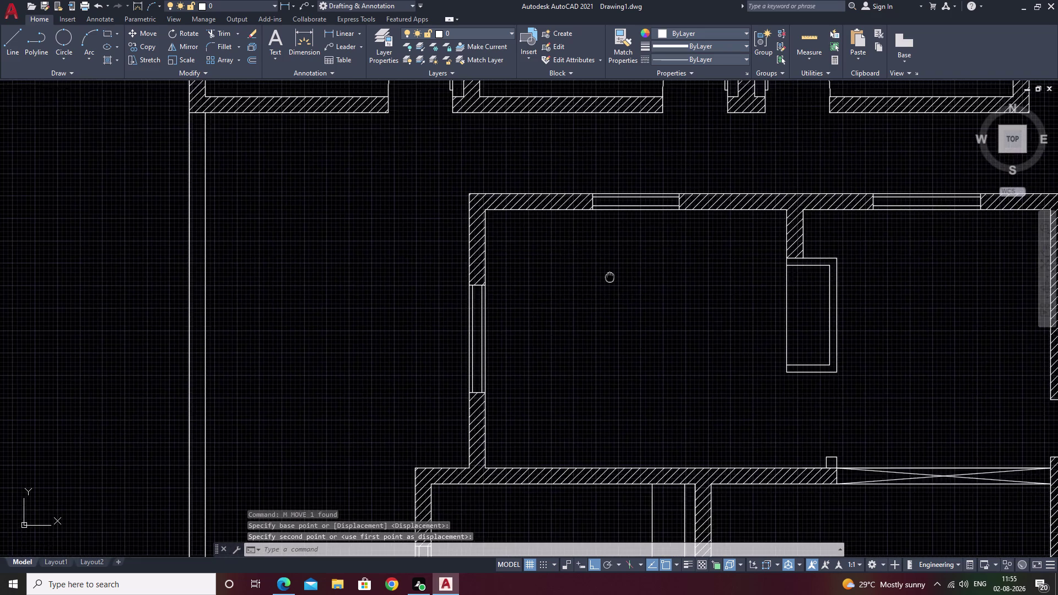
scroll(down, 3)
middle_drag(683, 325, 456, 293)
middle_drag(616, 343, 654, 221)
scroll(up, 3)
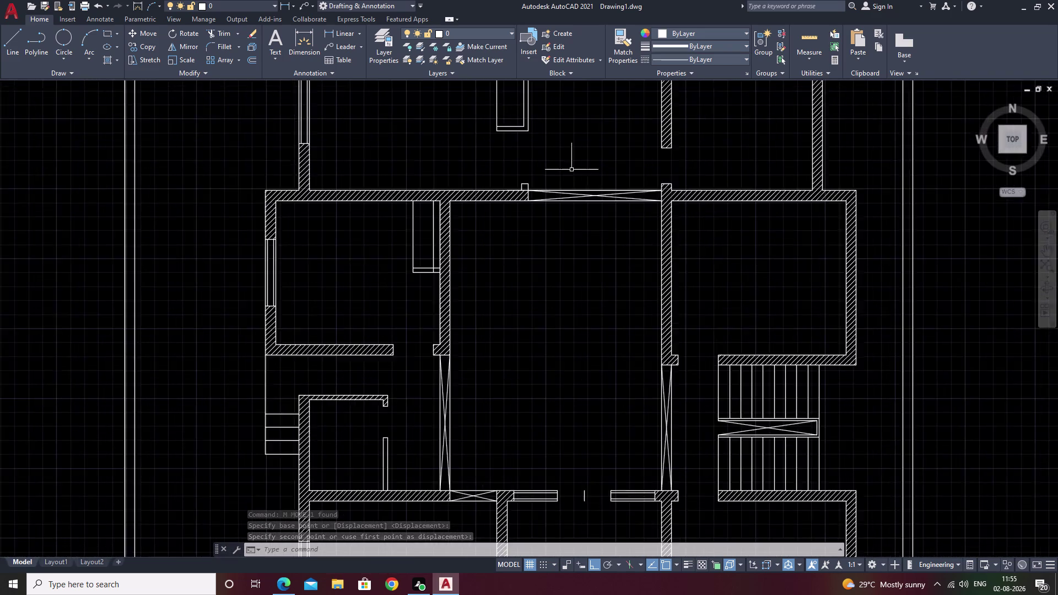
middle_drag(572, 174, 571, 360)
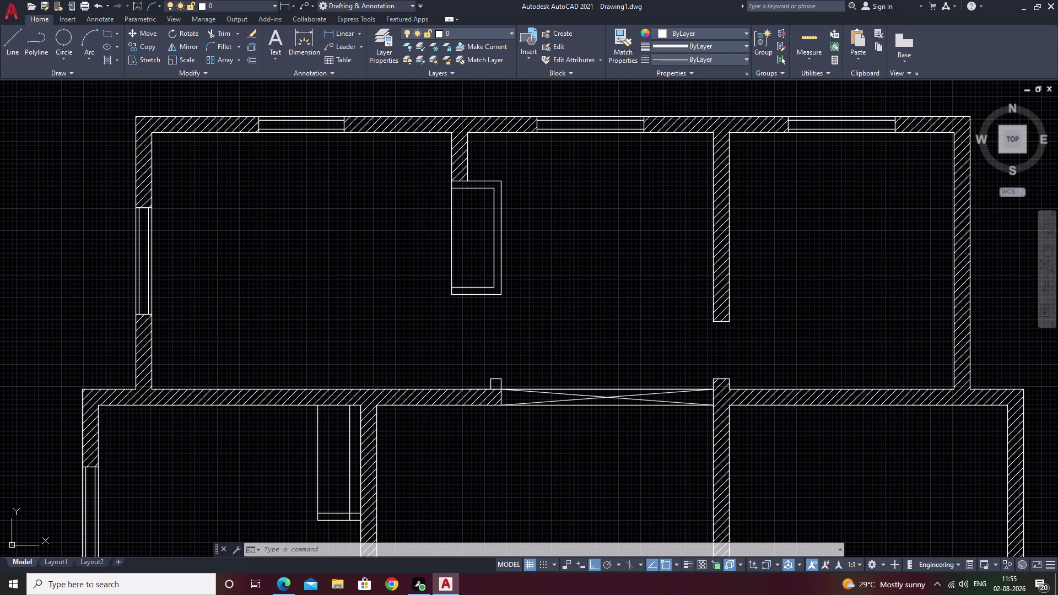
click(332, 34)
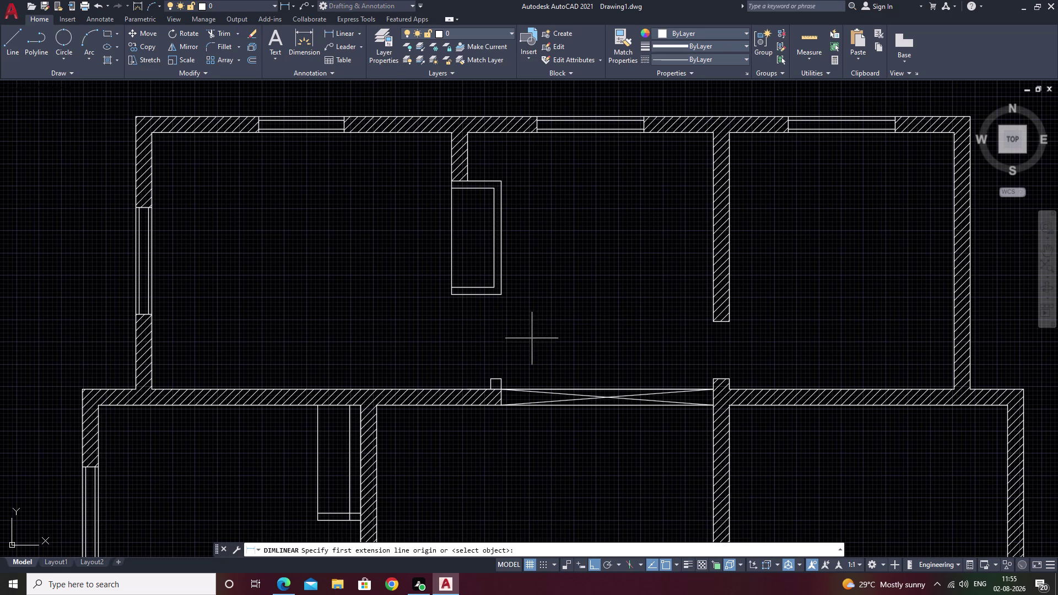
click(502, 296)
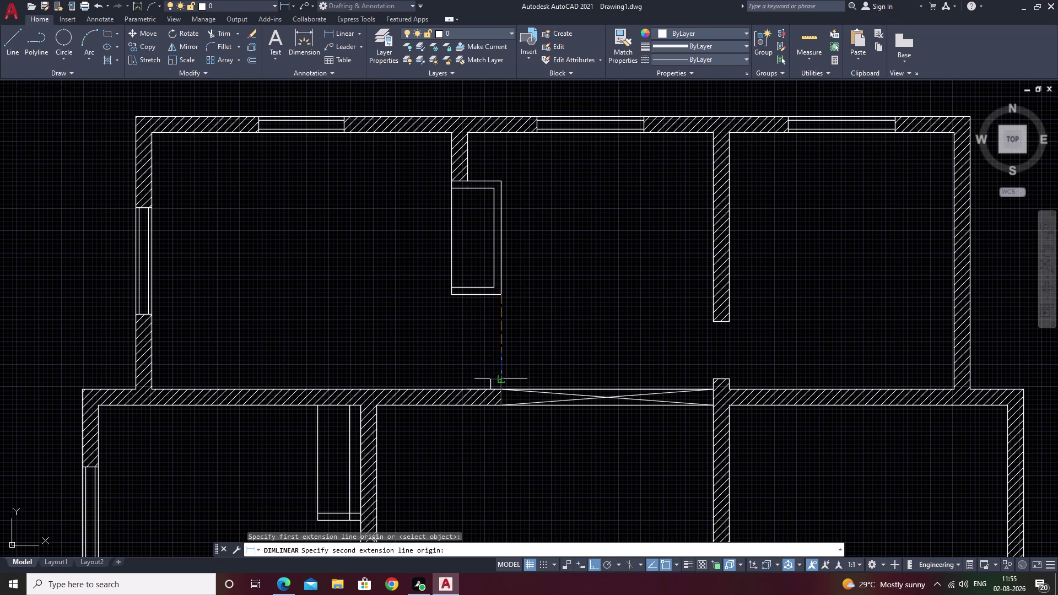
click(502, 379)
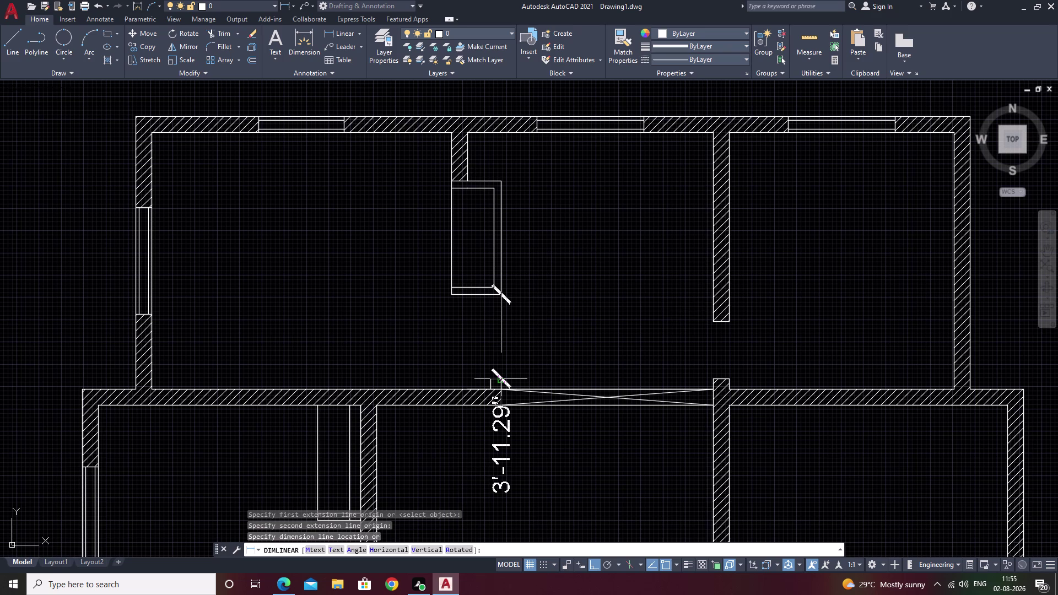
key(grave)
key(Escape)
scroll(down, 3)
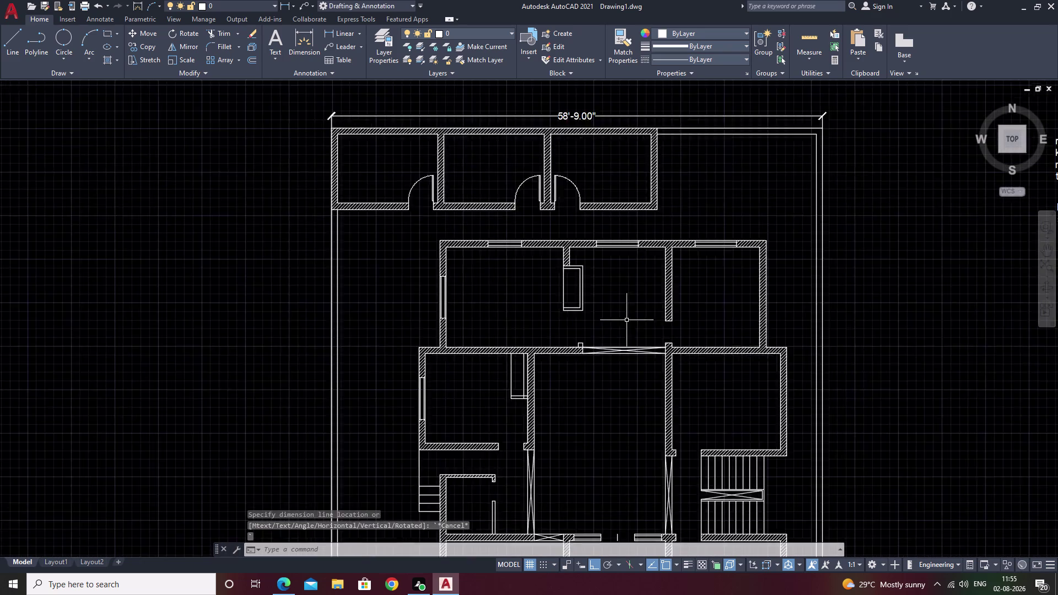
scroll(up, 3)
middle_drag(551, 345, 636, 285)
scroll(down, 3)
middle_drag(692, 298, 624, 356)
scroll(down, 3)
middle_drag(697, 295, 571, 446)
scroll(down, 3)
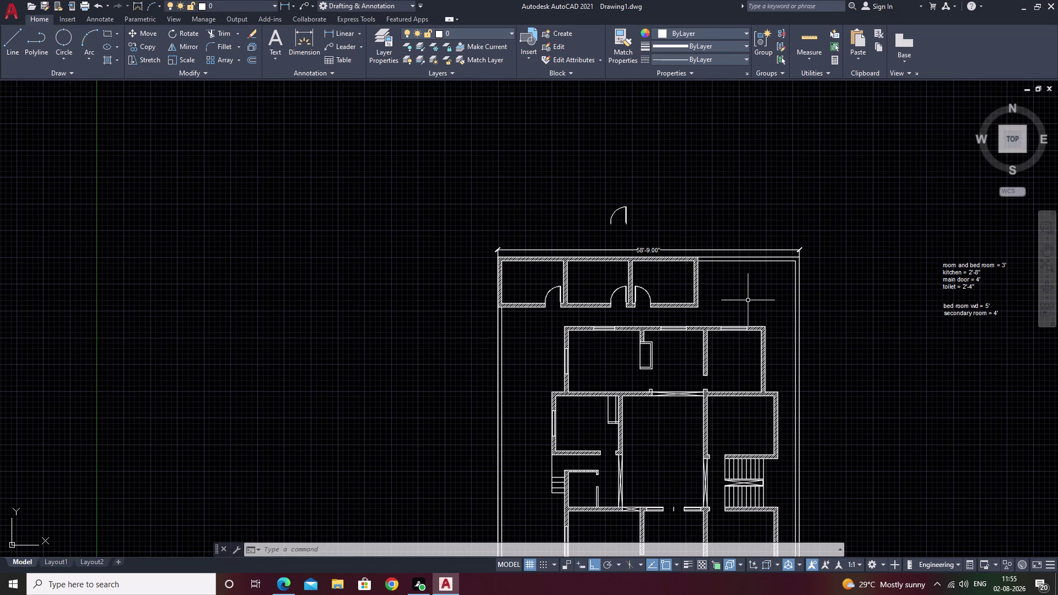
Select the spare door swing beside the notes and begin mirroring it, then abandon the mirror.
middle_drag(920, 341, 764, 297)
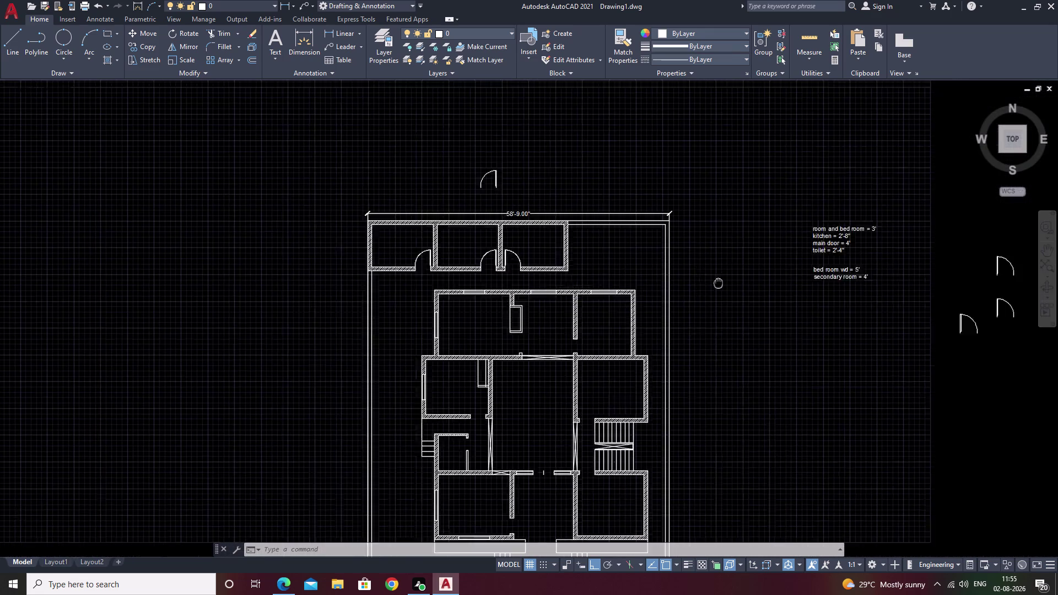
middle_drag(764, 297, 603, 244)
drag(785, 246, 799, 311)
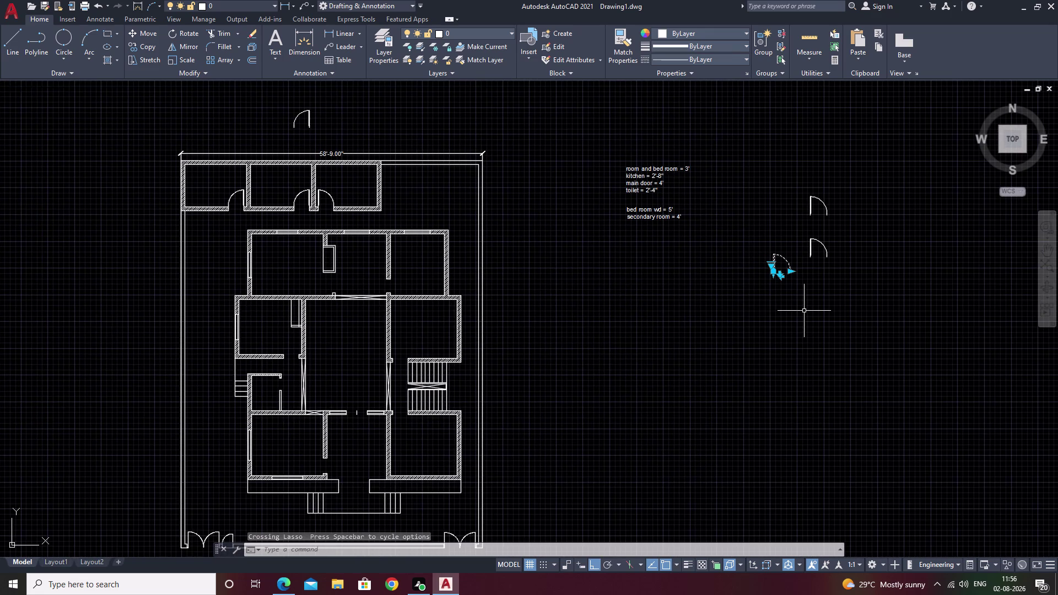
text(mi)
key(space)
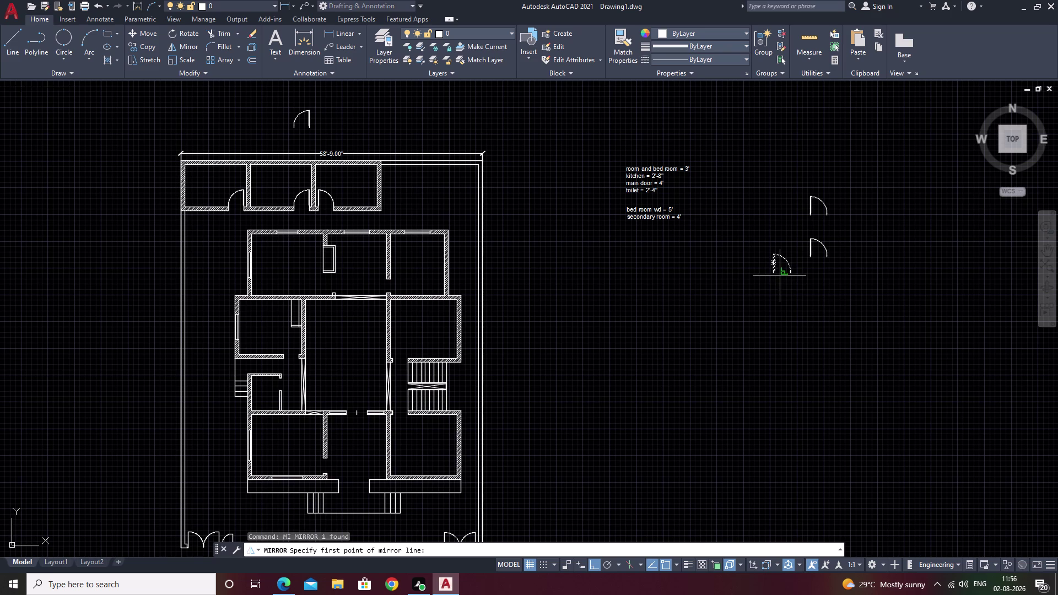
double_click(775, 274)
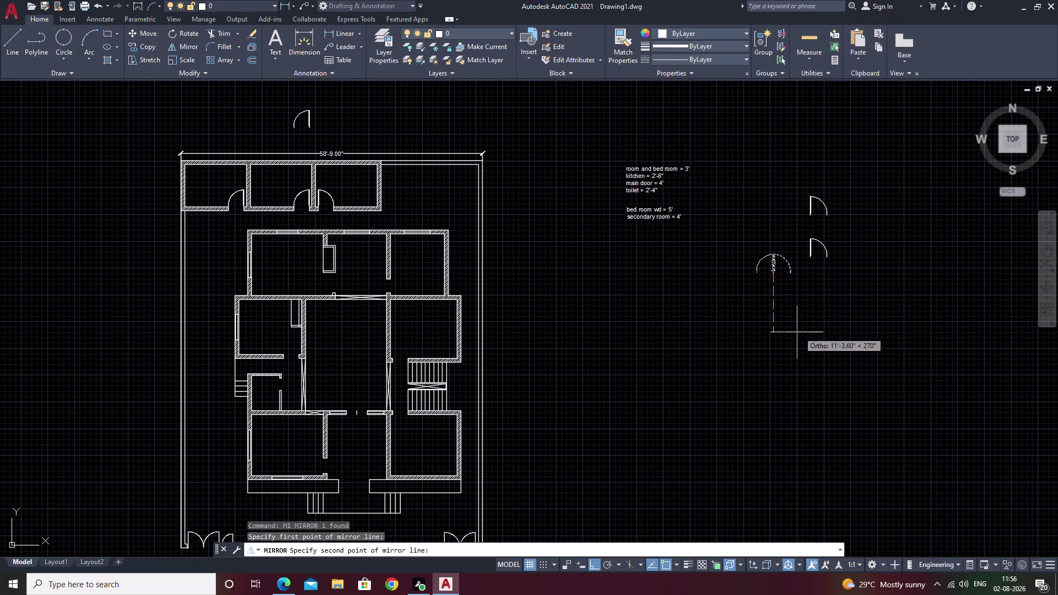
click(838, 322)
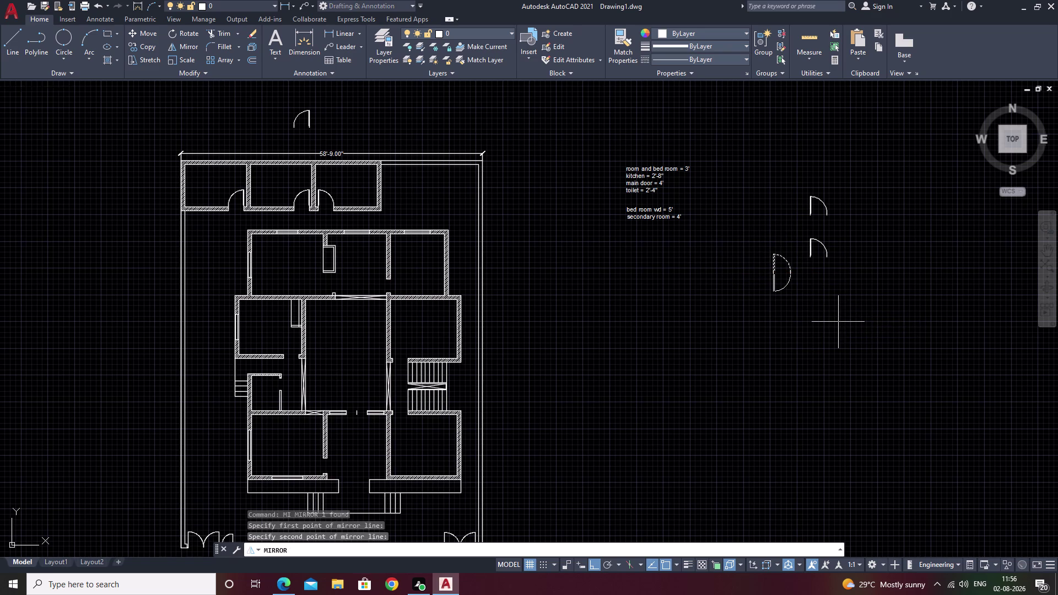
key(Escape)
Reselect the spare door and retry the mirror from the door's end, then cancel it.
scroll(up, 3)
drag(762, 181, 738, 179)
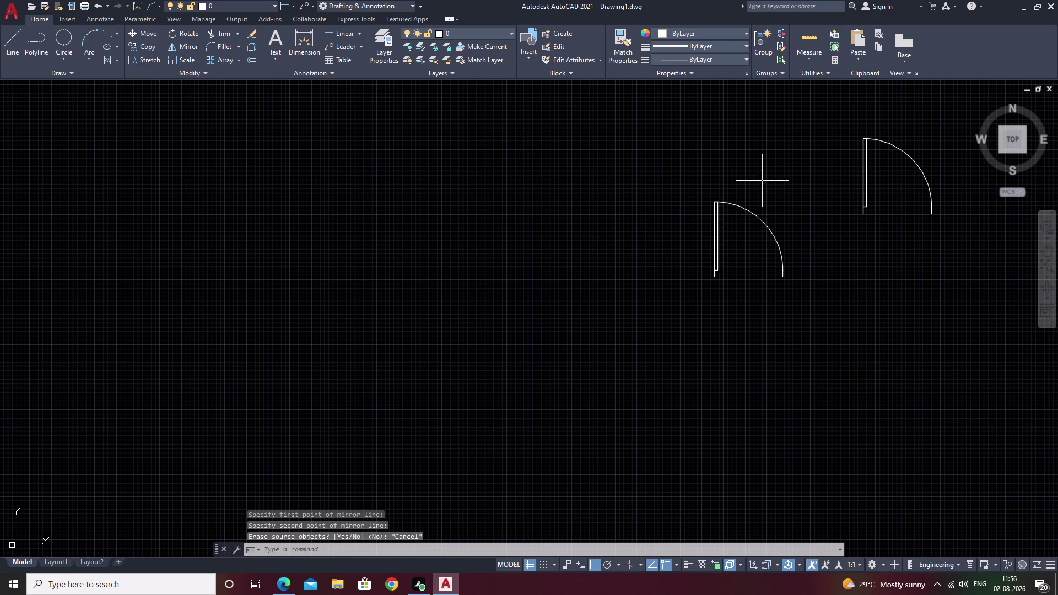
drag(737, 179, 812, 365)
text(mi)
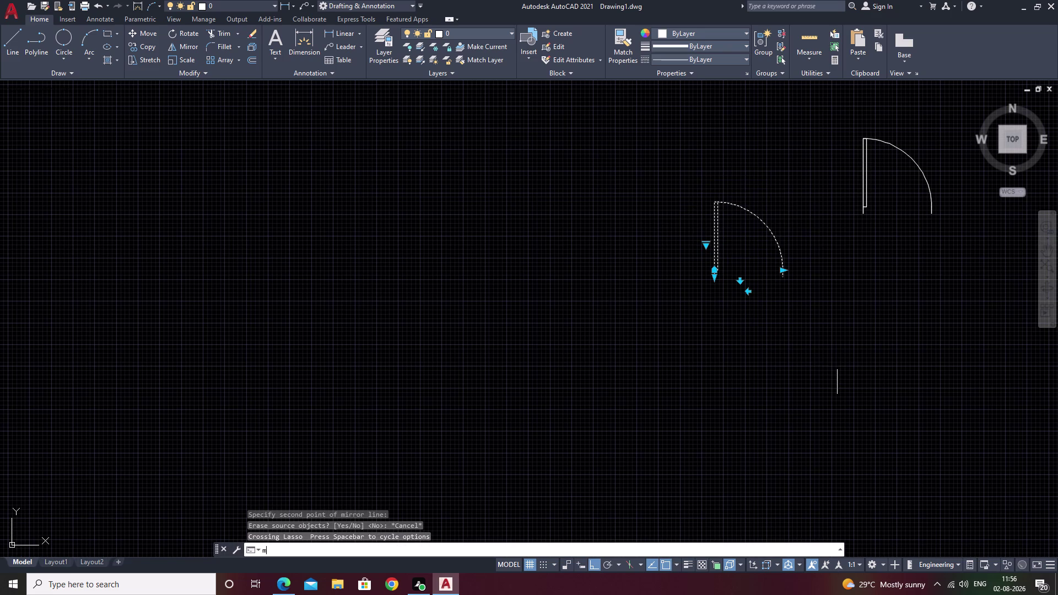
key(space)
click(717, 276)
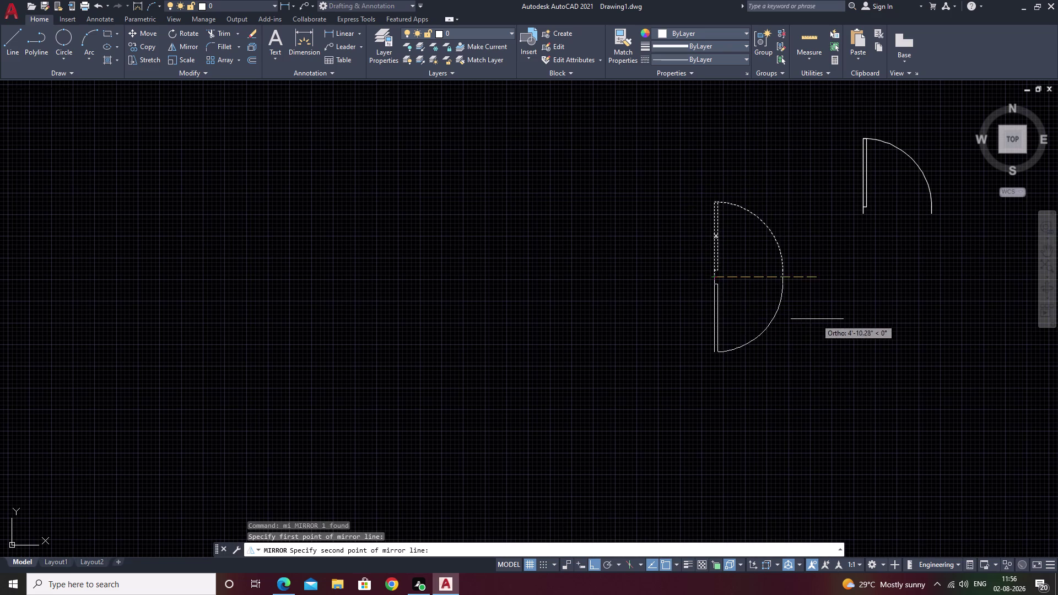
key(Escape)
Rotate the door symbol a quarter turn about its hinge corner.
drag(754, 187, 751, 350)
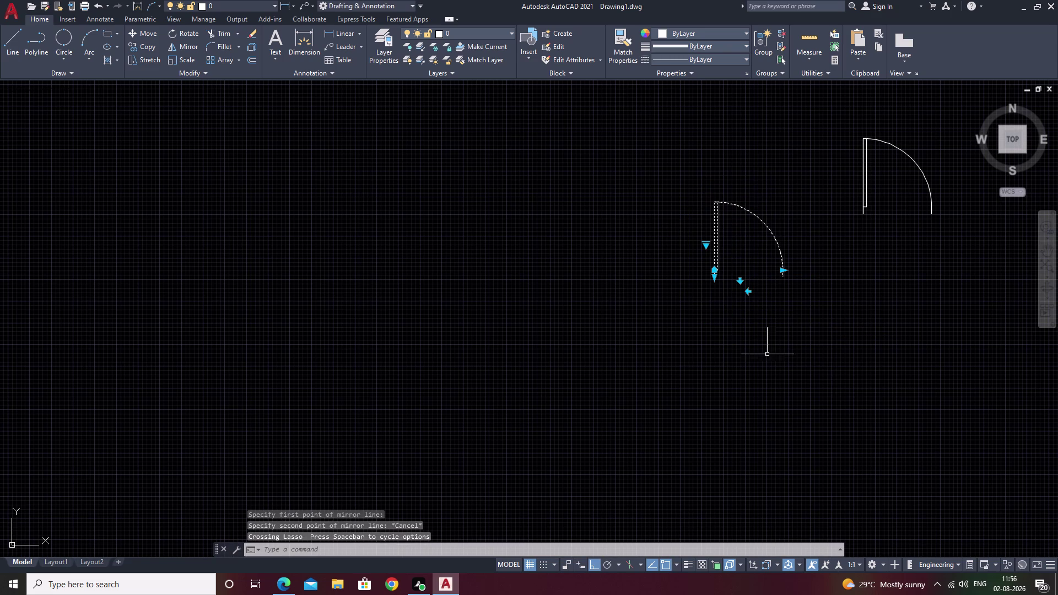
text(ro)
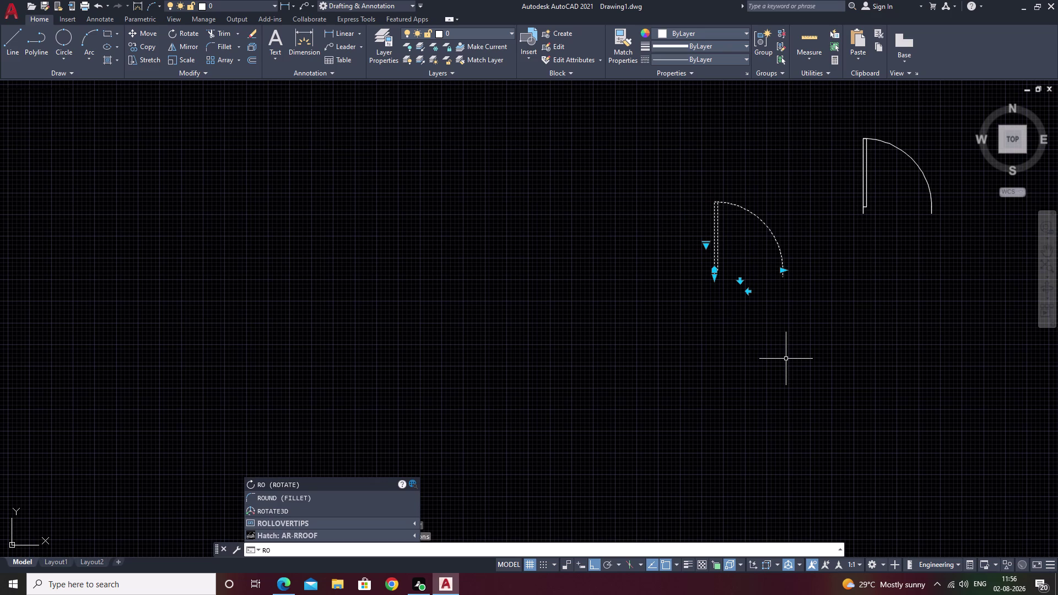
key(space)
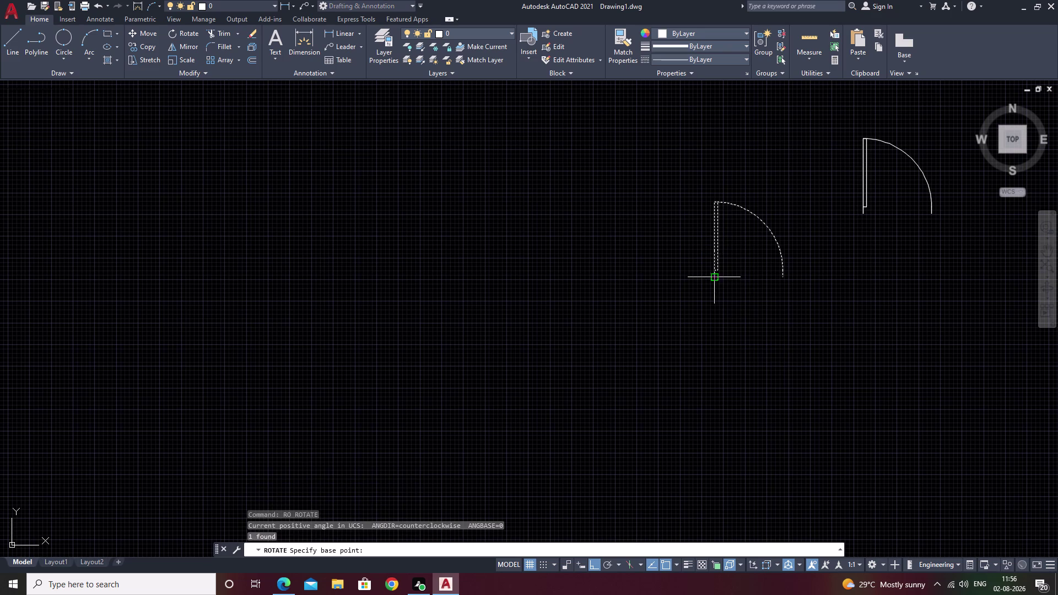
double_click(715, 278)
click(704, 260)
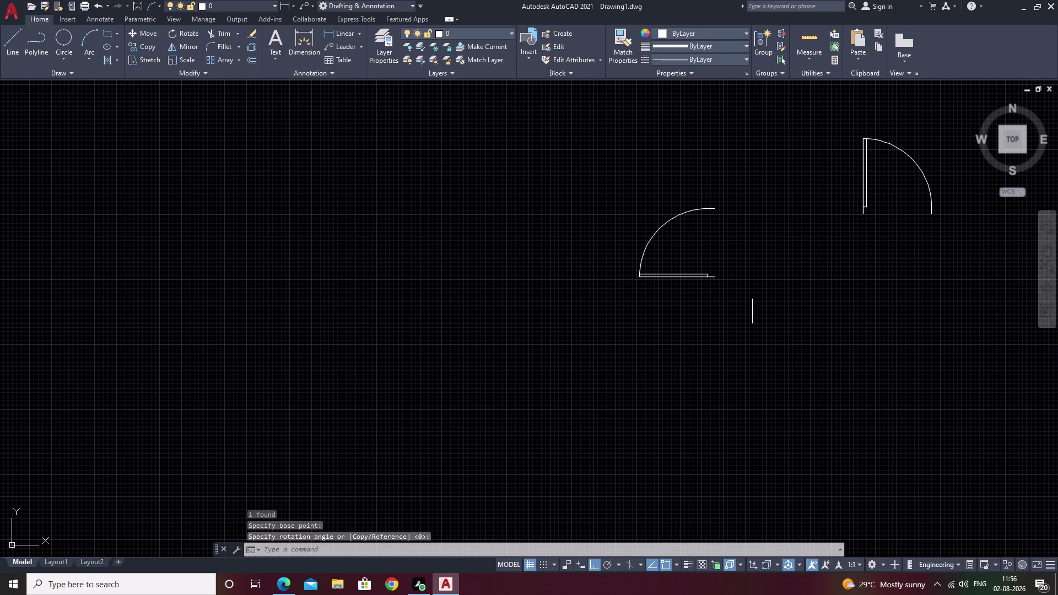
key(Escape)
Reselect the rotated door, abandon a move, and start copying it.
drag(728, 180, 682, 334)
text(m)
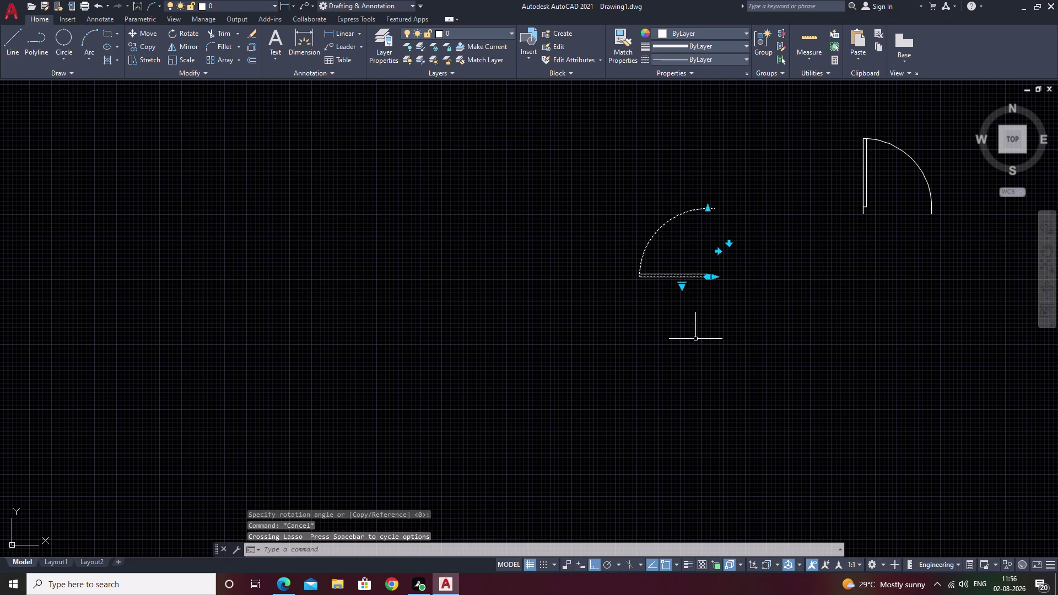
key(space)
click(717, 274)
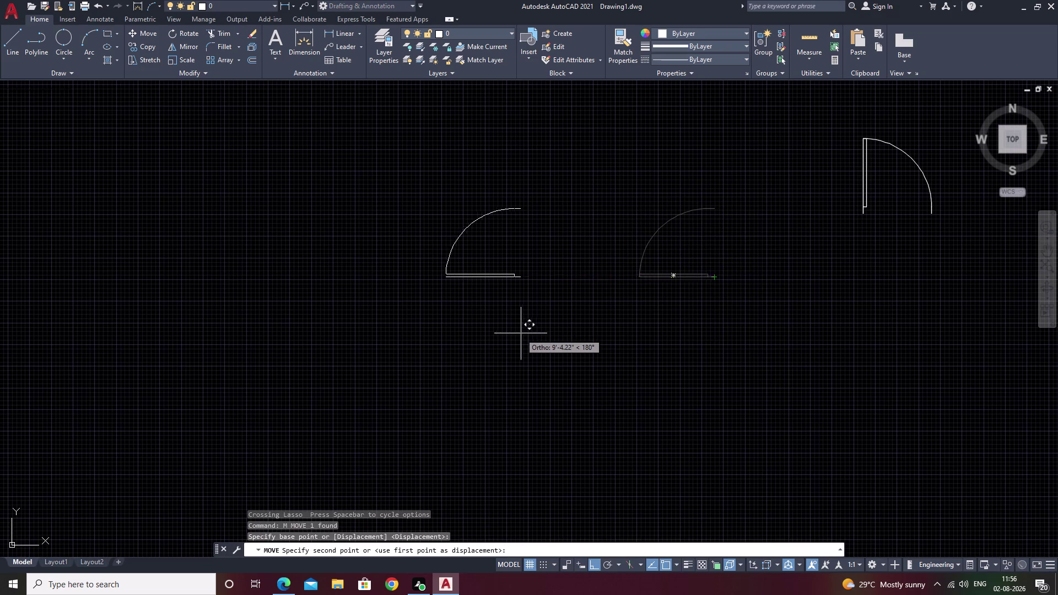
key(Escape)
drag(731, 159, 710, 389)
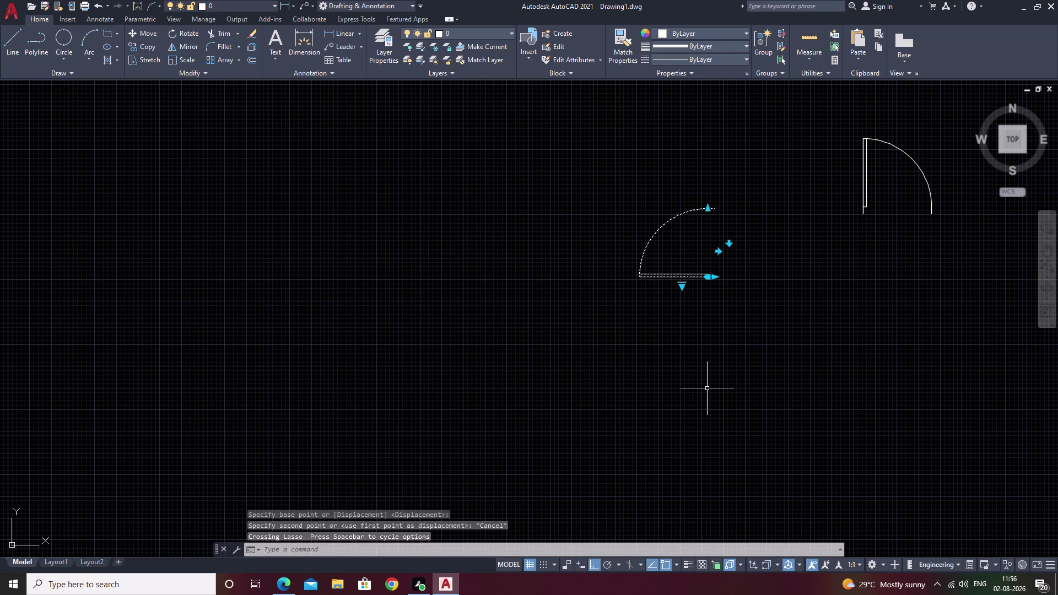
text(co)
key(space)
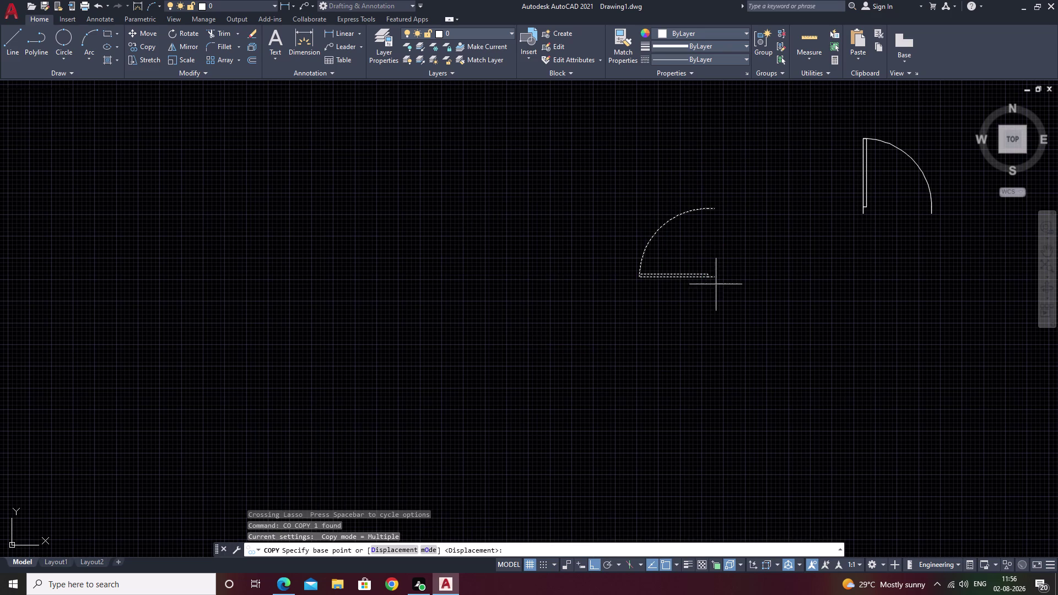
Copy the rotated door from its hinge end to the opening beside the jamb below the cupboard.
drag(717, 276, 707, 276)
scroll(down, 3)
middle_drag(582, 355, 739, 402)
middle_drag(247, 259, 536, 335)
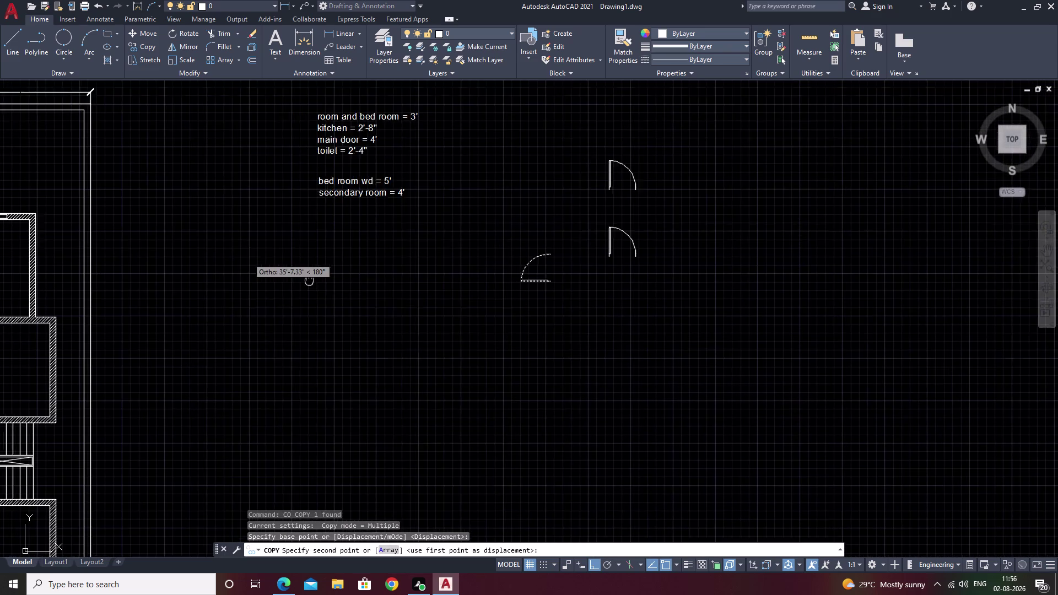
middle_drag(536, 335, 756, 388)
scroll(up, 3)
middle_drag(416, 438, 560, 250)
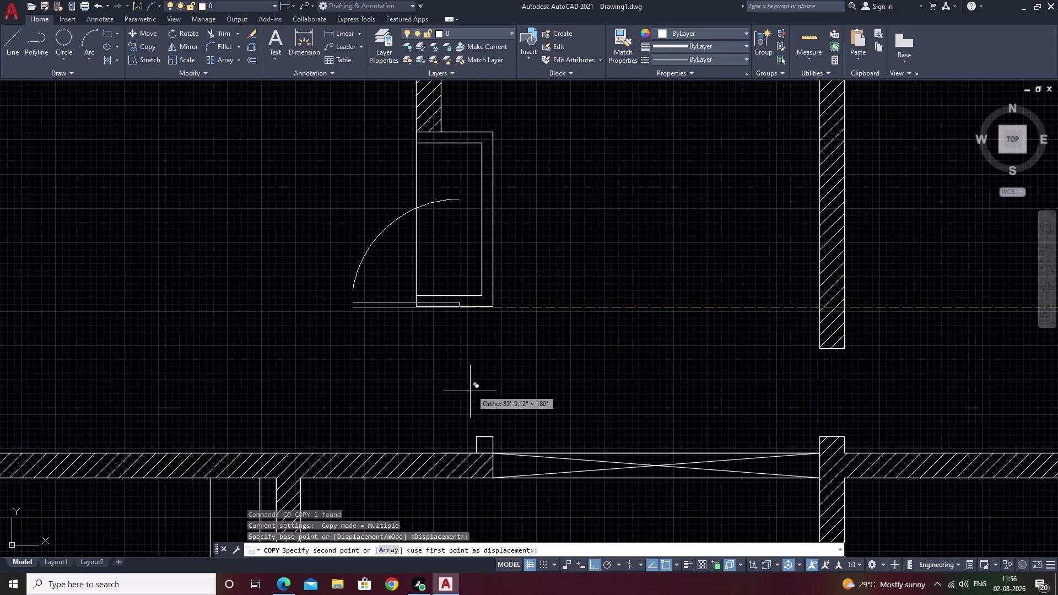
scroll(up, 3)
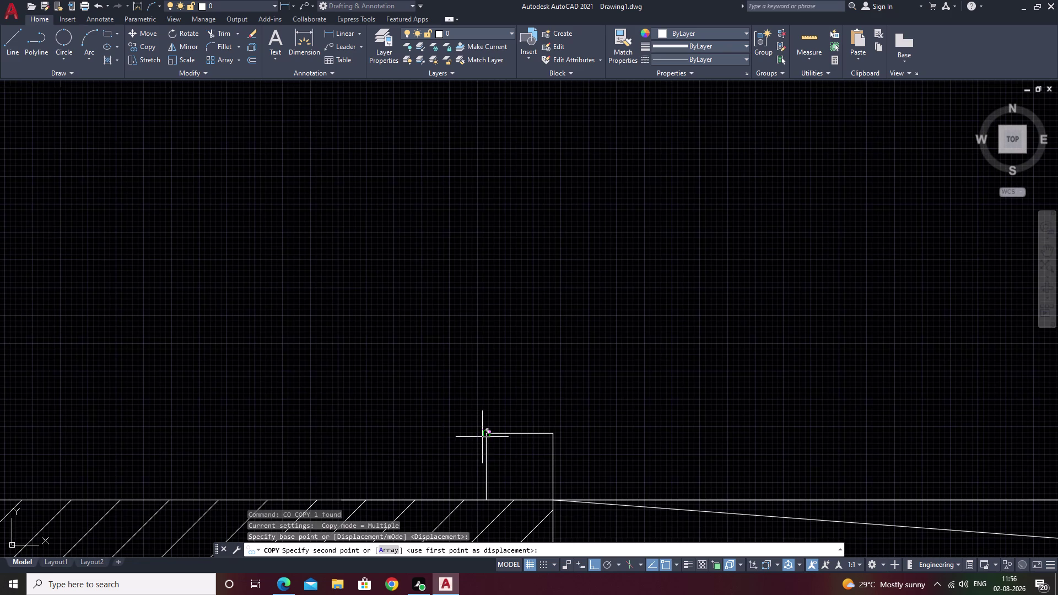
click(482, 436)
scroll(down, 3)
middle_drag(586, 361, 586, 401)
key(Escape)
Select the whole copied door symbol with a crossing window after several attempts.
drag(393, 285, 489, 396)
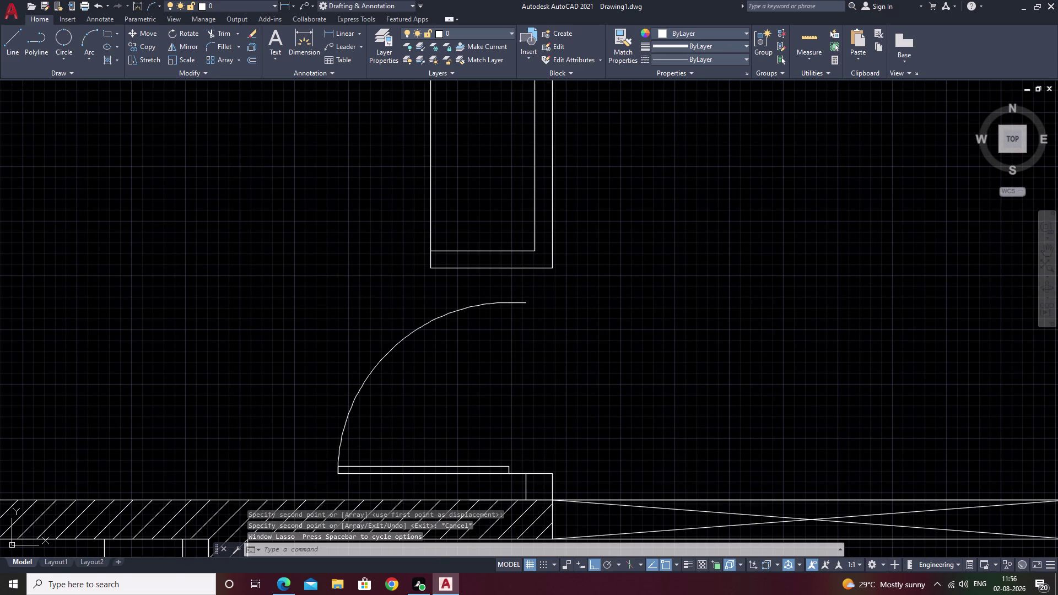
drag(356, 311, 487, 441)
drag(338, 299, 493, 420)
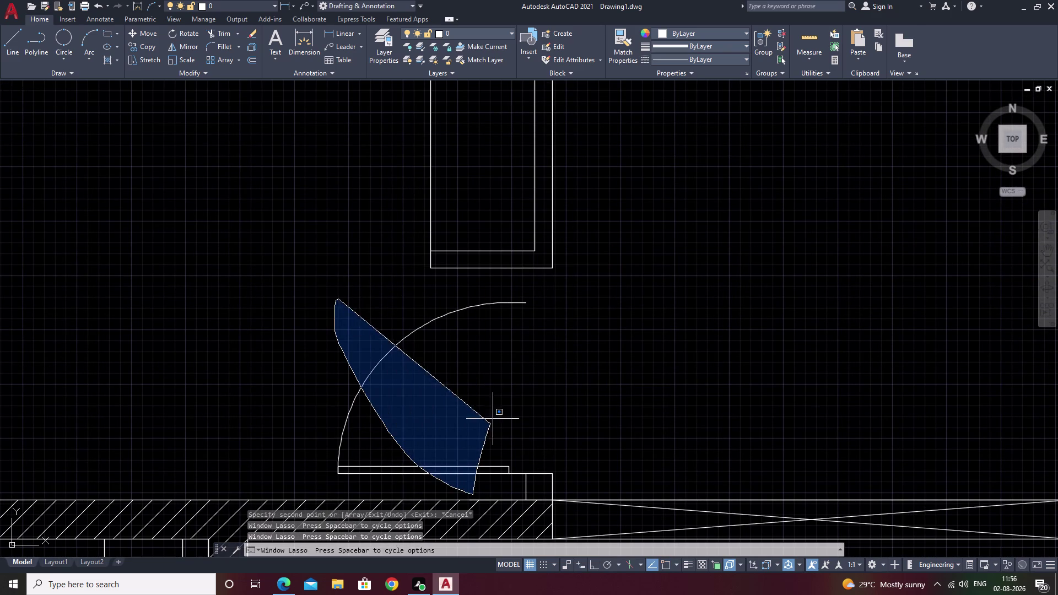
drag(493, 420, 498, 411)
drag(322, 328, 446, 495)
drag(405, 296, 400, 419)
drag(485, 404, 296, 385)
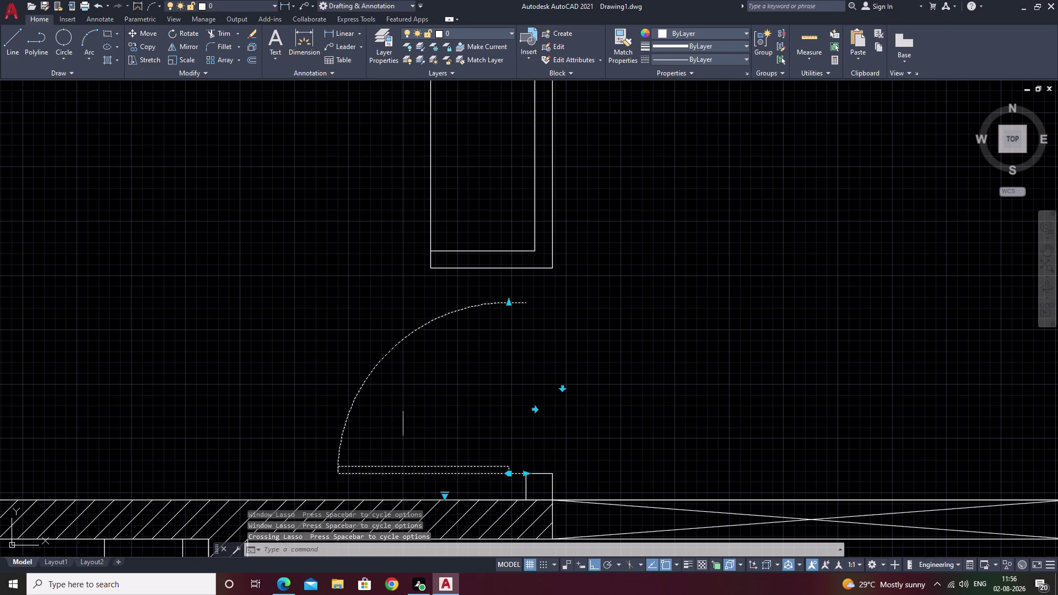
Scale the copied door about its hinge end so it fits the opening below the cupboard.
text(sc)
key(space)
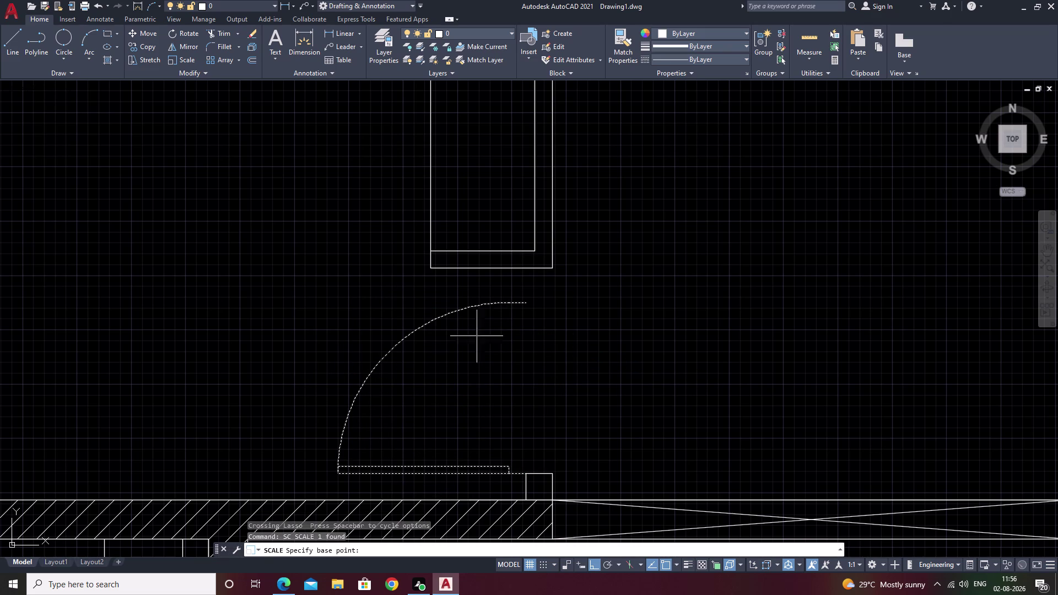
click(526, 475)
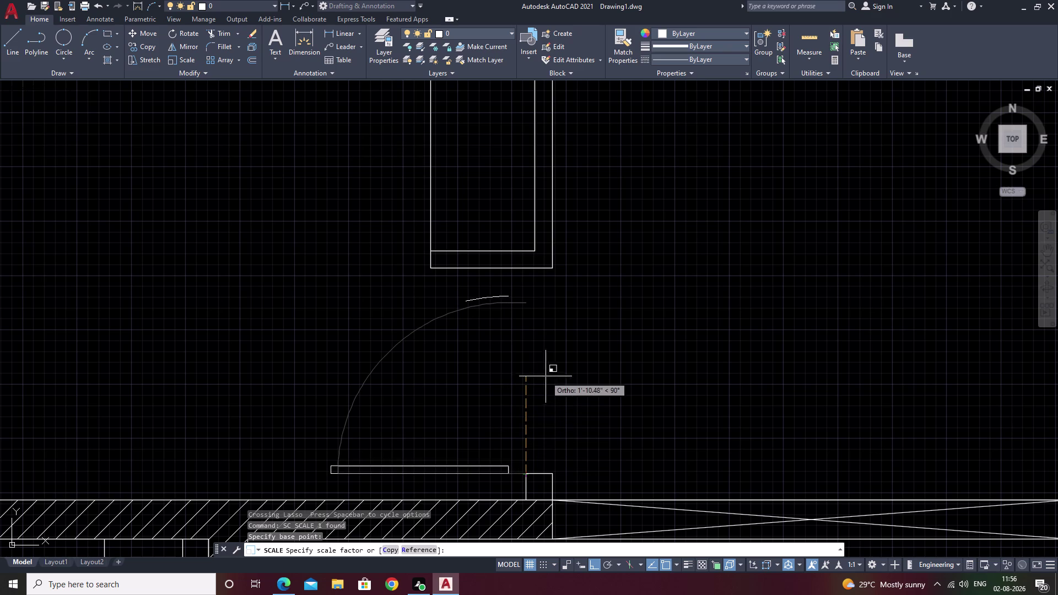
click(605, 361)
scroll(down, 3)
middle_drag(654, 397, 426, 381)
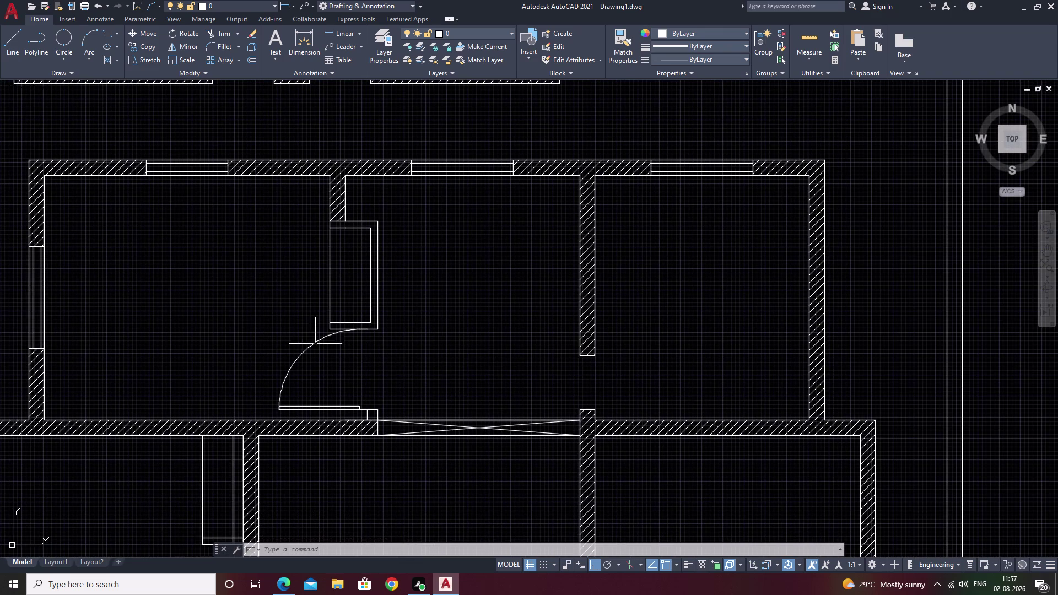
Zoom out over the plan and erase the resized door copy below the cupboard.
middle_drag(373, 377, 420, 360)
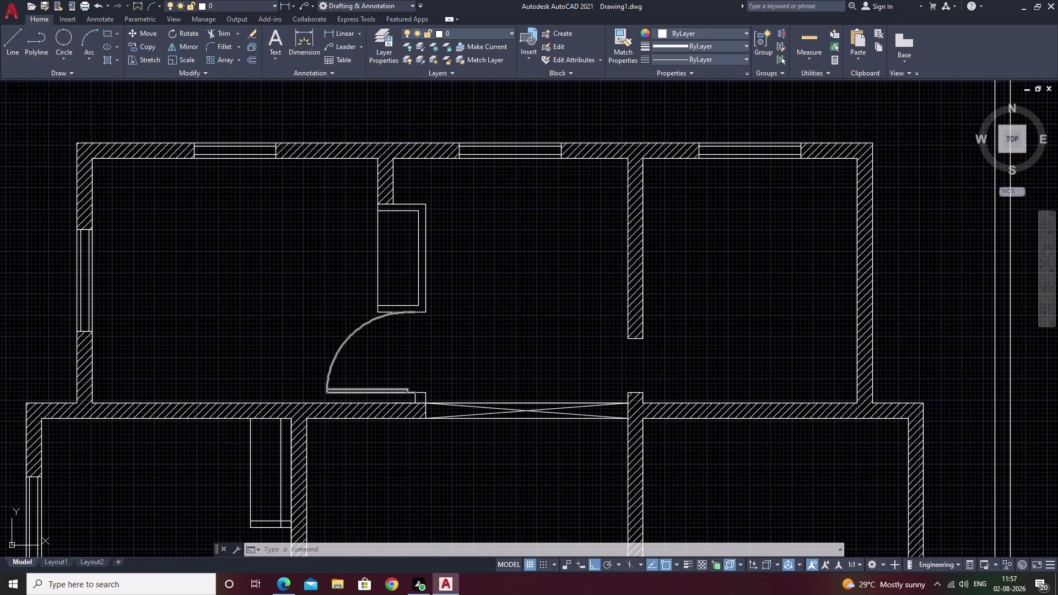
scroll(down, 3)
scroll(down, 3)
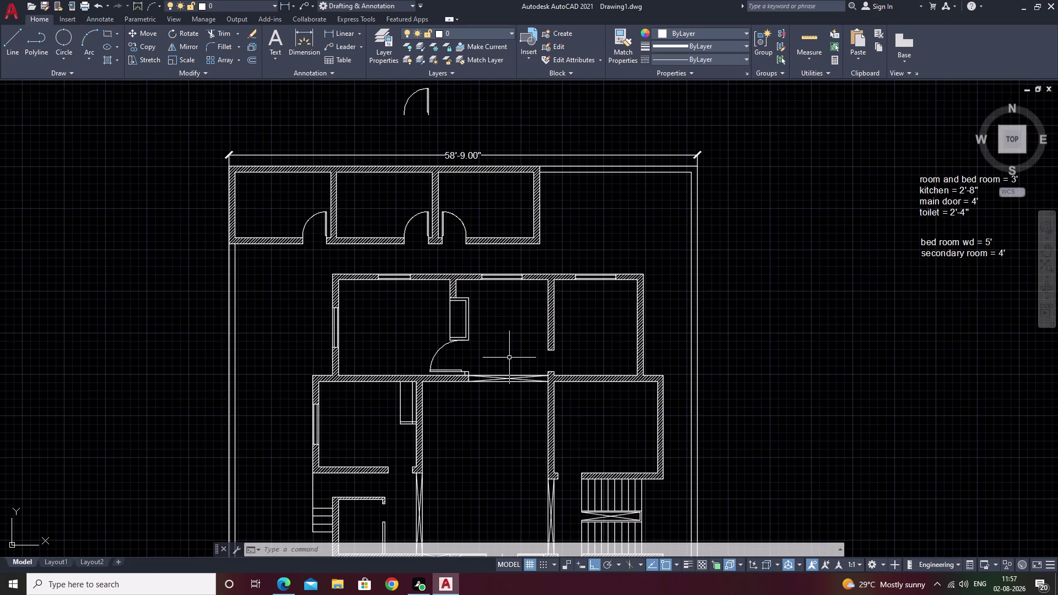
click(438, 349)
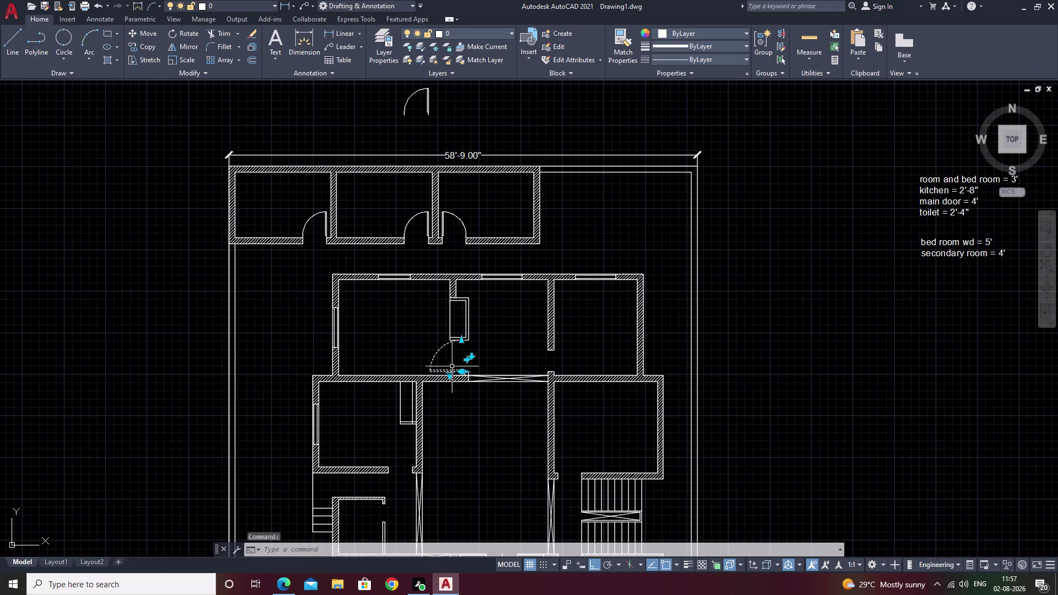
text(e)
key(space)
scroll(up, 3)
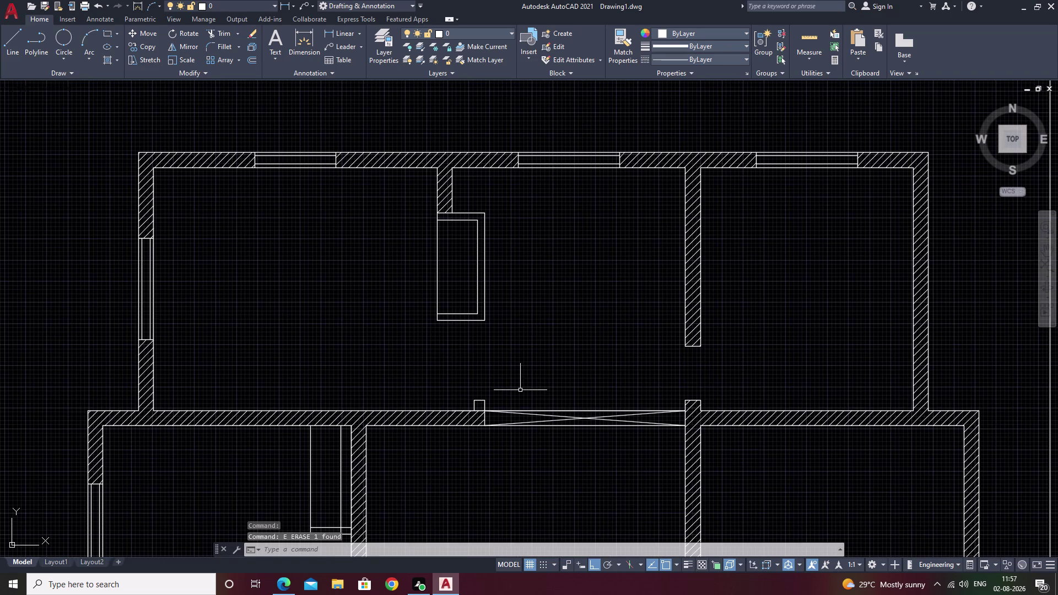
Draw a 3' line running left from the jamb corner.
text(l)
key(space)
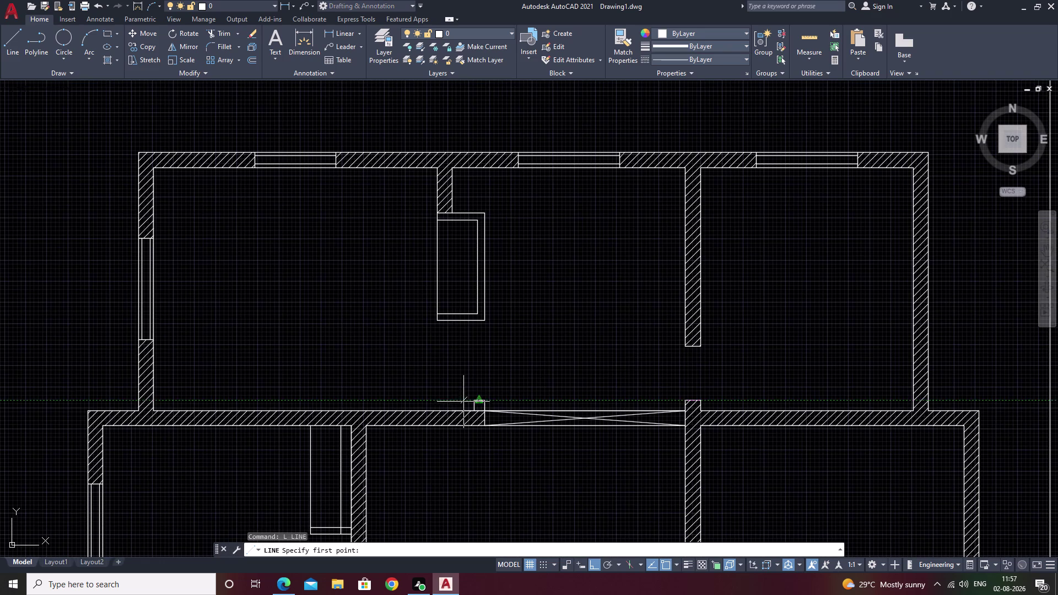
click(475, 398)
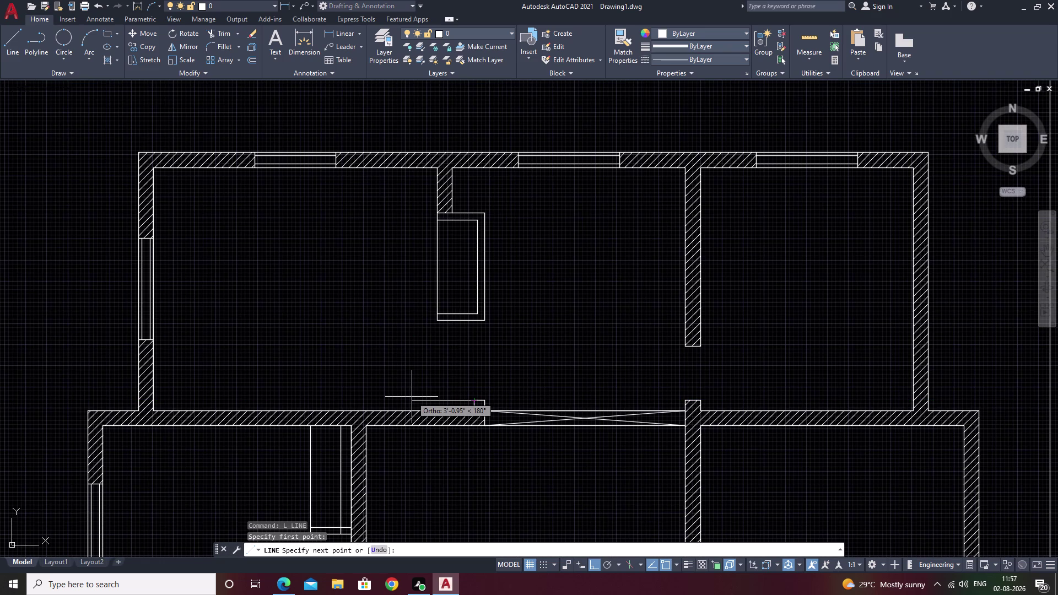
text(3')
key(space)
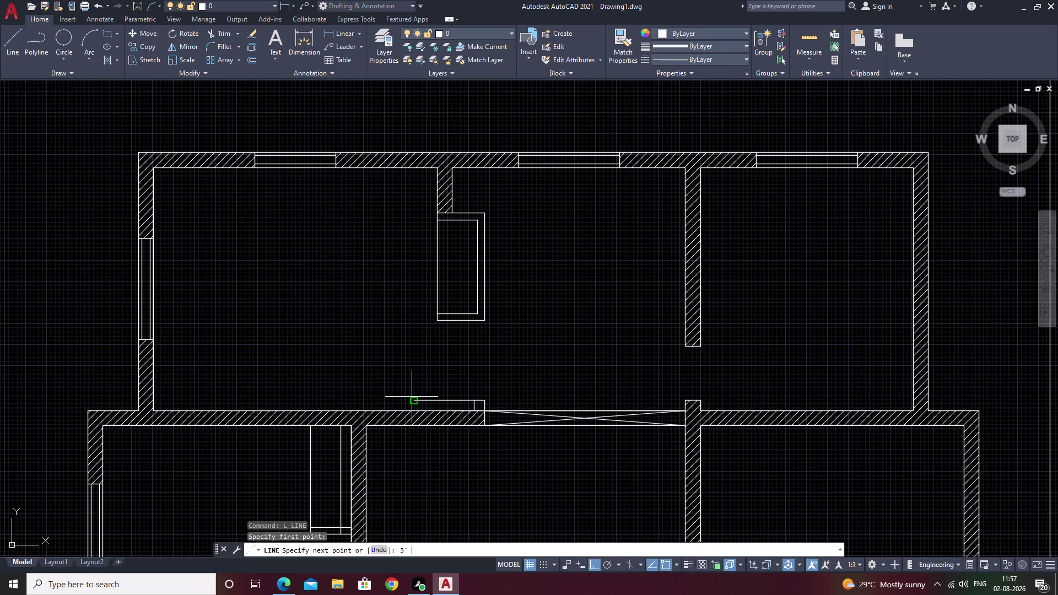
key(Escape)
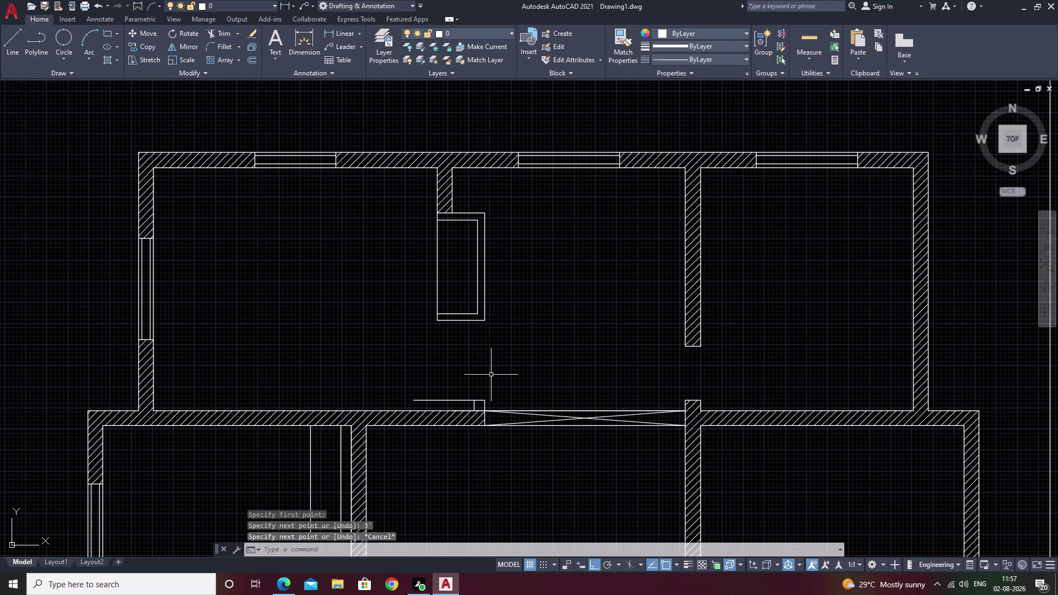
Offset the 3' line 2 inches upward to form the door leaf.
text(o)
key(space)
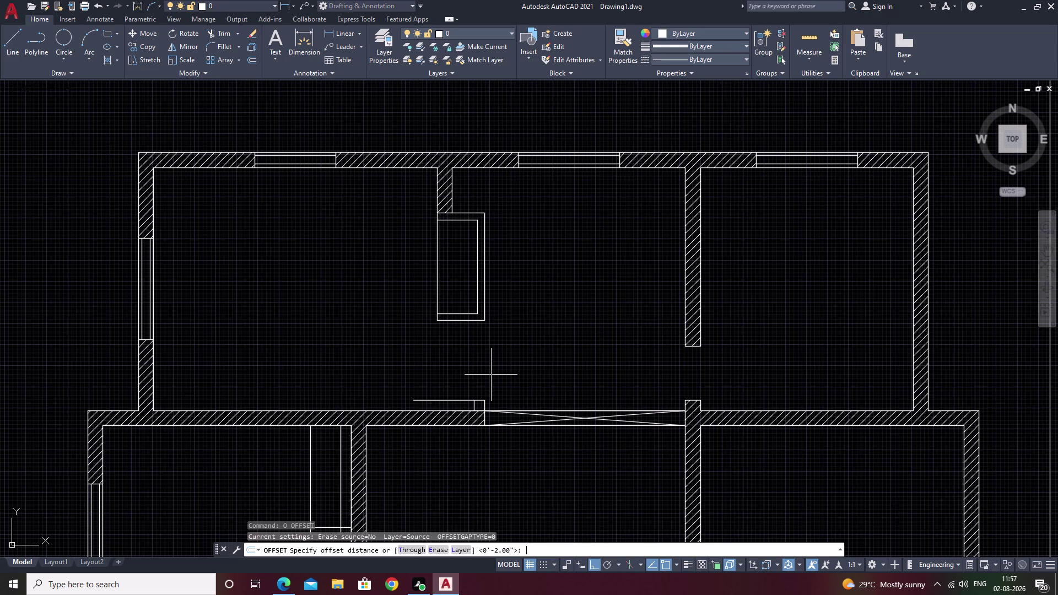
key(1)
key(BackSpace)
text(2)
key(space)
click(452, 400)
click(457, 376)
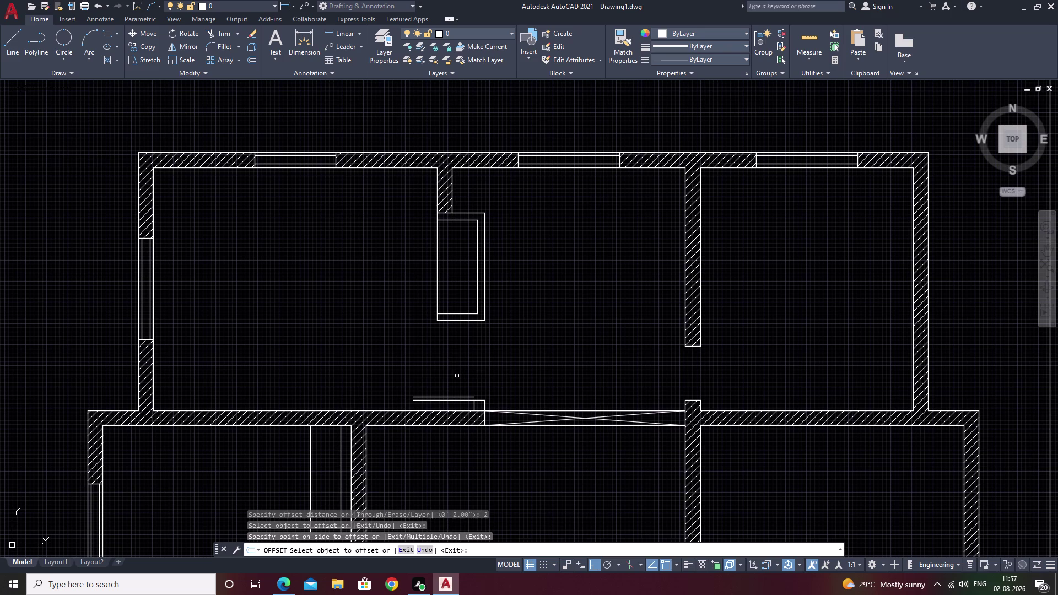
key(Escape)
Try an arc from the leaf's left end, cancel it, and start a new line.
click(95, 39)
scroll(up, 3)
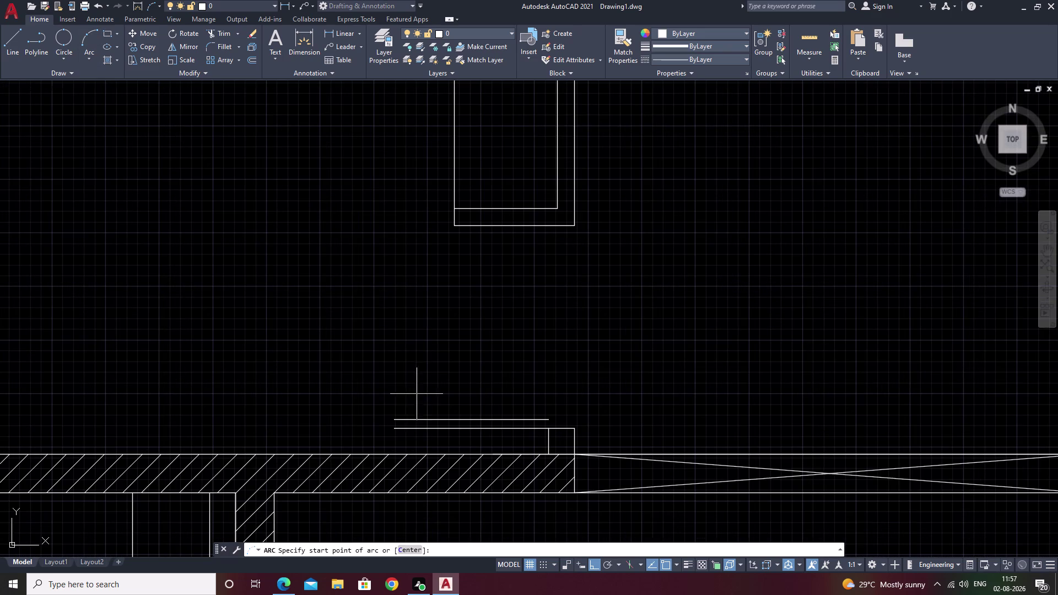
click(395, 432)
click(396, 419)
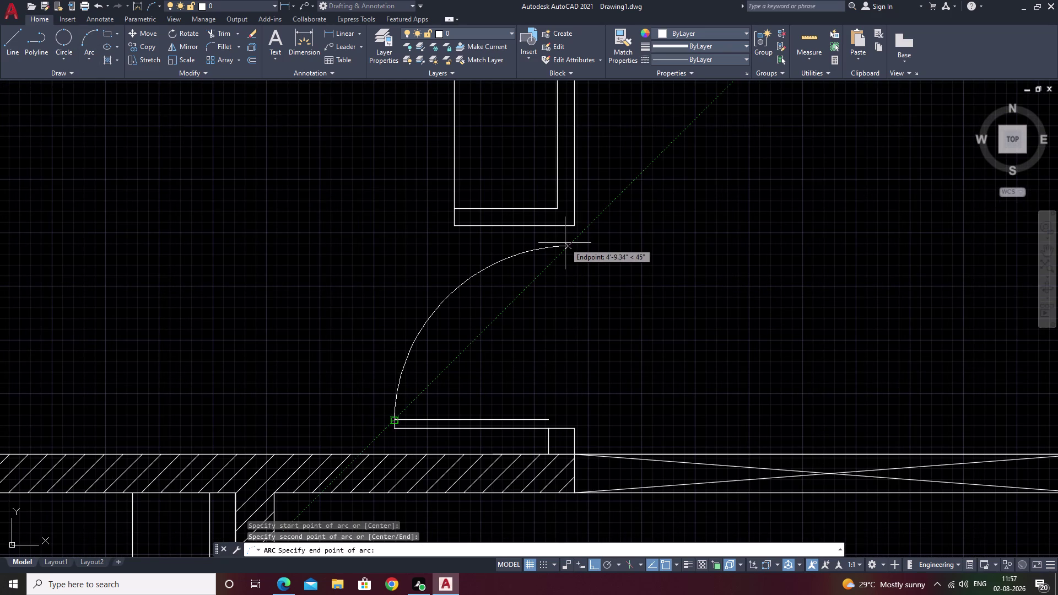
key(Escape)
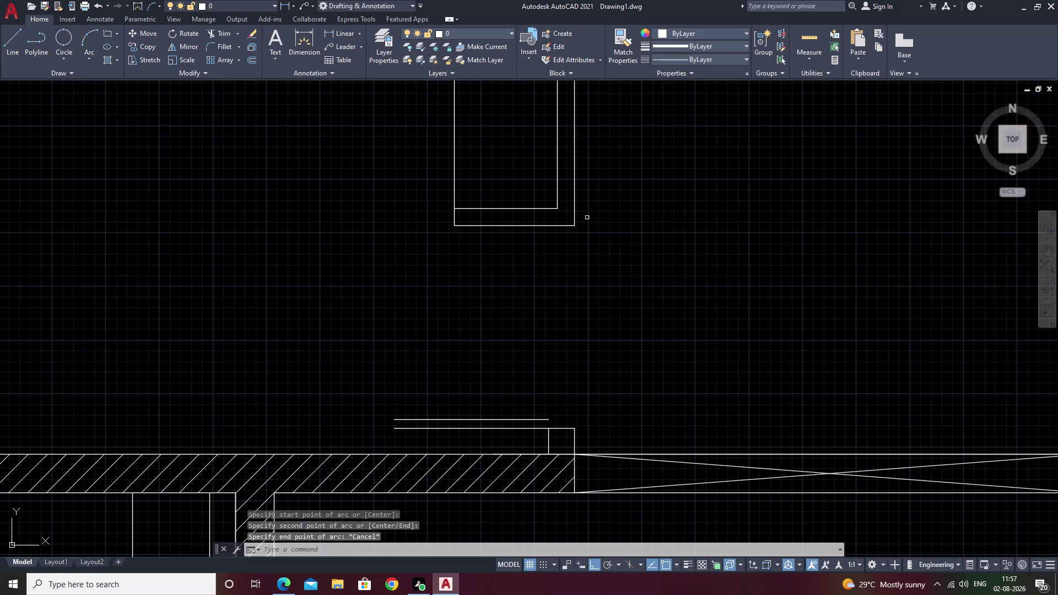
text(l)
key(space)
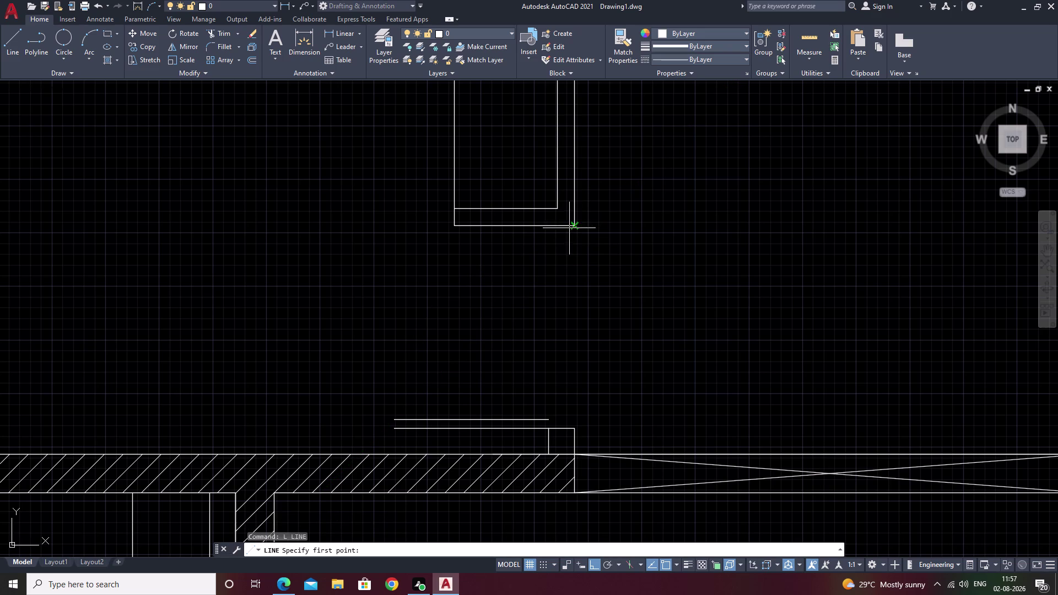
Abandon a 2-inch line at the cupboard corner and erase the stray short line.
click(569, 229)
click(576, 226)
text(2)
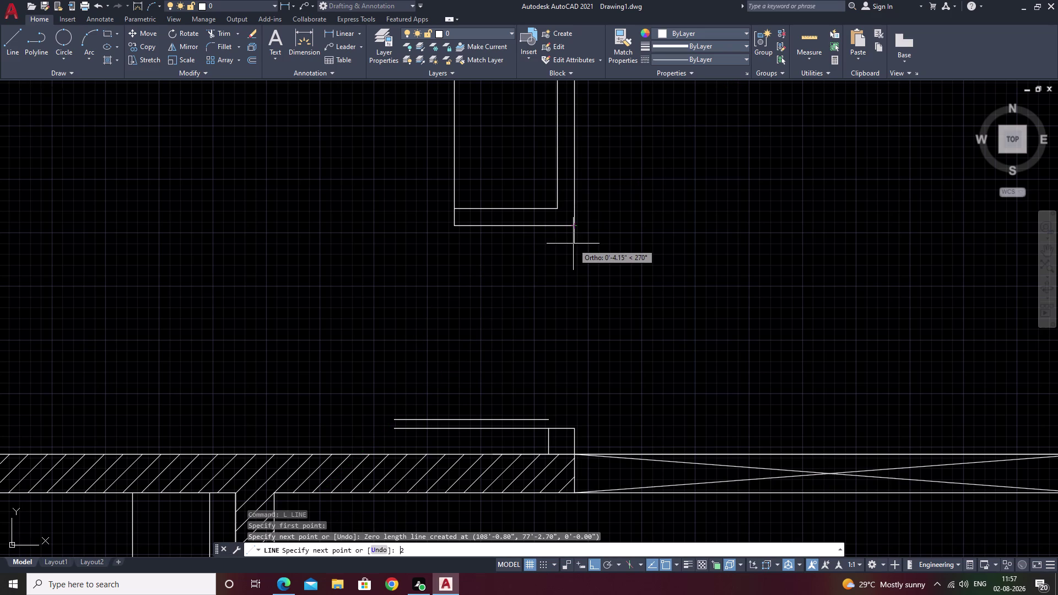
key(space)
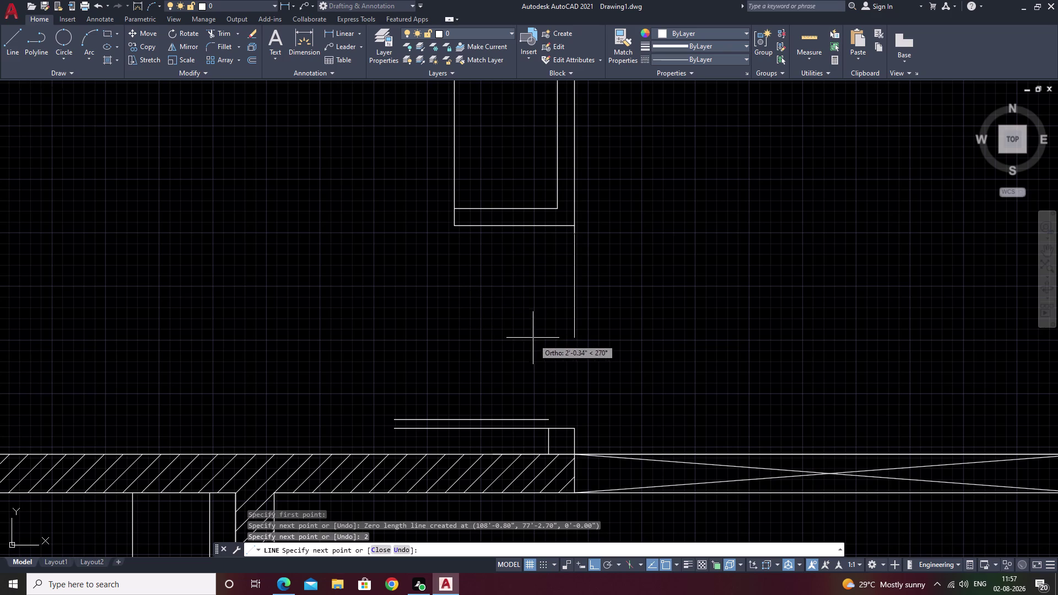
key(Escape)
click(575, 230)
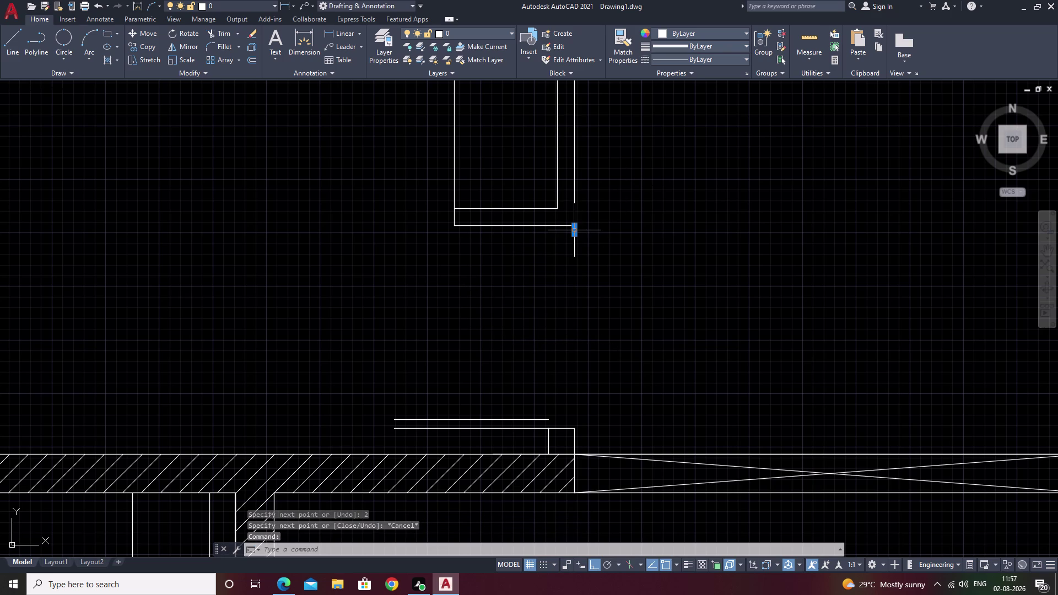
text(e)
key(space)
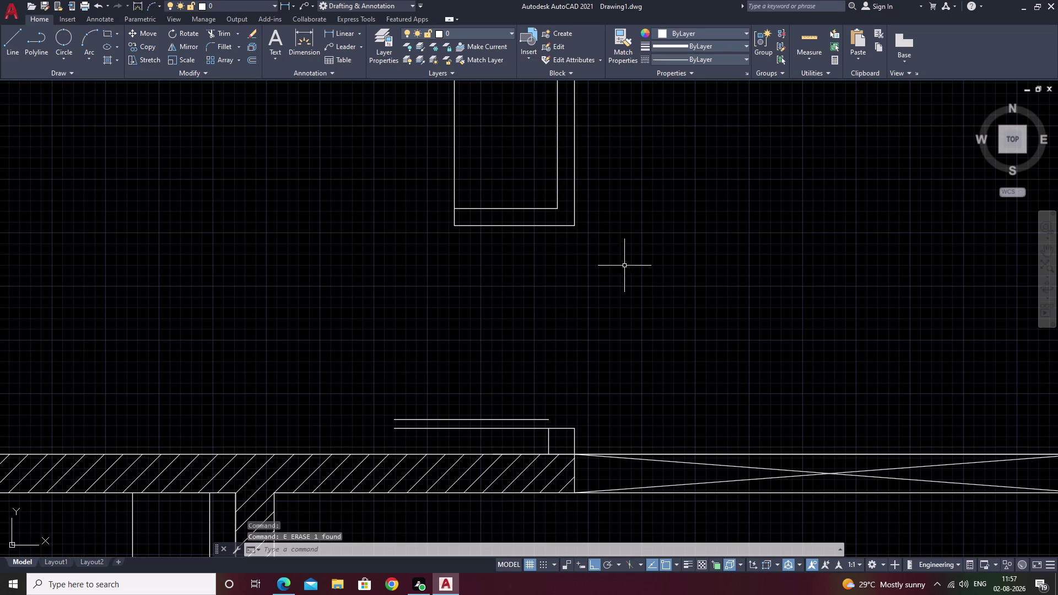
Draw an L-shaped line from the outline corner: 6 inches down, then 6 inches left.
key(l)
key(space)
double_click(578, 223)
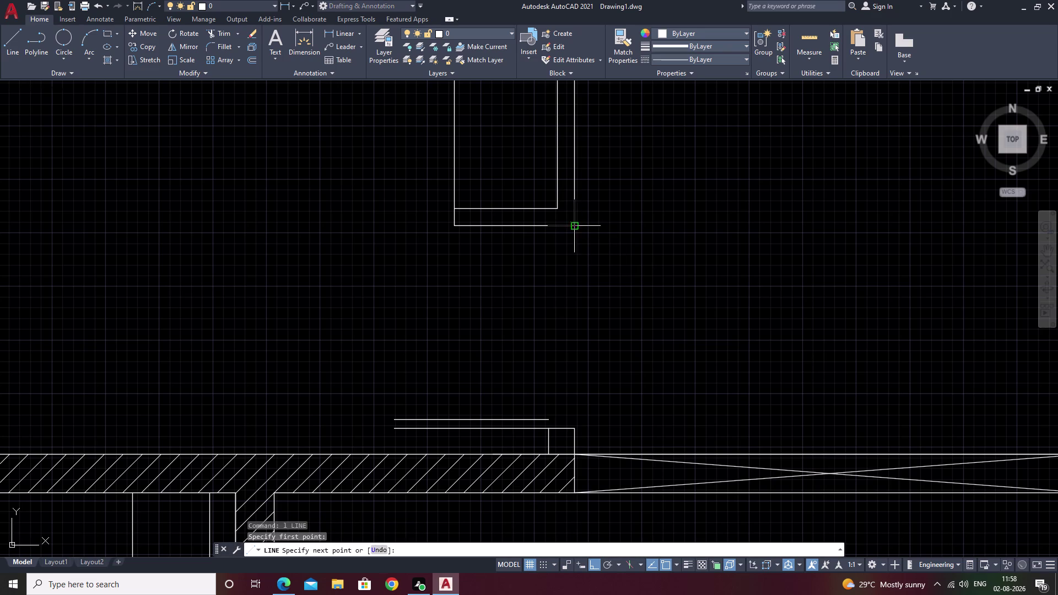
text(6)
key(space)
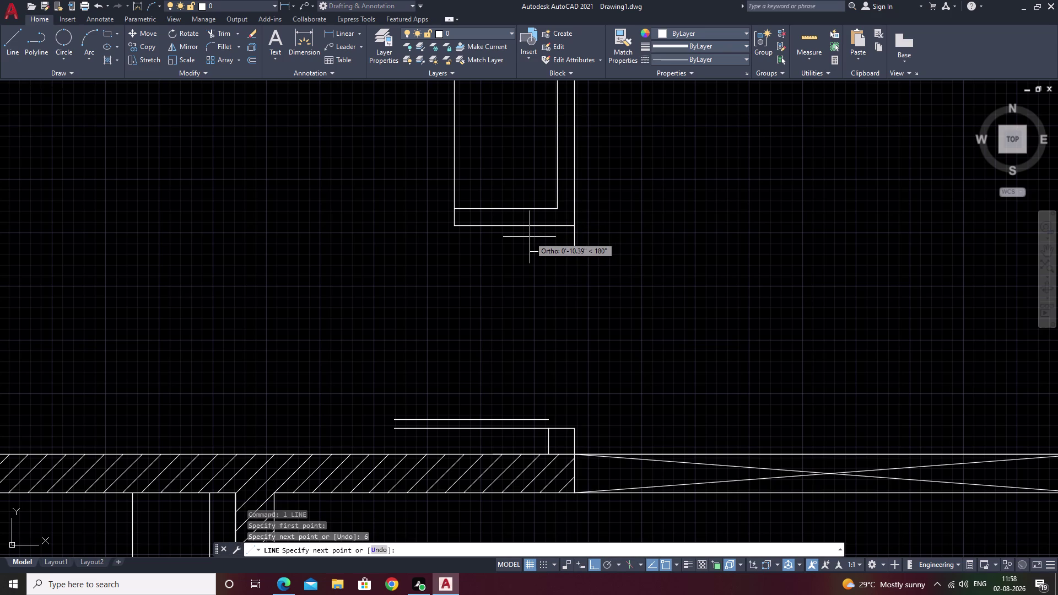
text(6)
key(space)
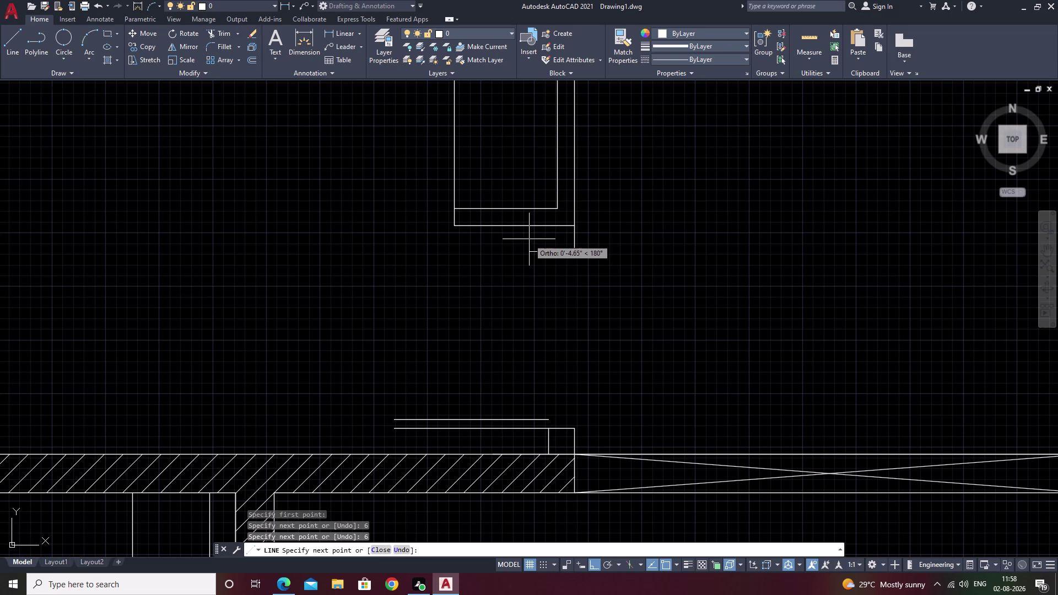
key(Escape)
Start an arc near the door opening, cancel it, and pan across the floor plan.
click(79, 35)
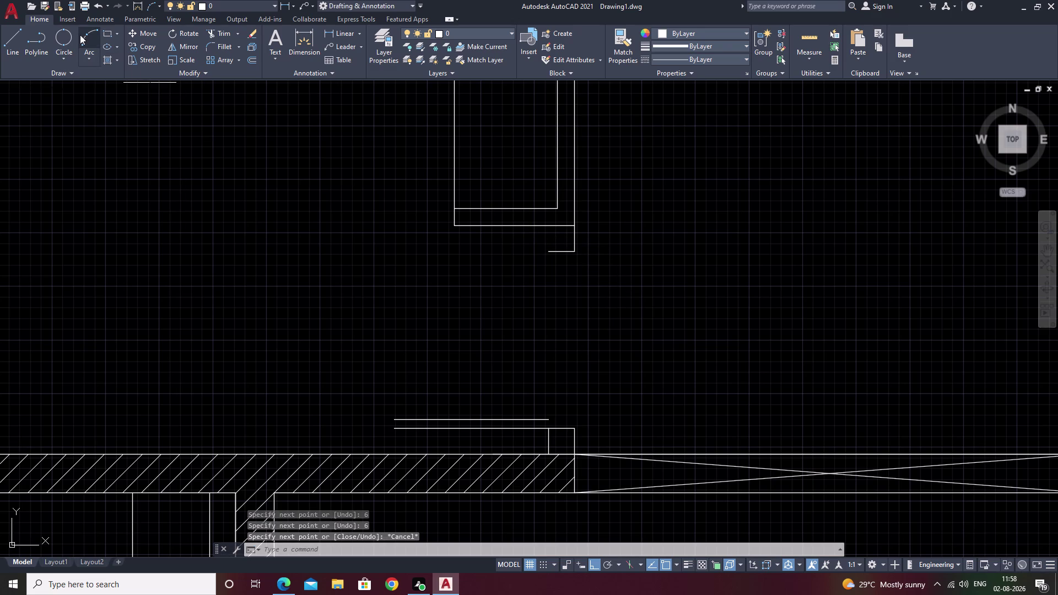
click(82, 35)
scroll(up, 3)
click(353, 423)
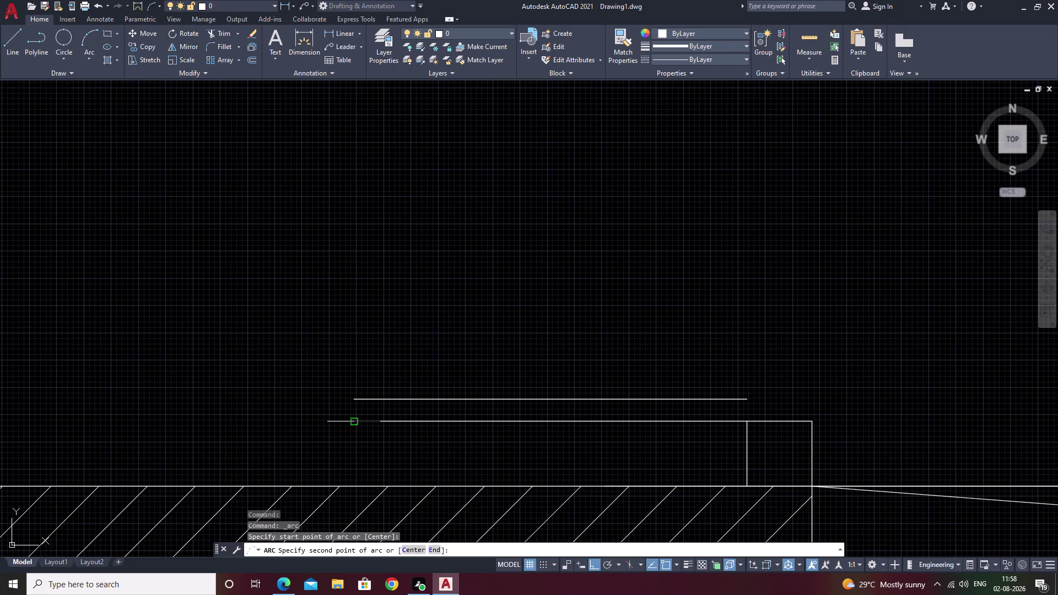
click(354, 397)
scroll(down, 3)
middle_drag(580, 327, 466, 360)
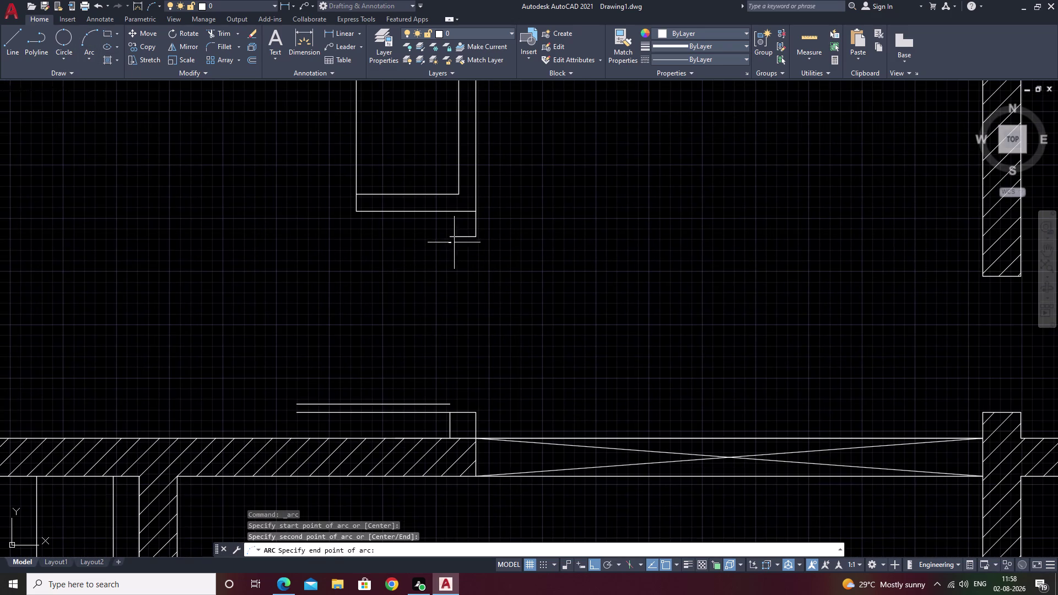
click(449, 239)
key(Escape)
scroll(down, 3)
middle_drag(560, 343, 393, 345)
middle_drag(420, 345, 371, 320)
middle_drag(418, 436, 398, 369)
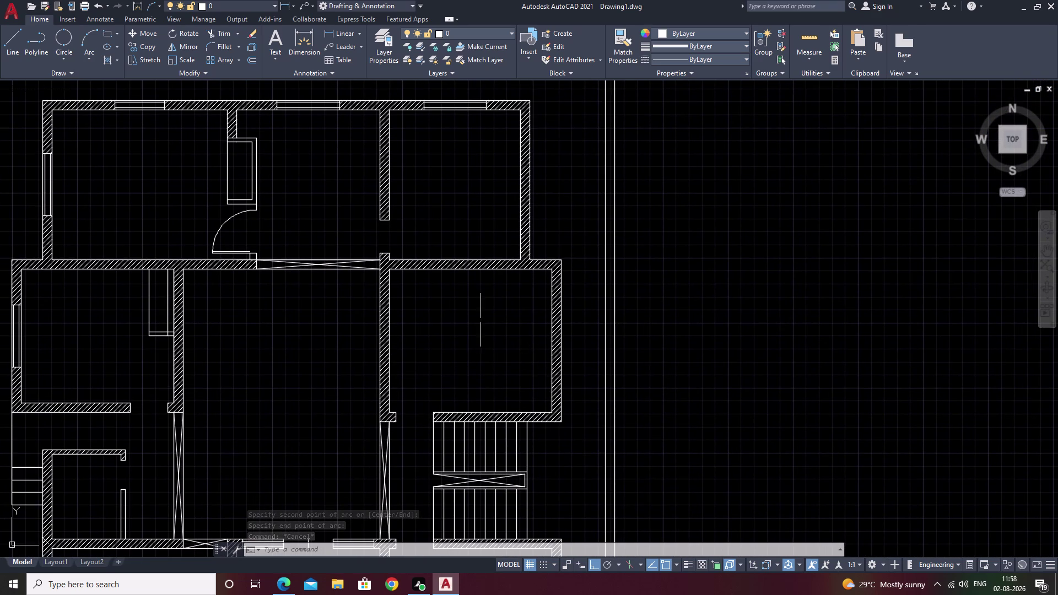
middle_drag(391, 226, 409, 280)
scroll(up, 3)
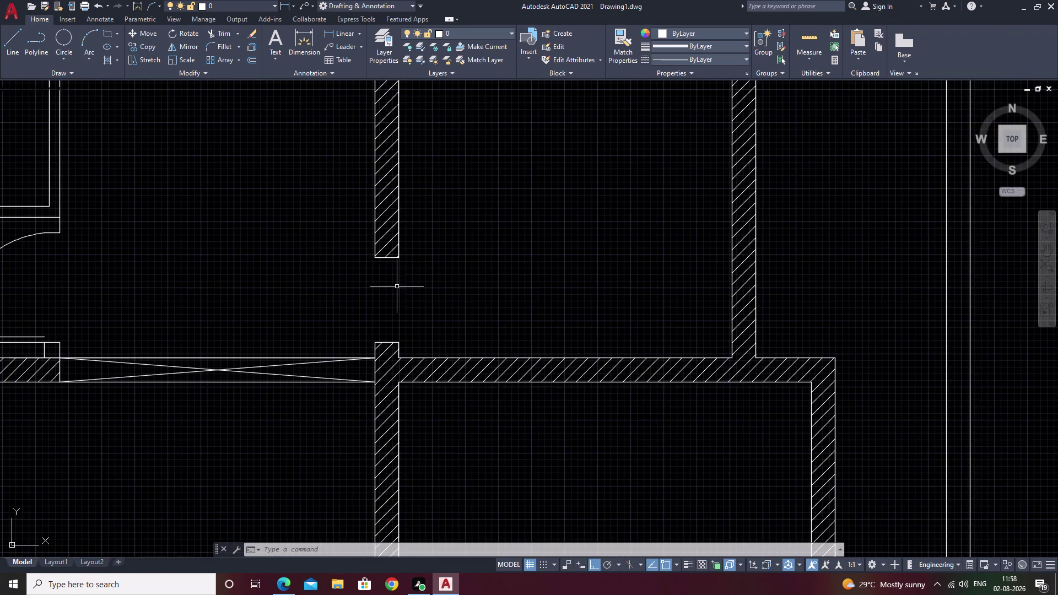
middle_drag(396, 287, 500, 278)
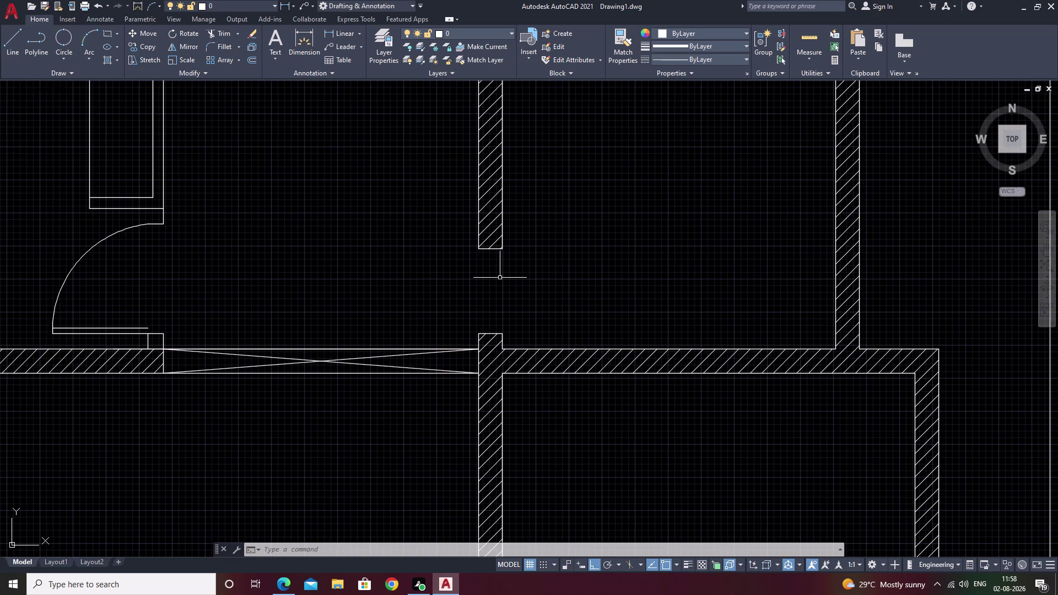
middle_drag(485, 270, 467, 291)
middle_drag(514, 307, 576, 277)
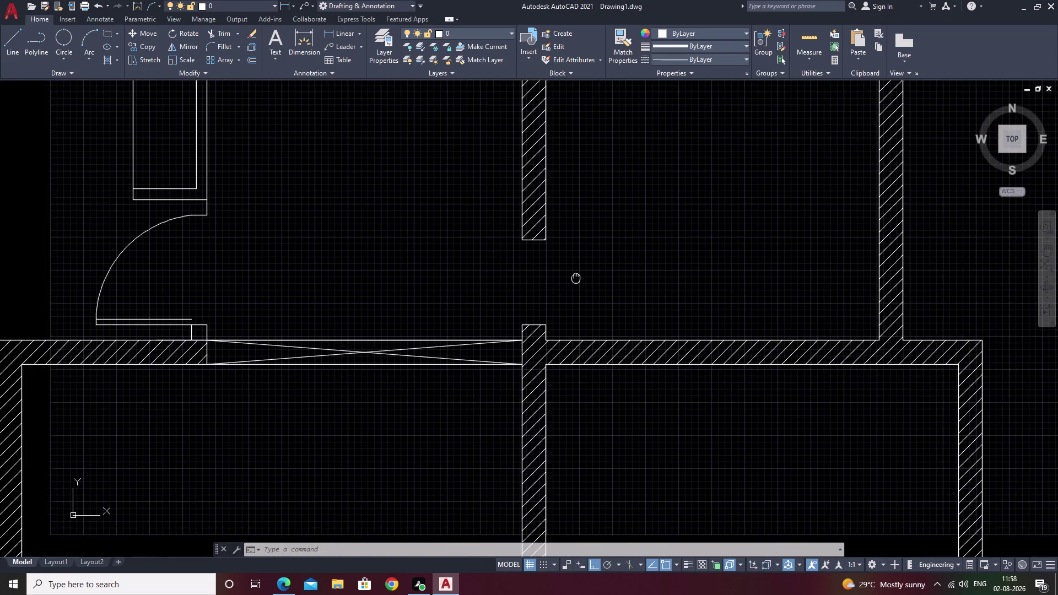
scroll(down, 3)
middle_drag(573, 255, 570, 334)
middle_drag(573, 328, 572, 280)
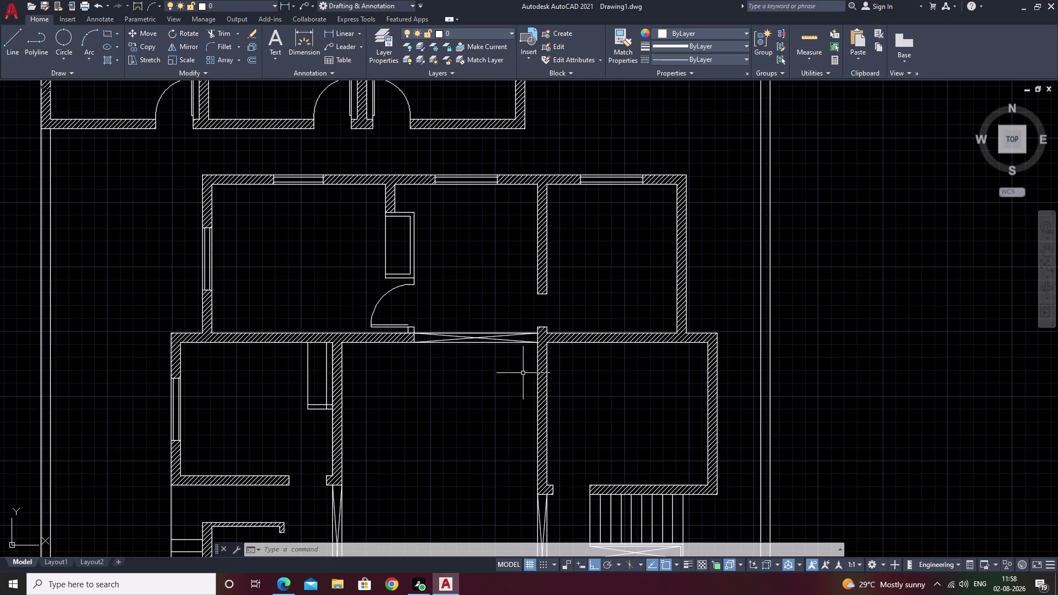
scroll(up, 3)
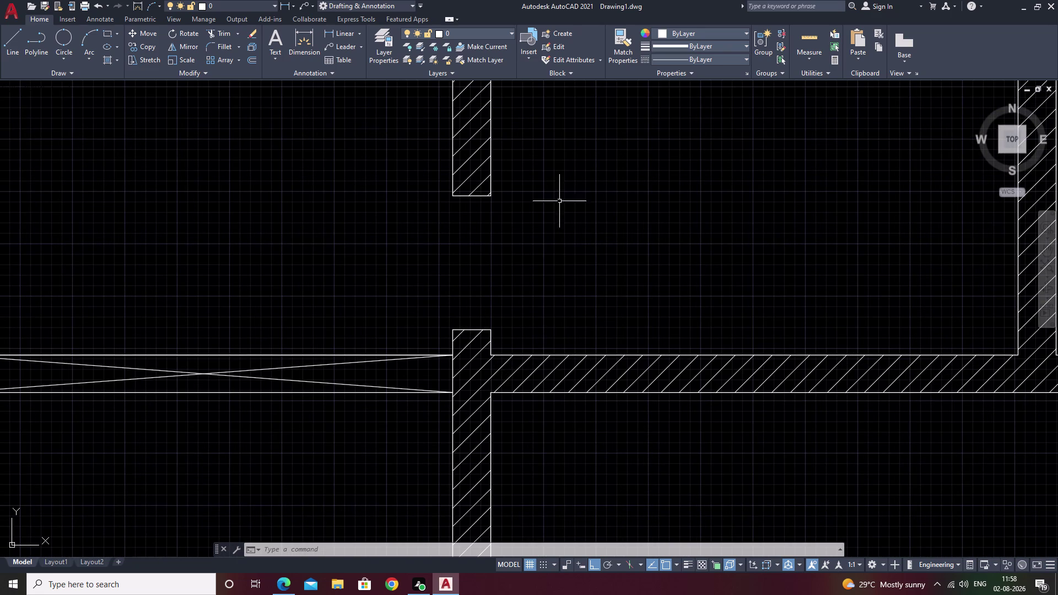
text(l)
key(space)
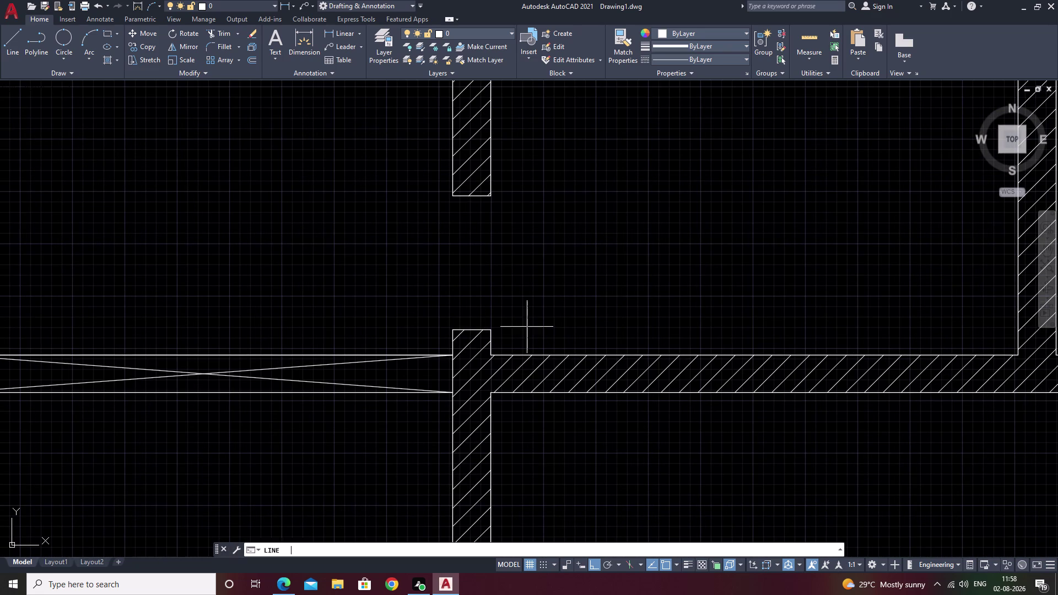
Draw a 2'8" door leaf line from the wall jamb corner.
click(510, 327)
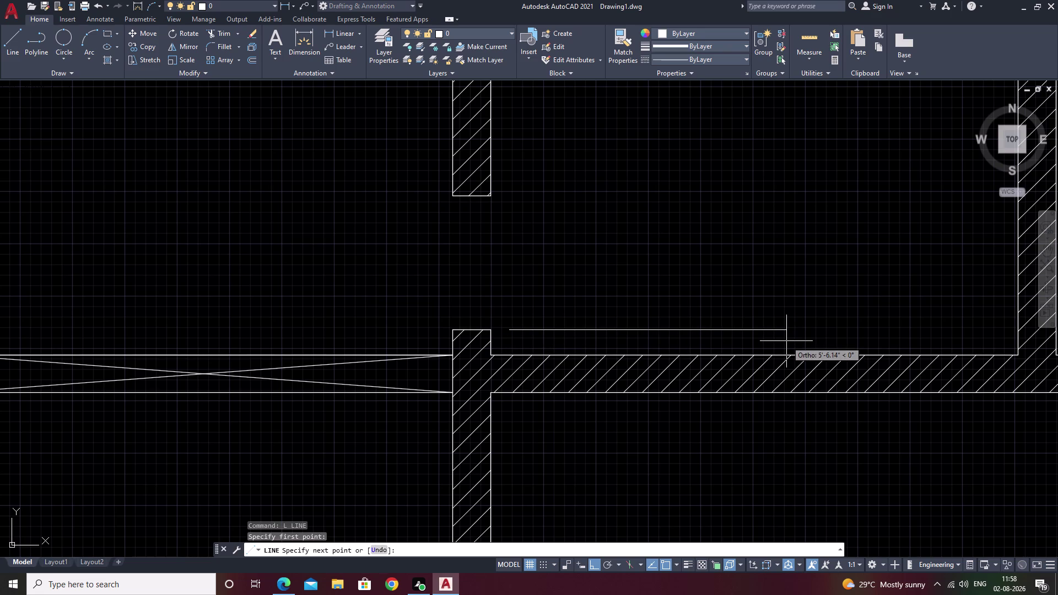
key(Escape)
key(l)
key(space)
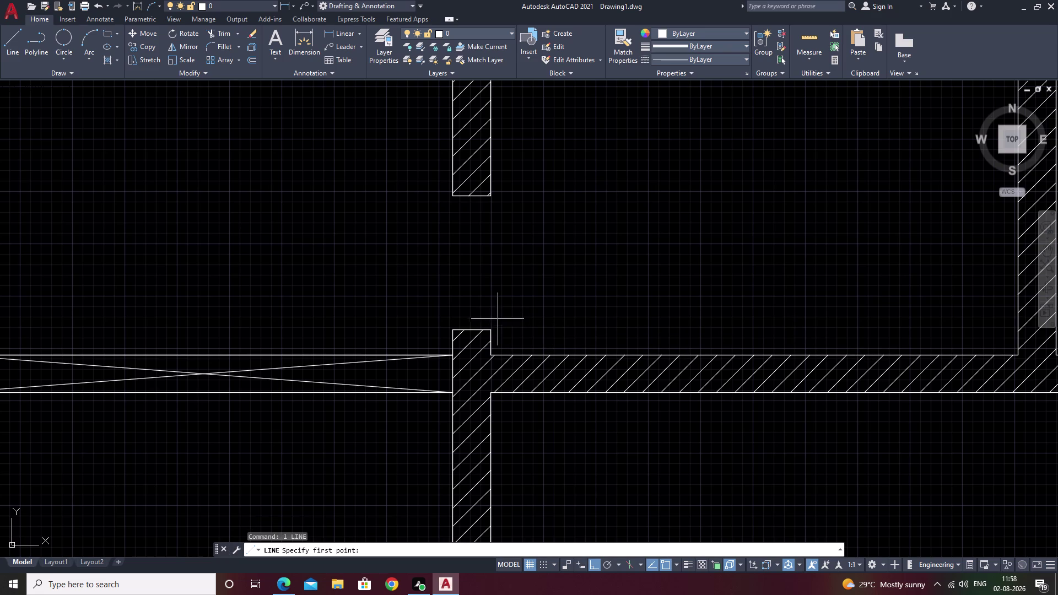
click(493, 329)
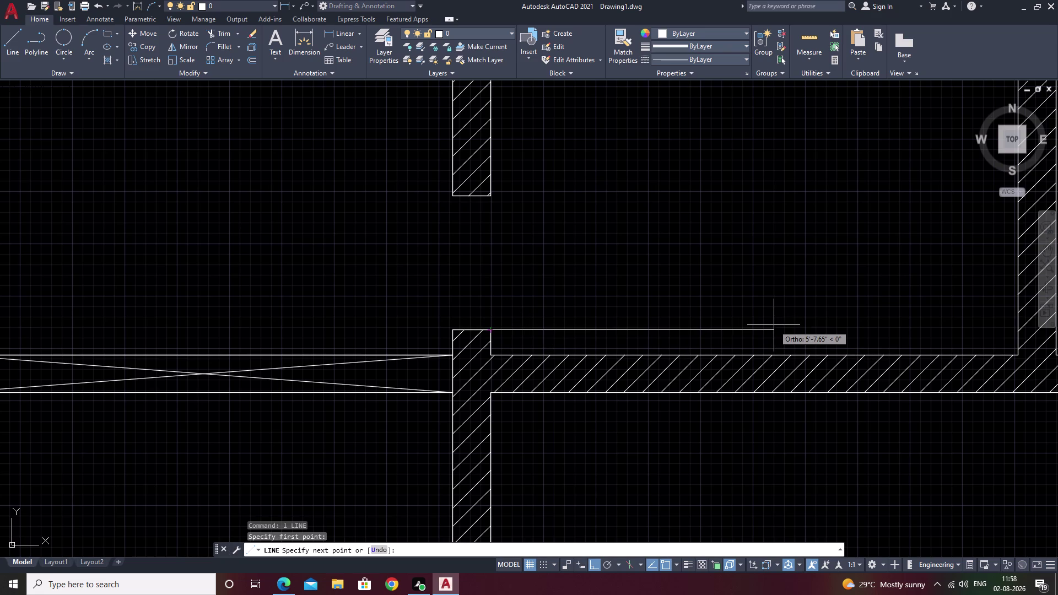
key(2)
key(apostrophe)
key(8)
key(shift+quotedbl)
scroll(down, 3)
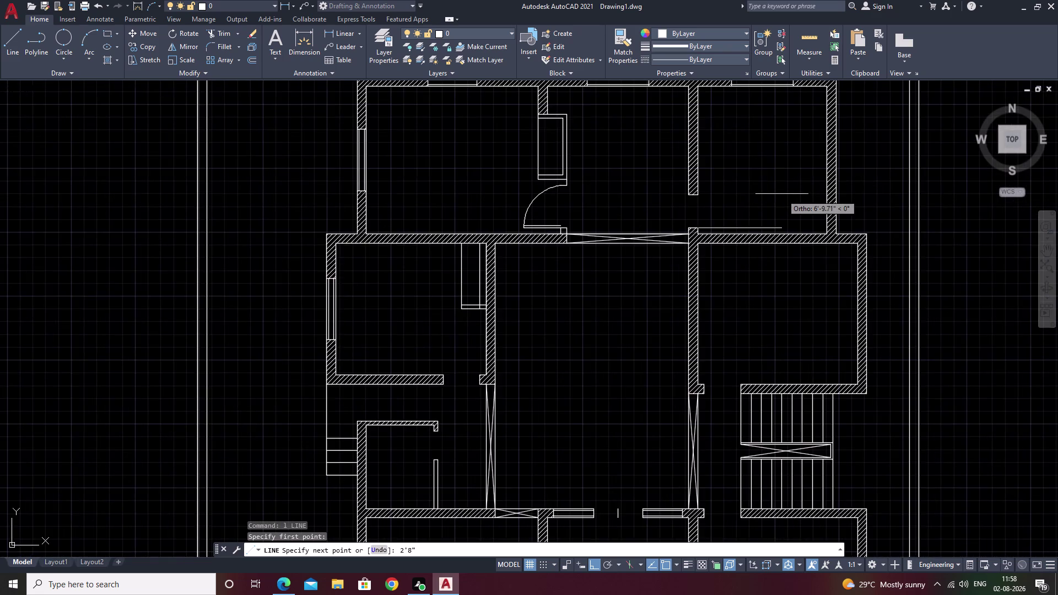
middle_drag(782, 194, 443, 451)
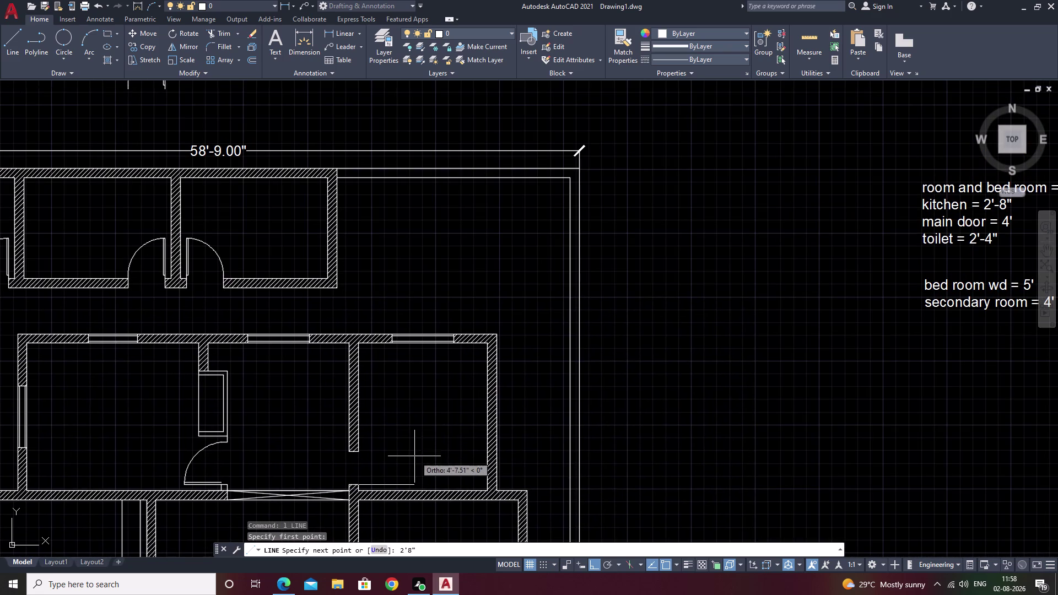
middle_drag(415, 457, 455, 388)
key(space)
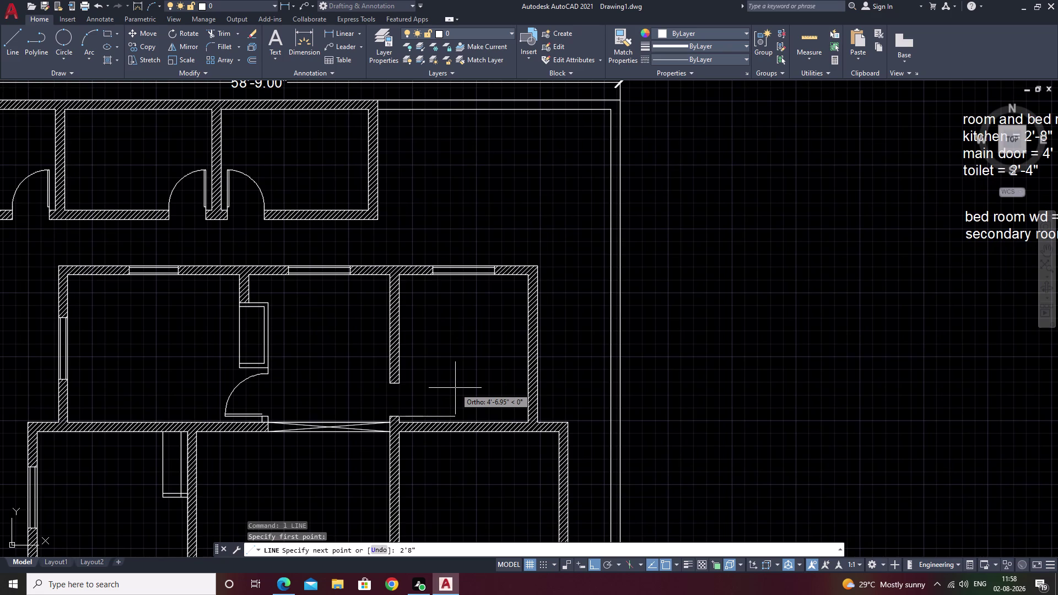
key(Escape)
scroll(up, 3)
middle_drag(466, 413, 578, 402)
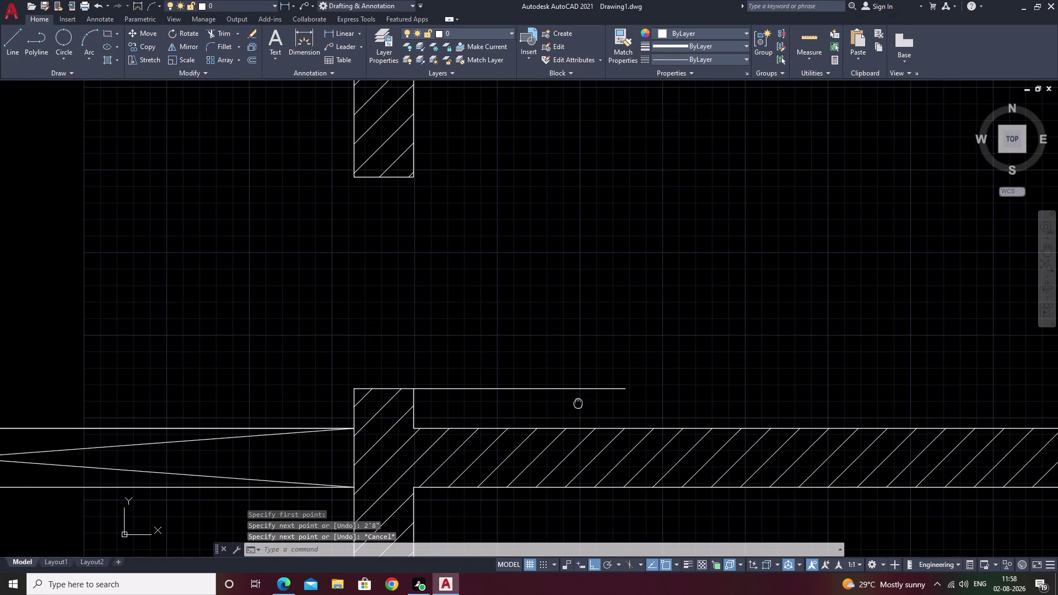
Offset the door leaf line 2 inches upward to double it.
text(o)
key(space)
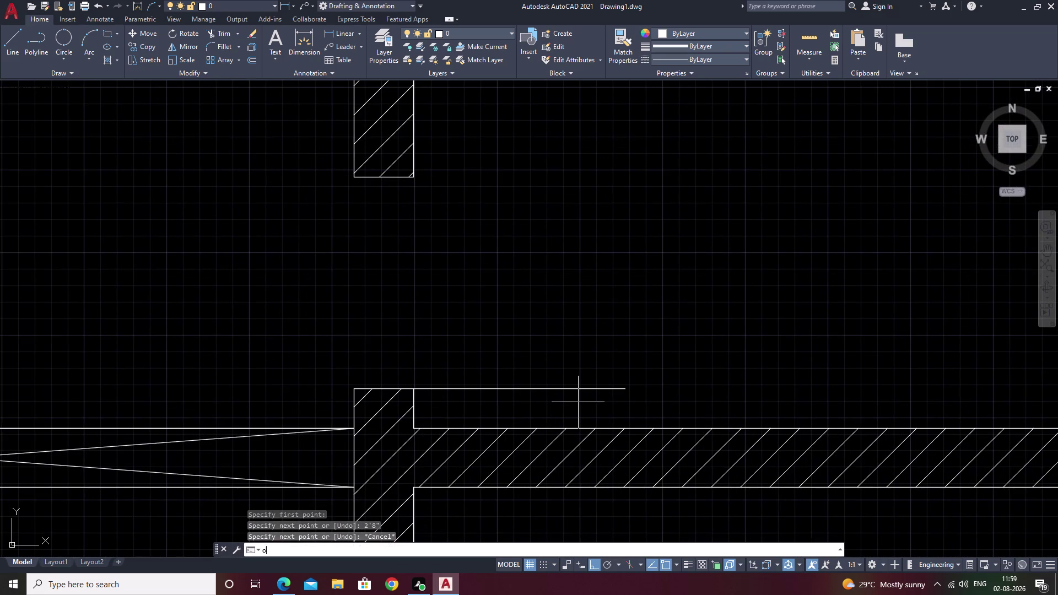
text(2)
key(space)
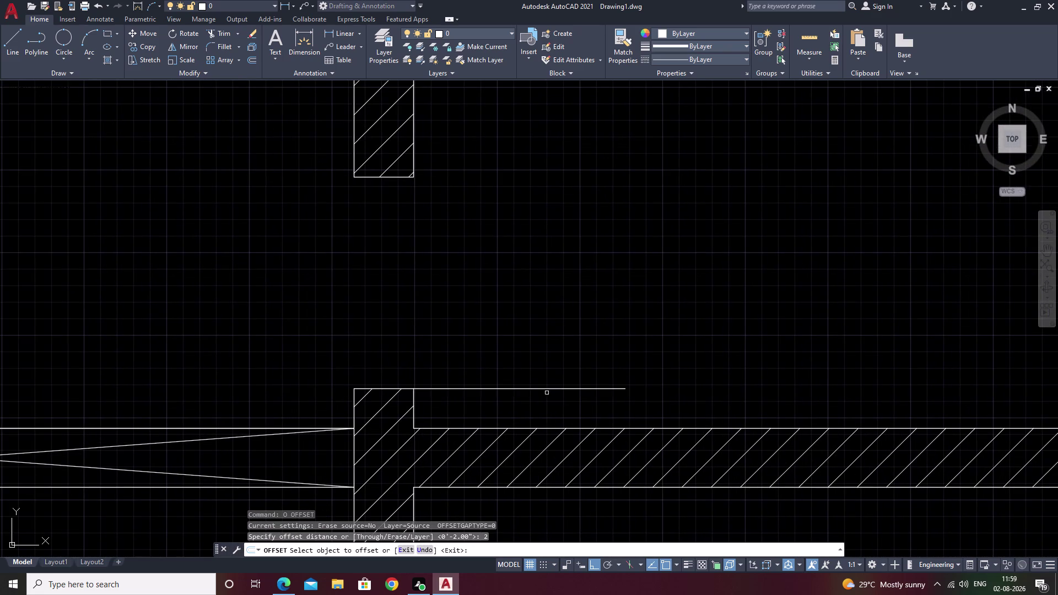
click(548, 388)
click(551, 361)
key(Escape)
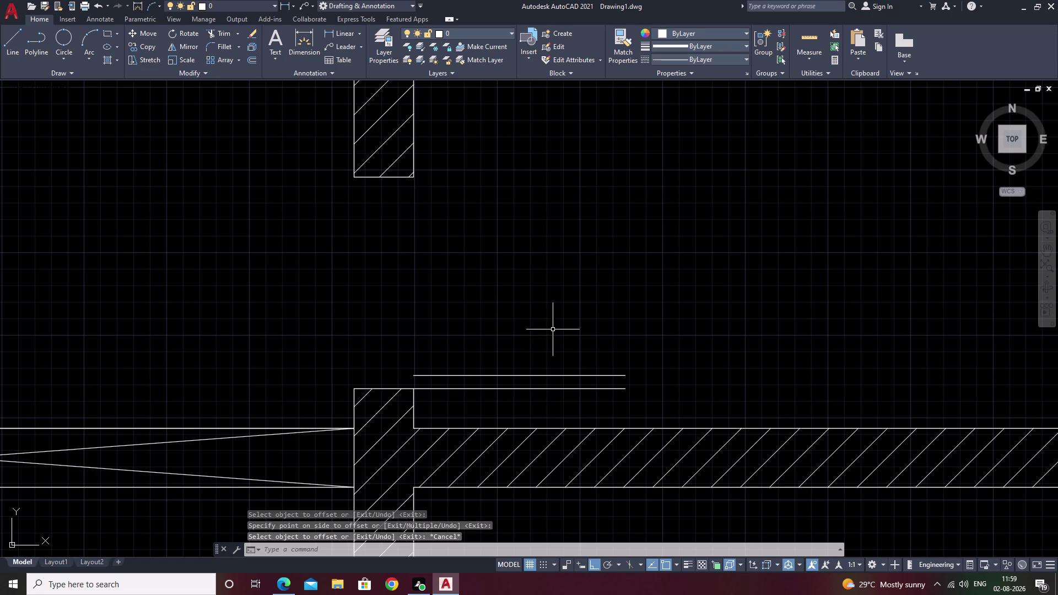
Draw the quarter-circle 3-point swing arc from the leaf end to the wall.
click(88, 39)
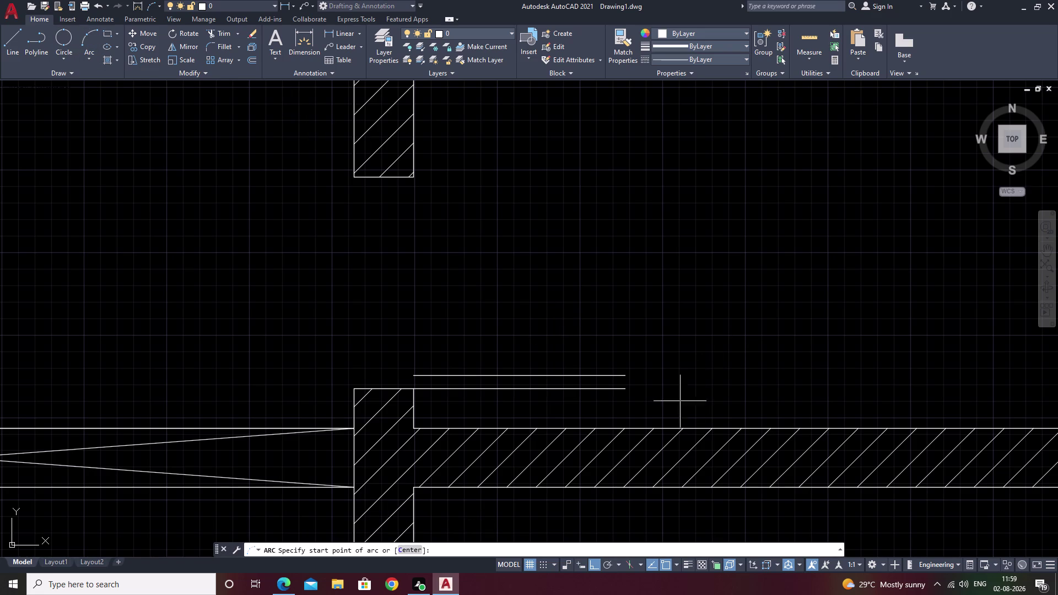
click(629, 390)
click(627, 373)
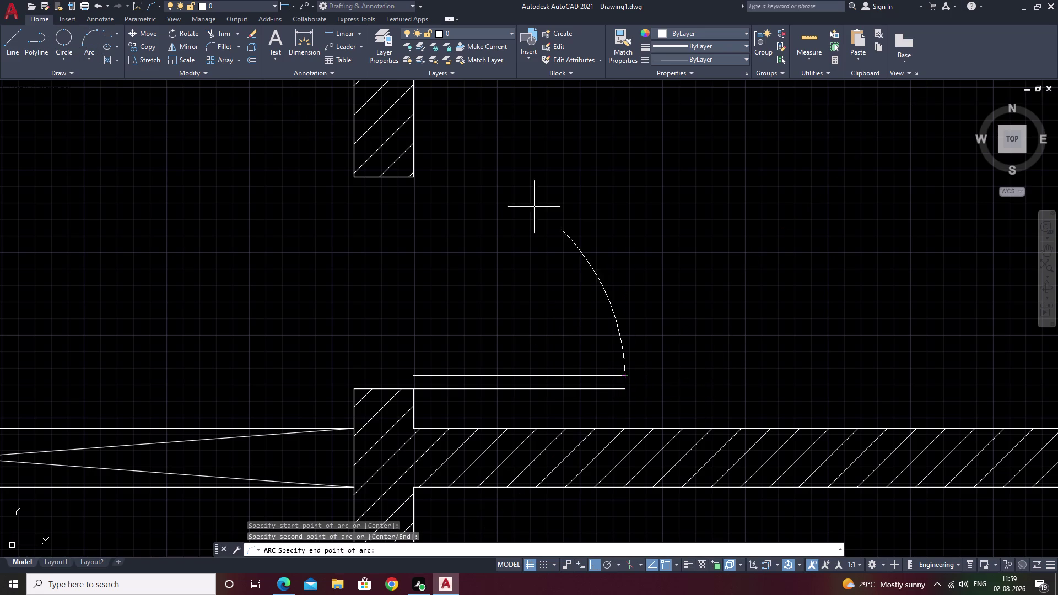
click(417, 176)
key(Escape)
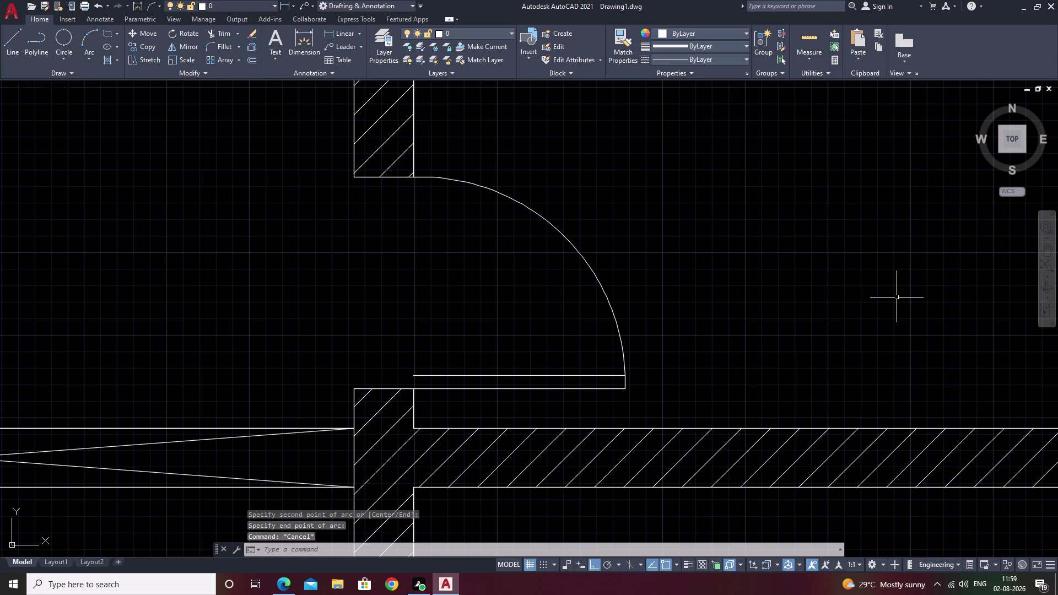
Erase the extra line left at the door jamb.
click(492, 375)
text(e)
key(space)
scroll(down, 3)
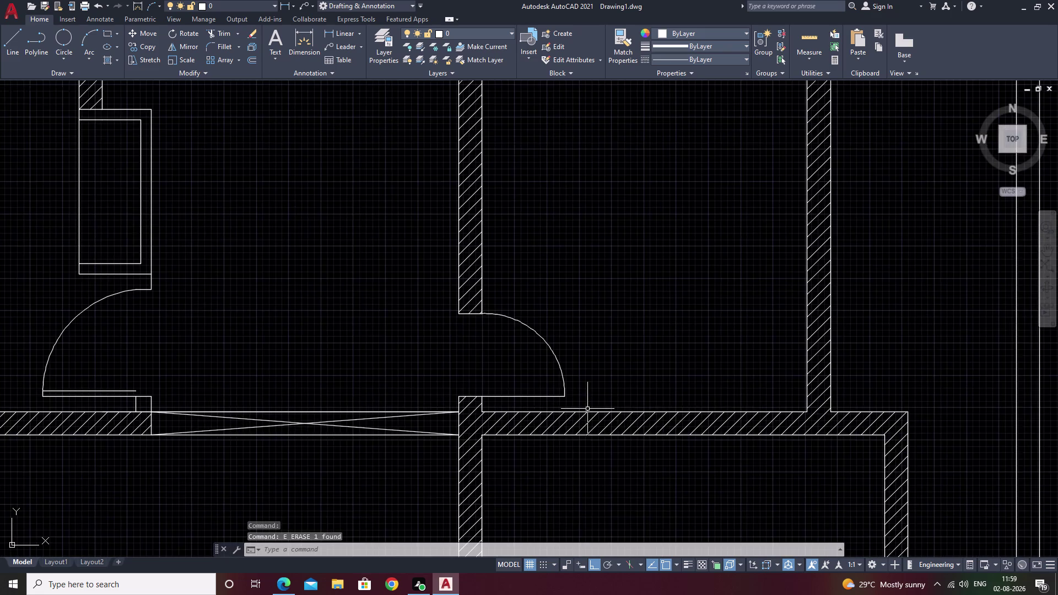
middle_drag(589, 406, 650, 319)
middle_drag(636, 432, 671, 357)
middle_drag(626, 413, 679, 351)
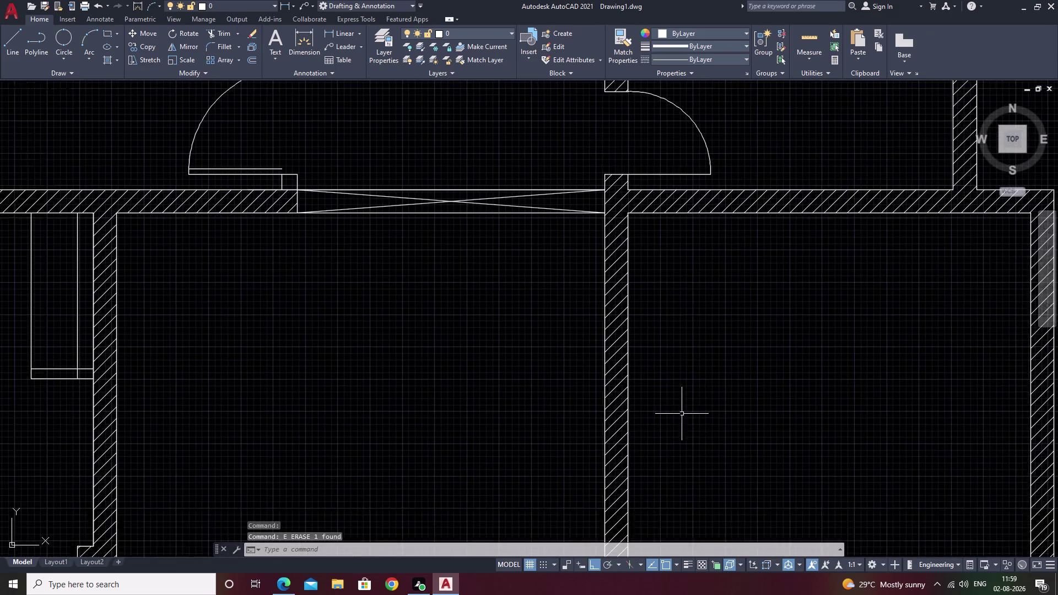
middle_drag(687, 405, 714, 356)
scroll(down, 3)
middle_drag(714, 368, 670, 453)
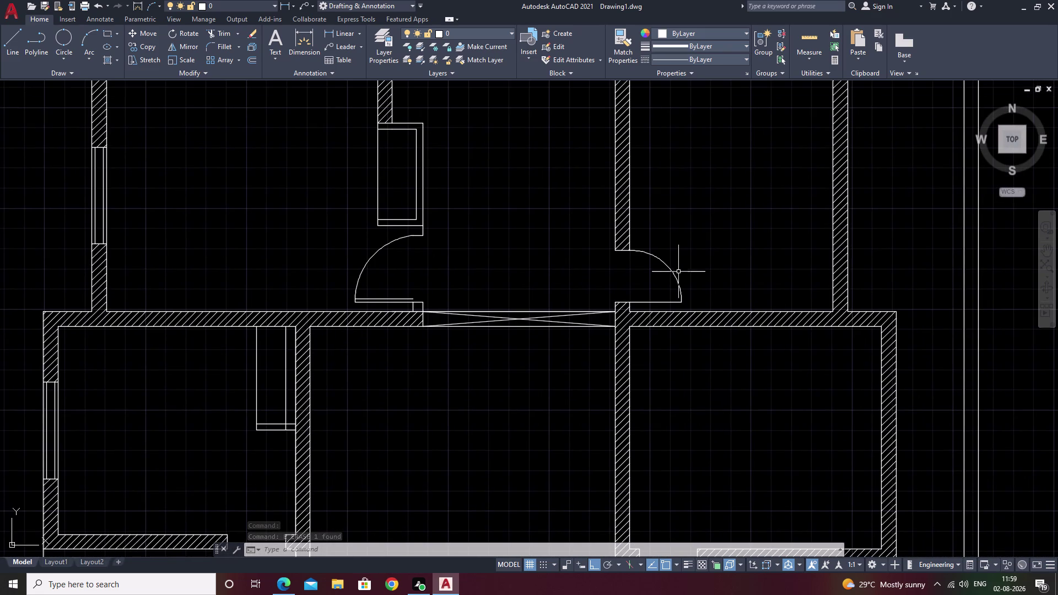
middle_drag(699, 405, 752, 328)
middle_drag(773, 373, 814, 335)
Draw a 3' vertical door leaf line up from the wall end.
scroll(down, 3)
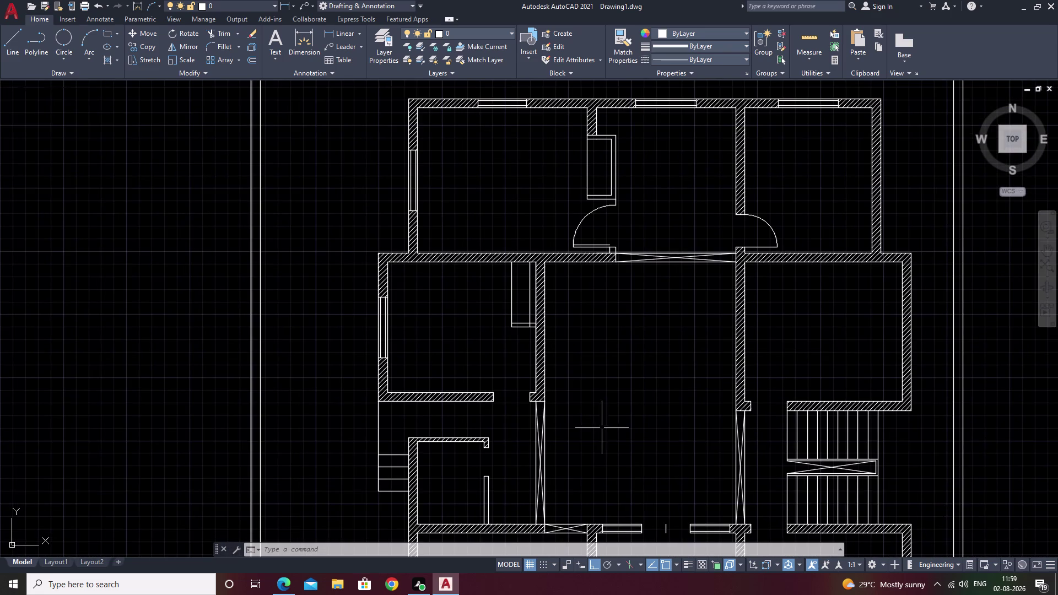
middle_drag(601, 428, 656, 396)
middle_drag(629, 431, 659, 405)
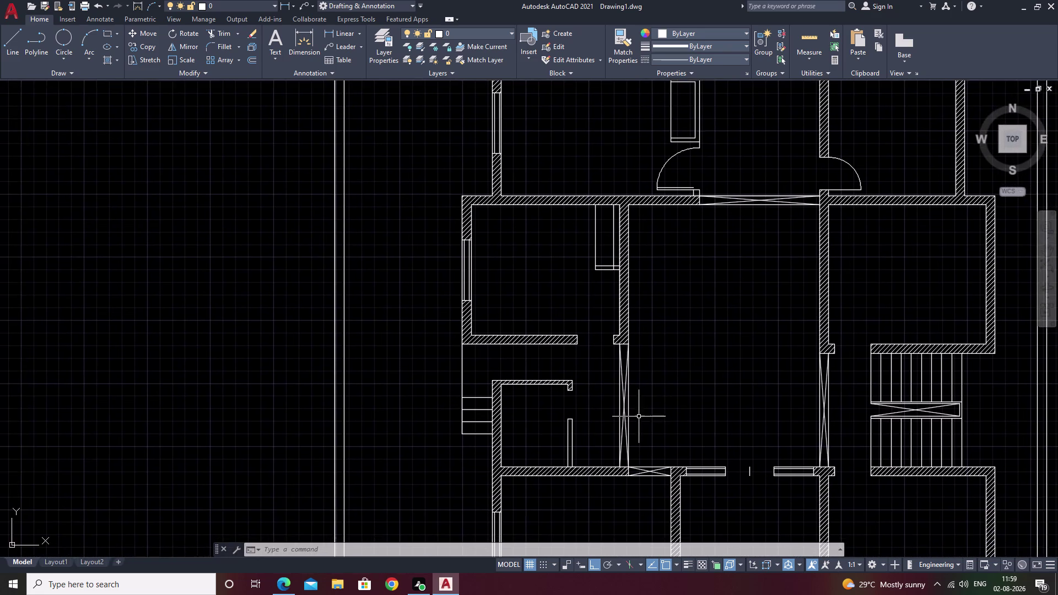
middle_drag(647, 410, 707, 392)
scroll(up, 3)
middle_drag(668, 347, 636, 377)
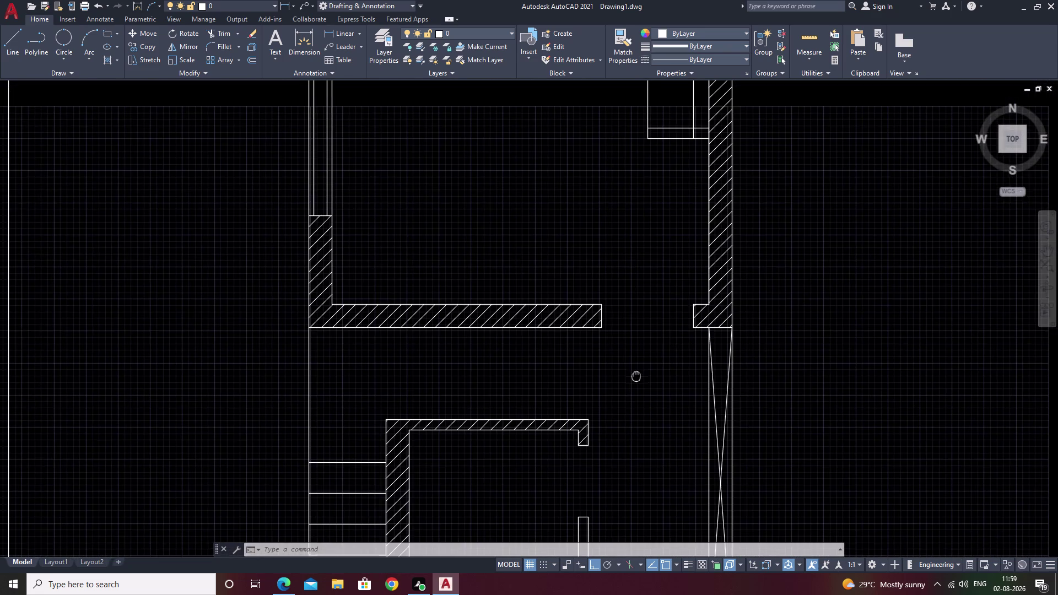
middle_drag(636, 378, 593, 412)
middle_drag(656, 341, 620, 345)
text(l)
key(space)
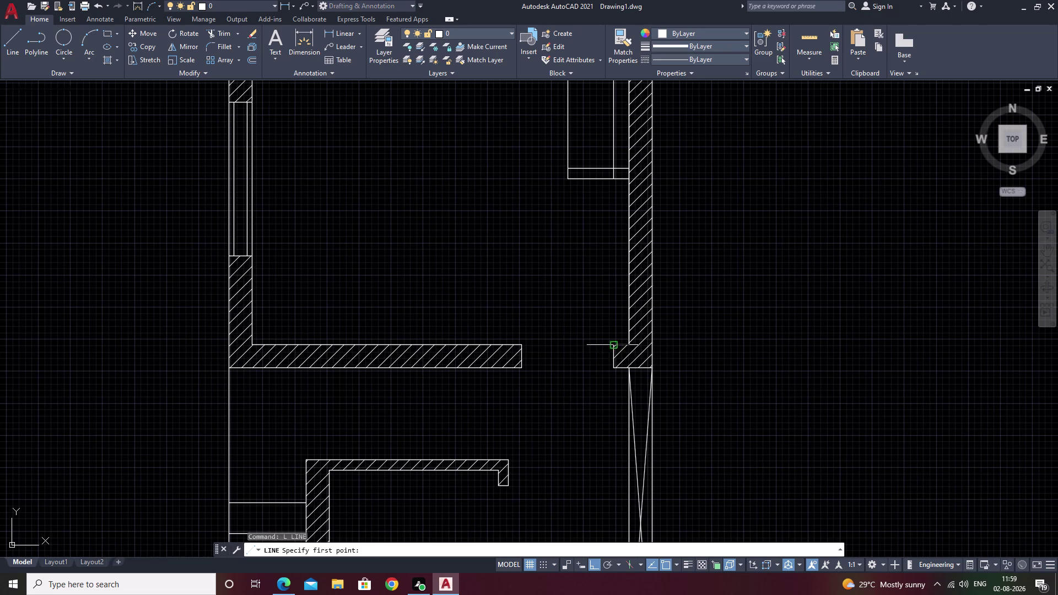
click(612, 344)
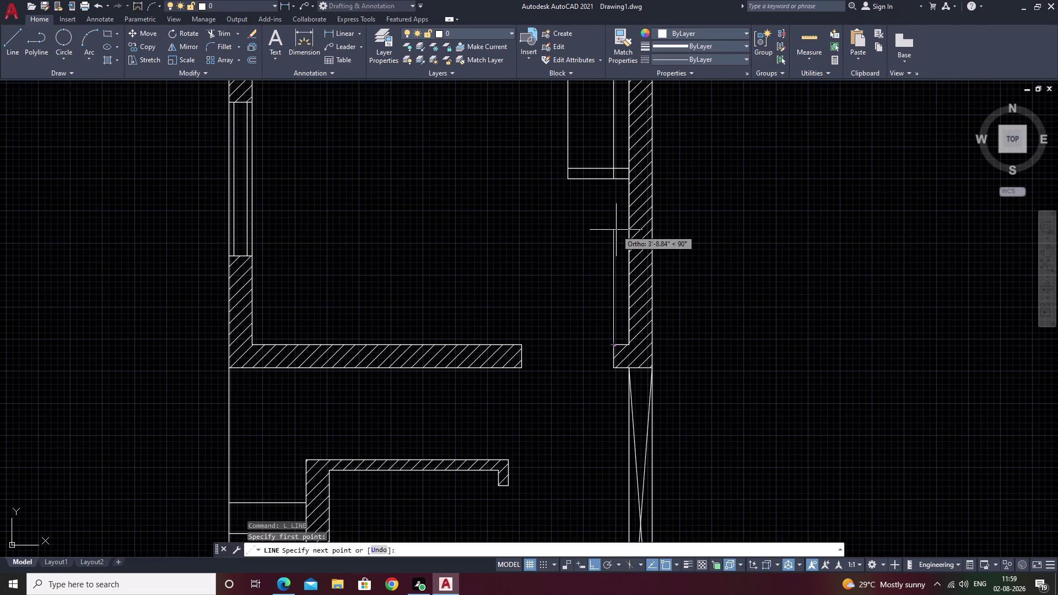
text(3')
key(space)
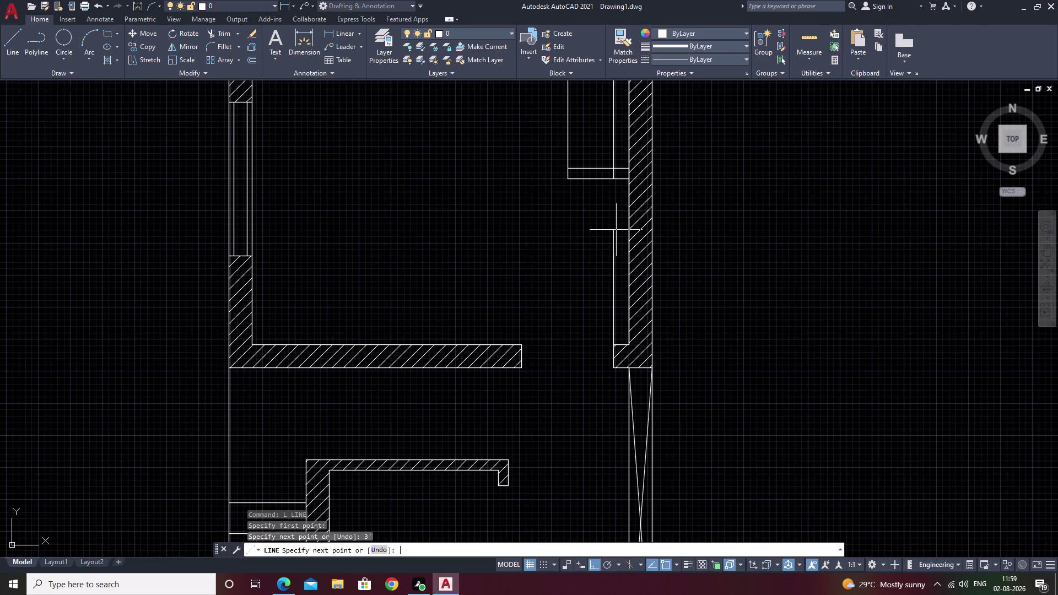
key(Escape)
Offset the door leaf line 2 units to the left.
text(o)
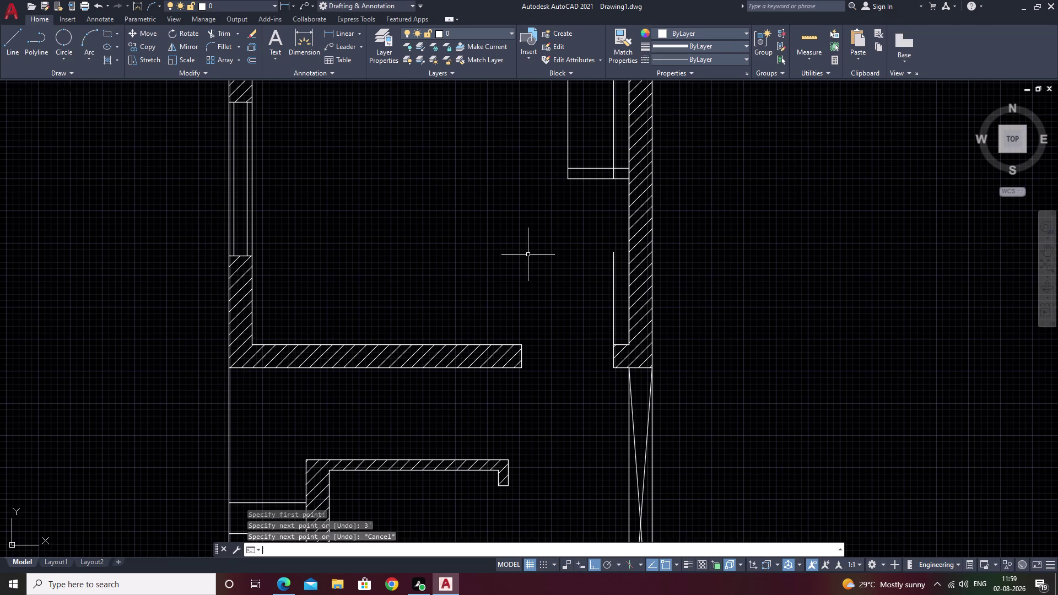
key(space)
text(2)
key(space)
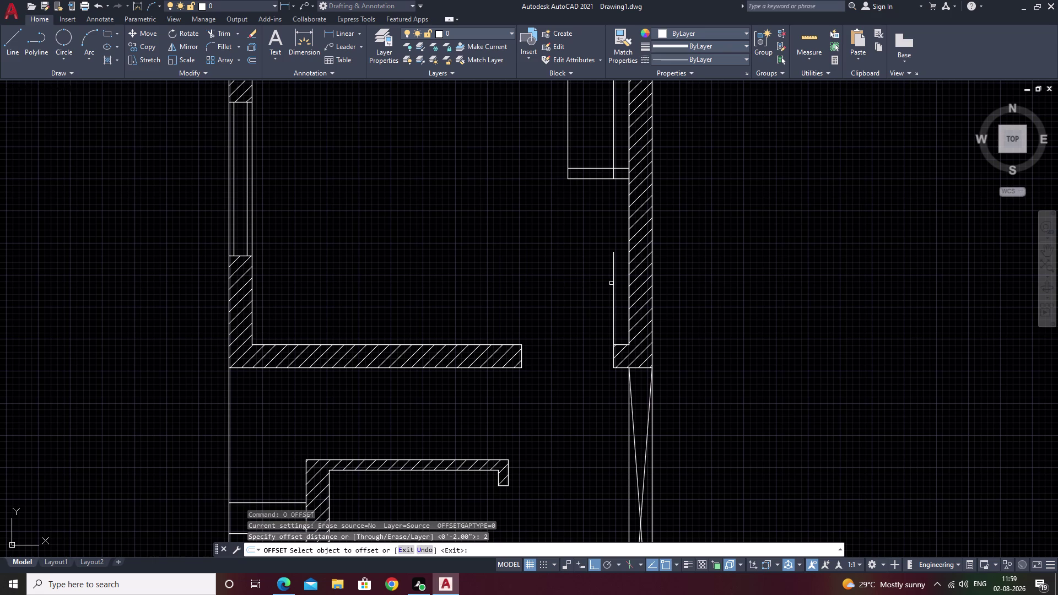
double_click(612, 283)
key(Escape)
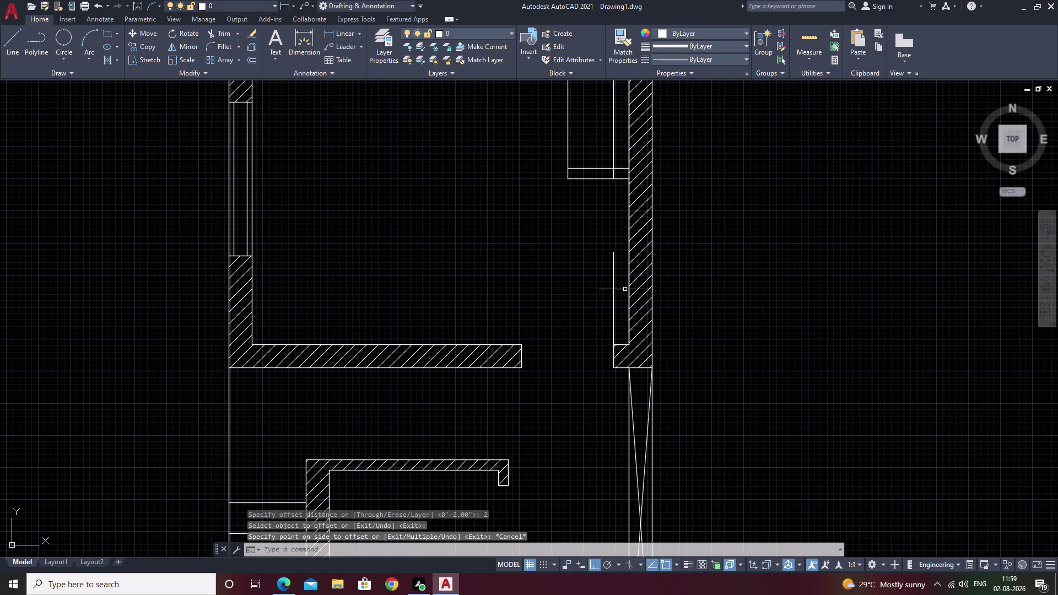
key(space)
key(space)
double_click(614, 291)
click(584, 293)
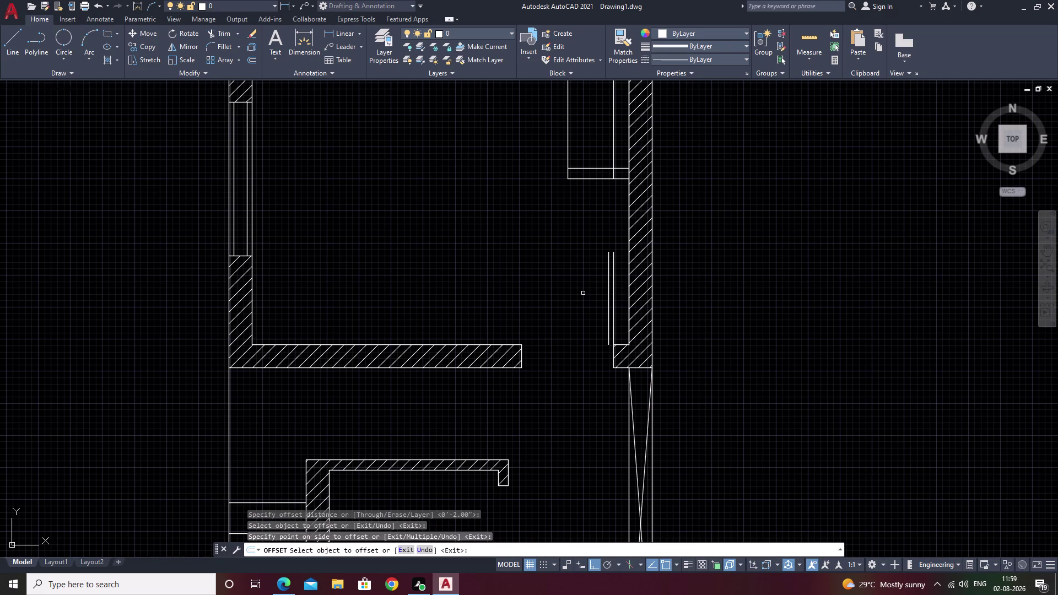
key(Escape)
Draw the 3-point swing arc from the leaf top to the wall corner.
click(98, 38)
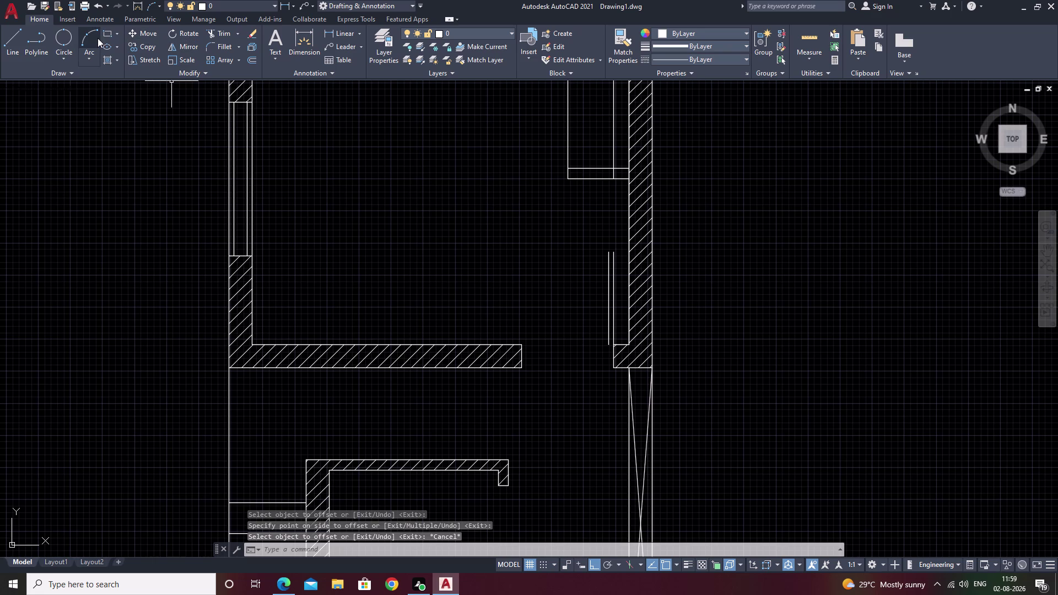
scroll(up, 3)
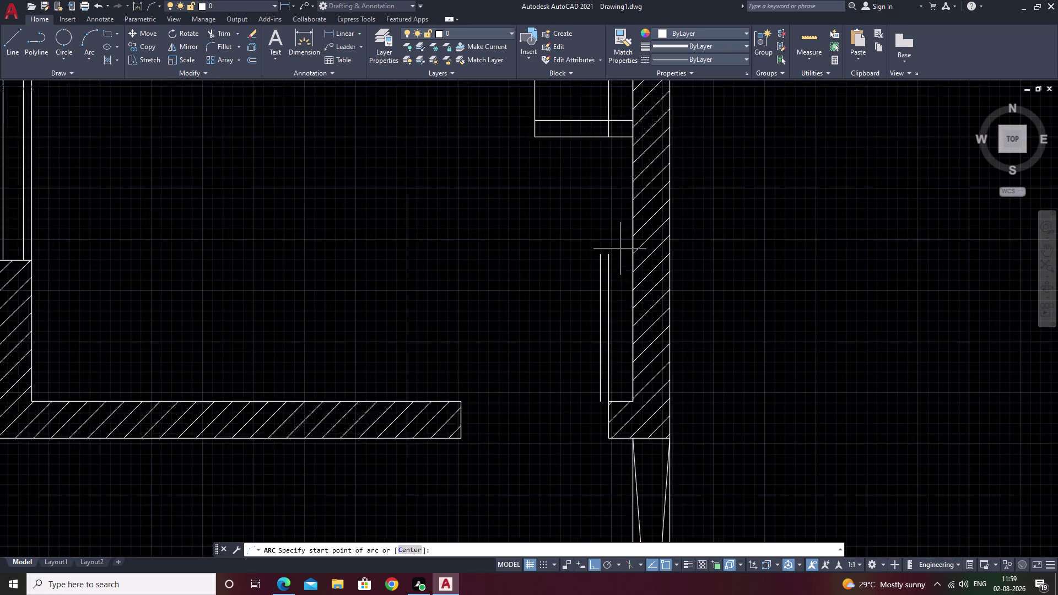
click(603, 259)
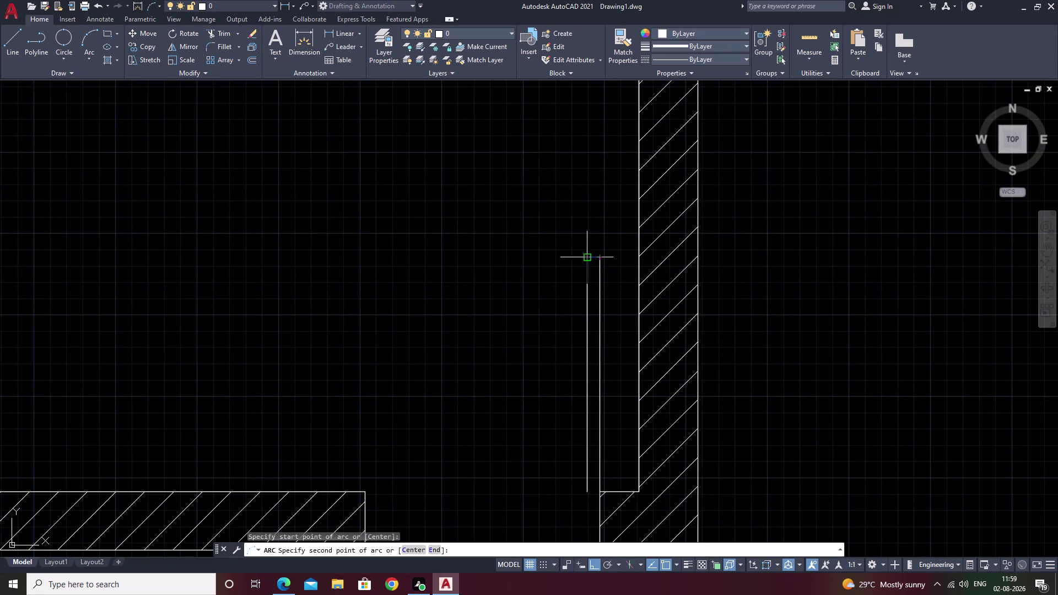
click(585, 257)
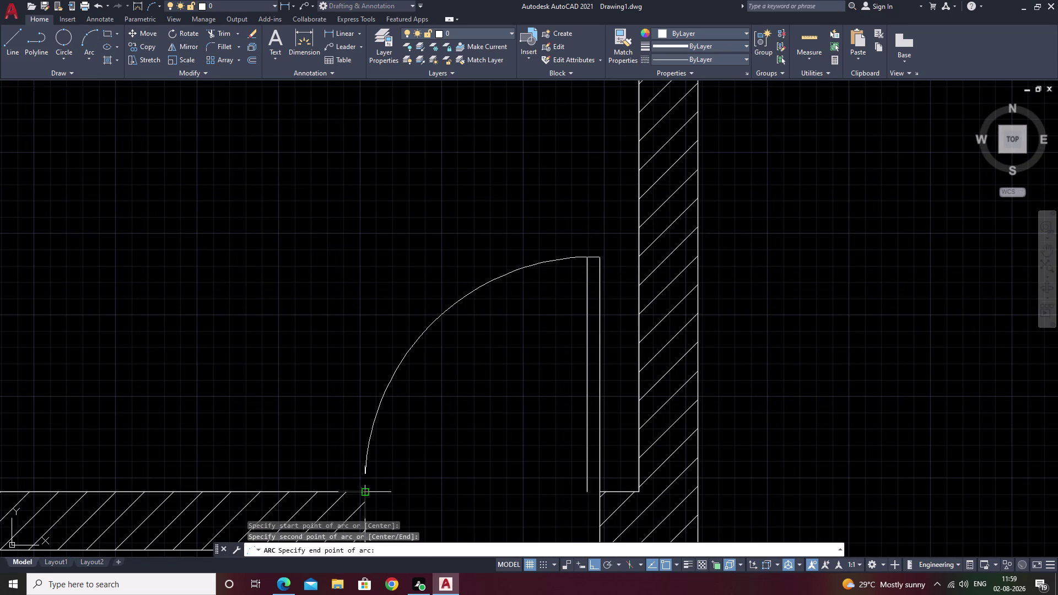
click(364, 493)
scroll(down, 3)
key(Escape)
Erase the extra inner leaf line.
scroll(up, 3)
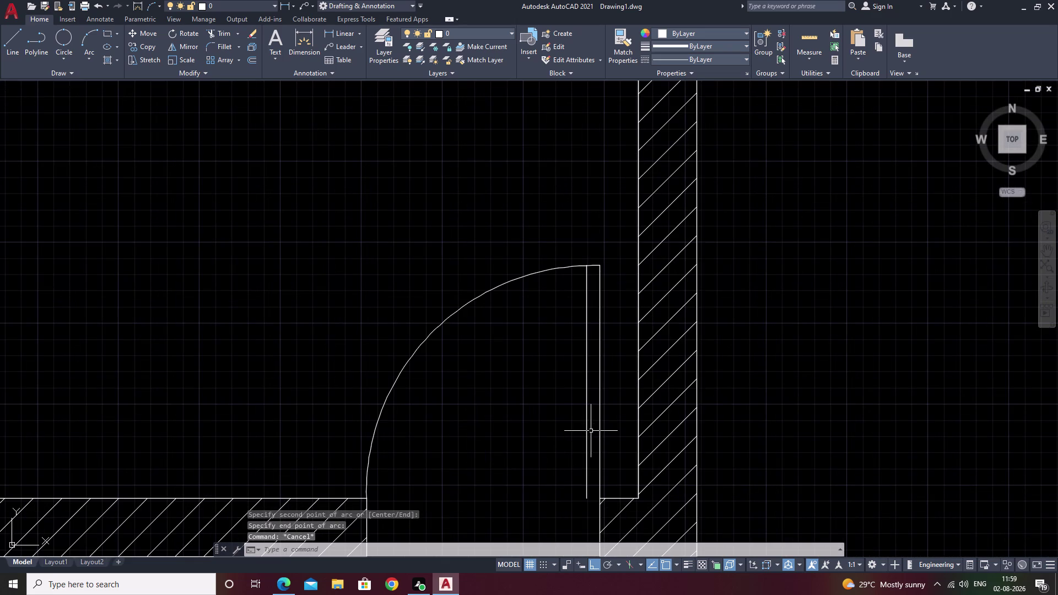
click(586, 428)
text(e)
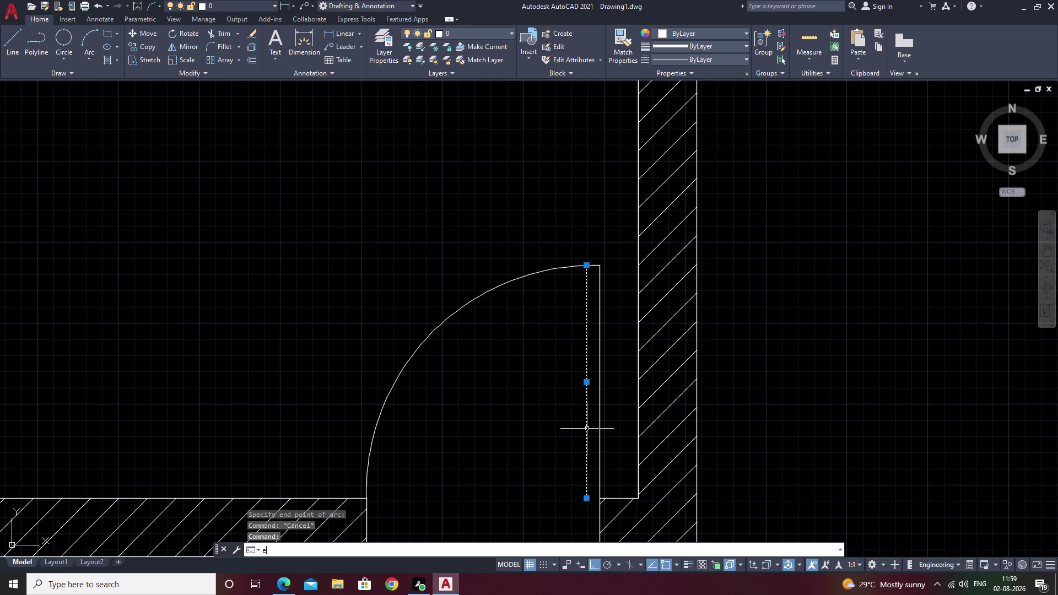
key(space)
scroll(down, 3)
Select the finished door's leaf lines and swing arc.
scroll(down, 3)
middle_drag(773, 462, 456, 387)
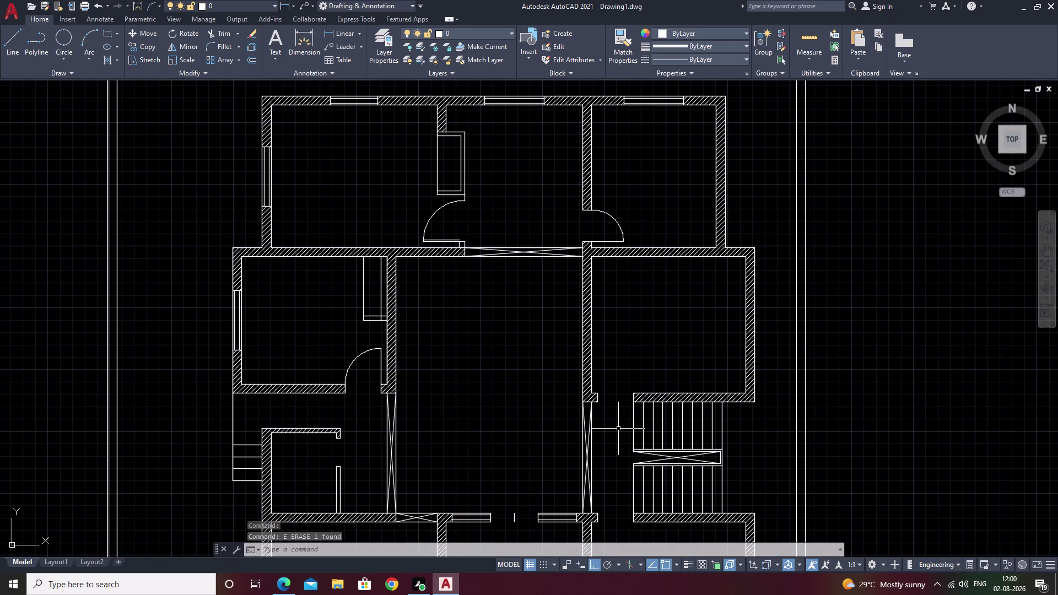
middle_drag(612, 406, 555, 423)
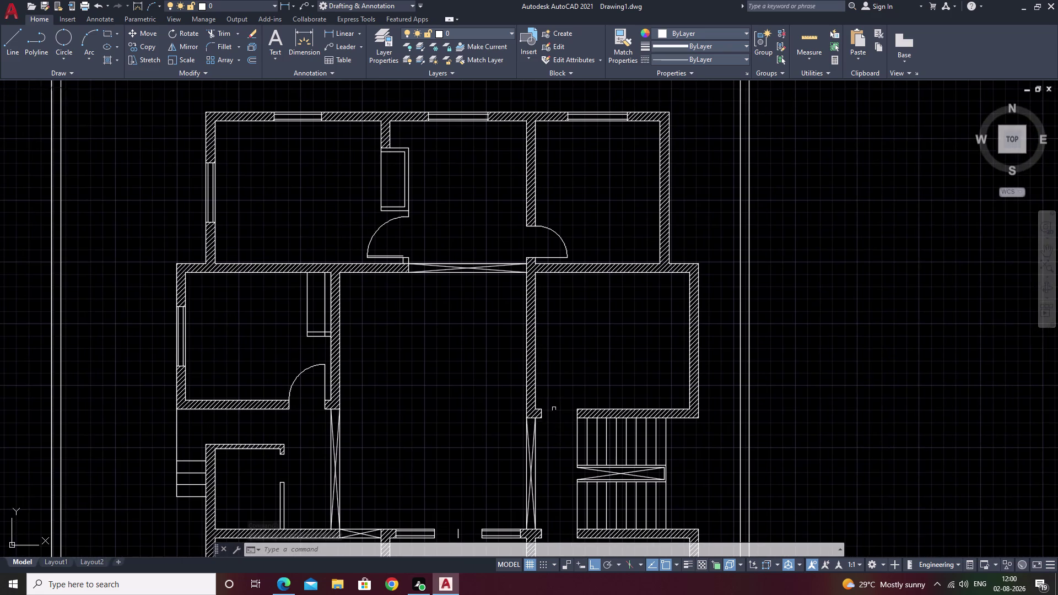
scroll(up, 3)
text(l)
key(space)
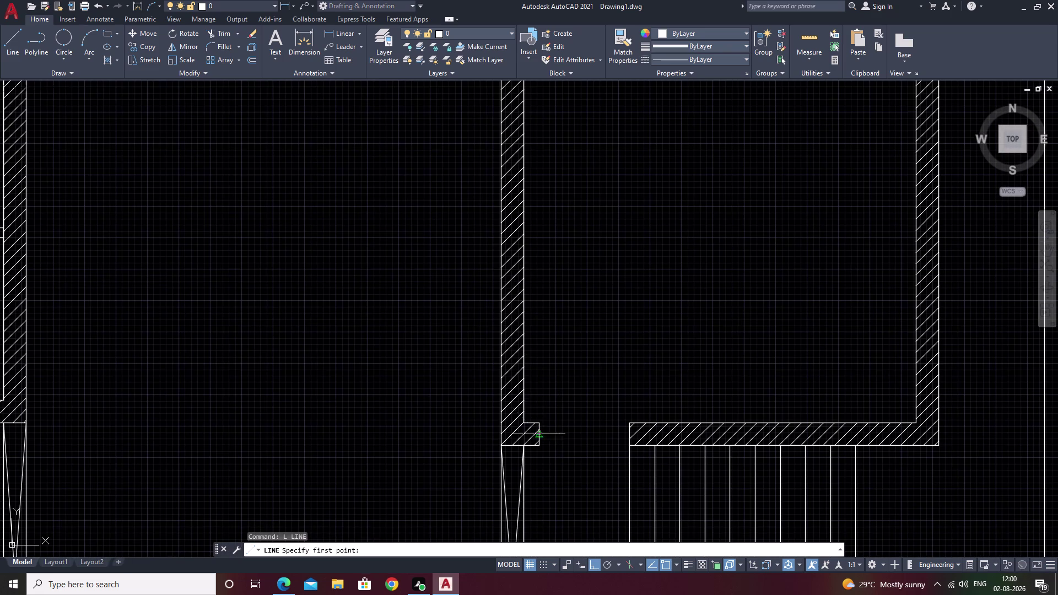
key(Escape)
key(Escape)
middle_drag(332, 397, 801, 401)
scroll(up, 3)
drag(424, 330, 310, 237)
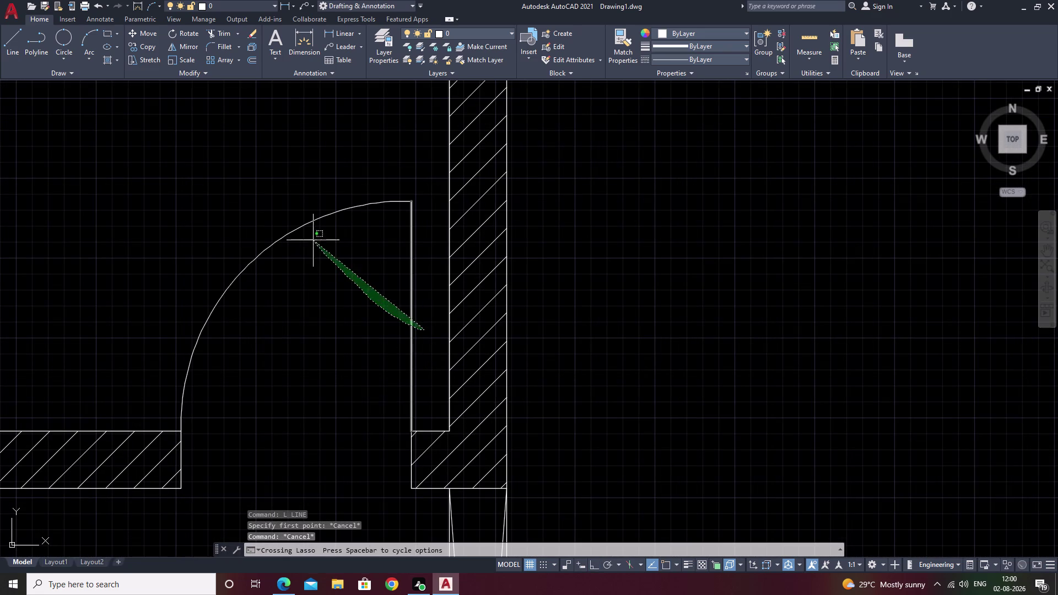
drag(310, 237, 308, 235)
drag(320, 200, 320, 263)
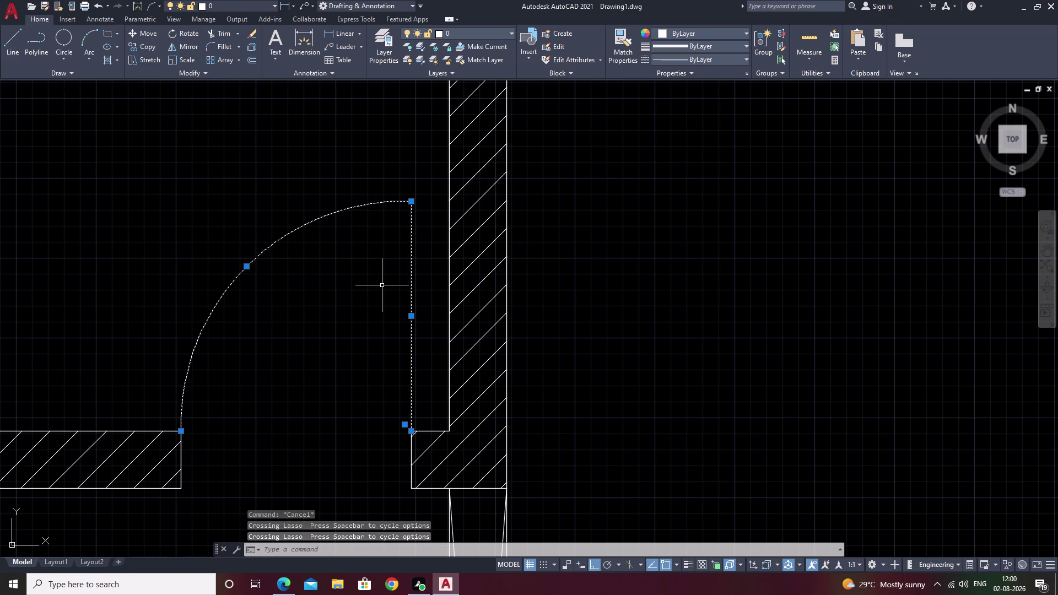
Copy the door from its hinge corner into the right middle room.
text(c)
text(o)
key(space)
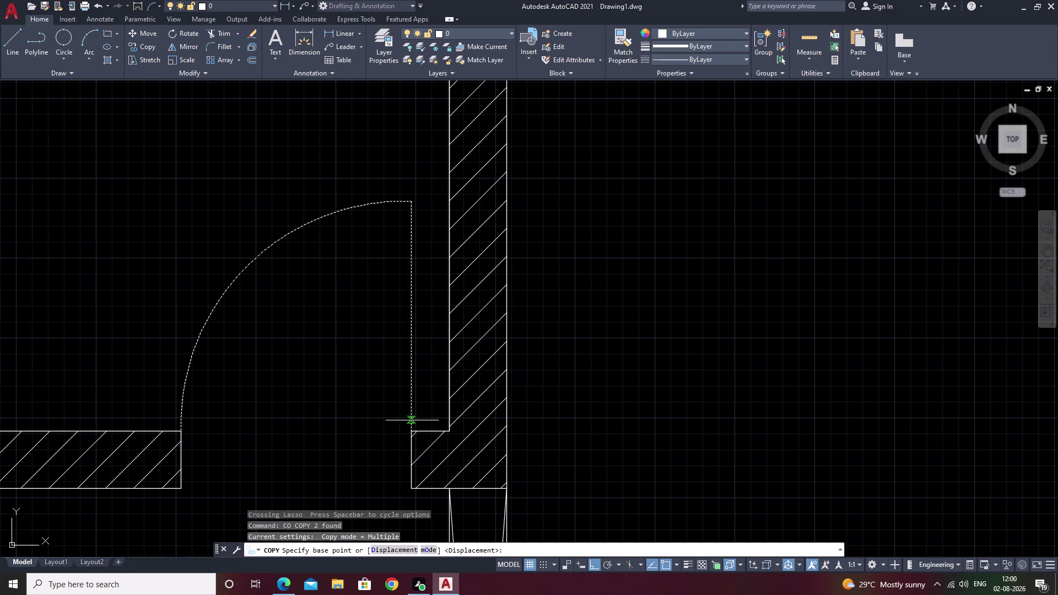
click(411, 432)
scroll(down, 3)
middle_drag(879, 398, 507, 394)
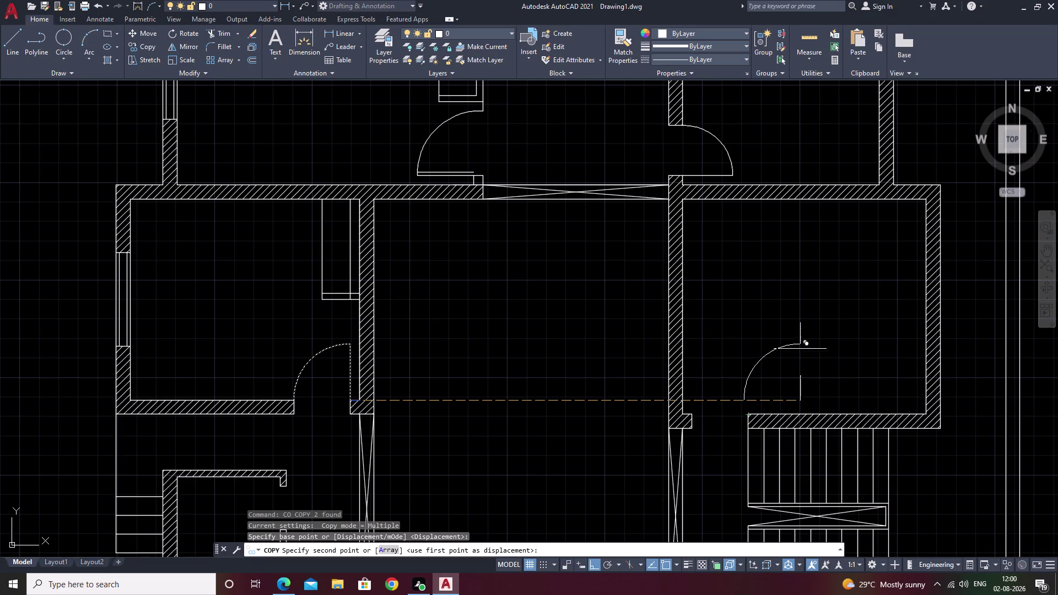
click(801, 313)
key(Escape)
Mirror the copied door across a vertical axis, deleting the unmirrored copy.
drag(837, 340, 834, 340)
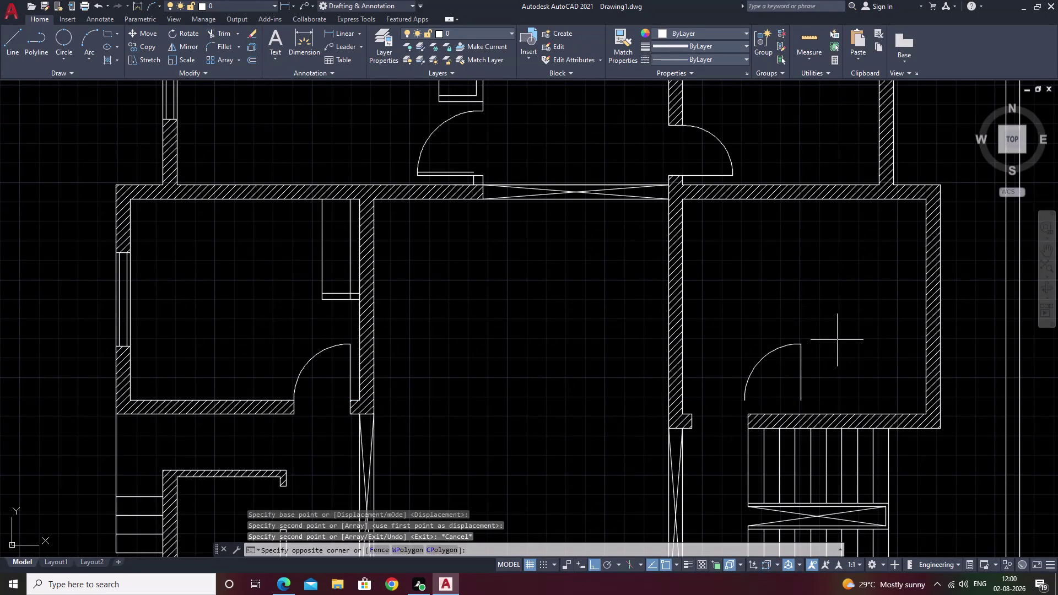
drag(835, 340, 727, 382)
text(mi)
key(space)
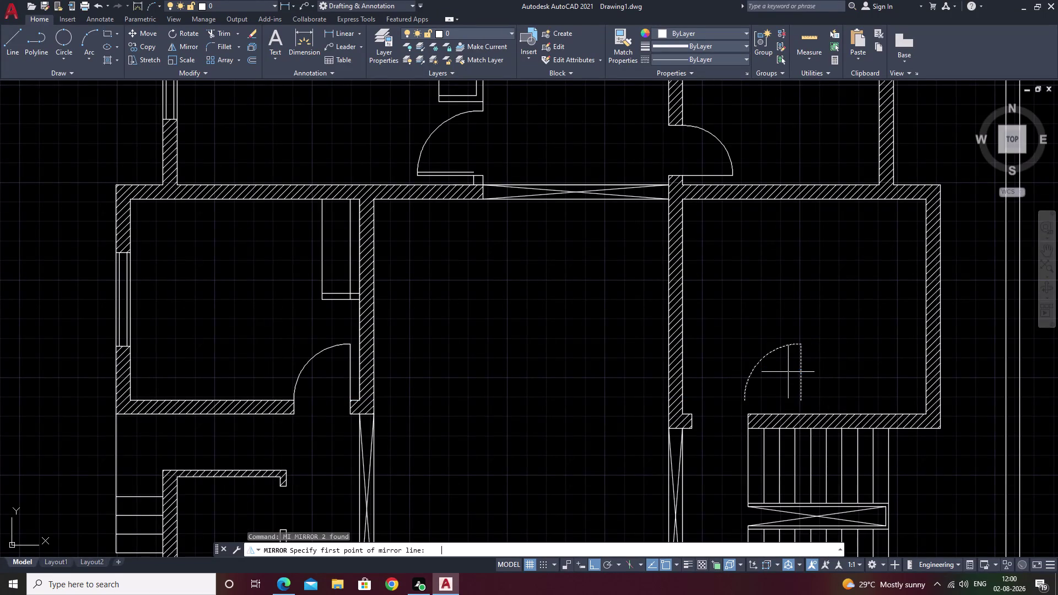
click(801, 401)
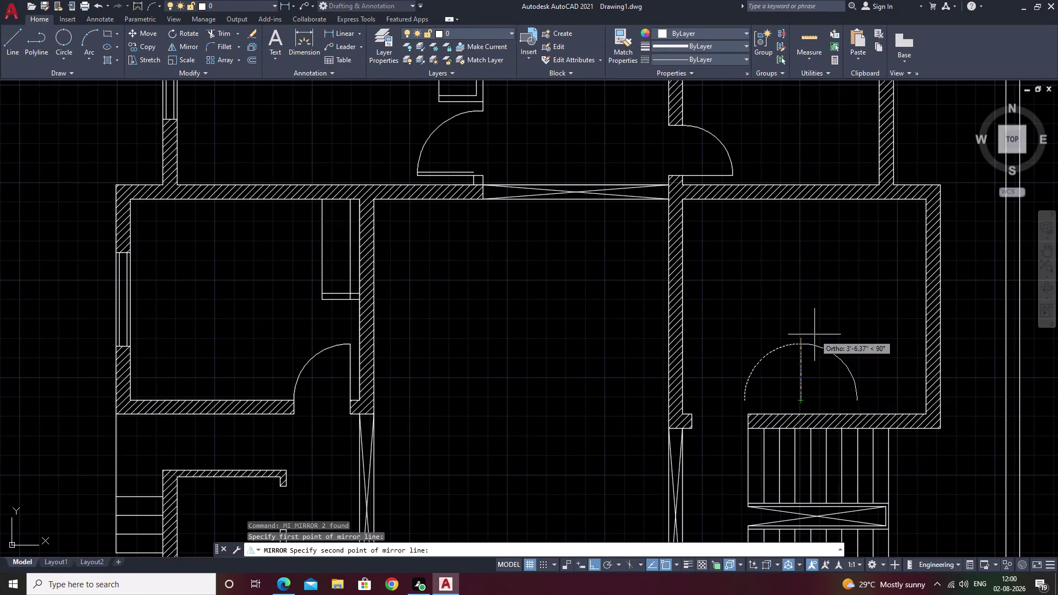
click(815, 335)
text(y)
key(space)
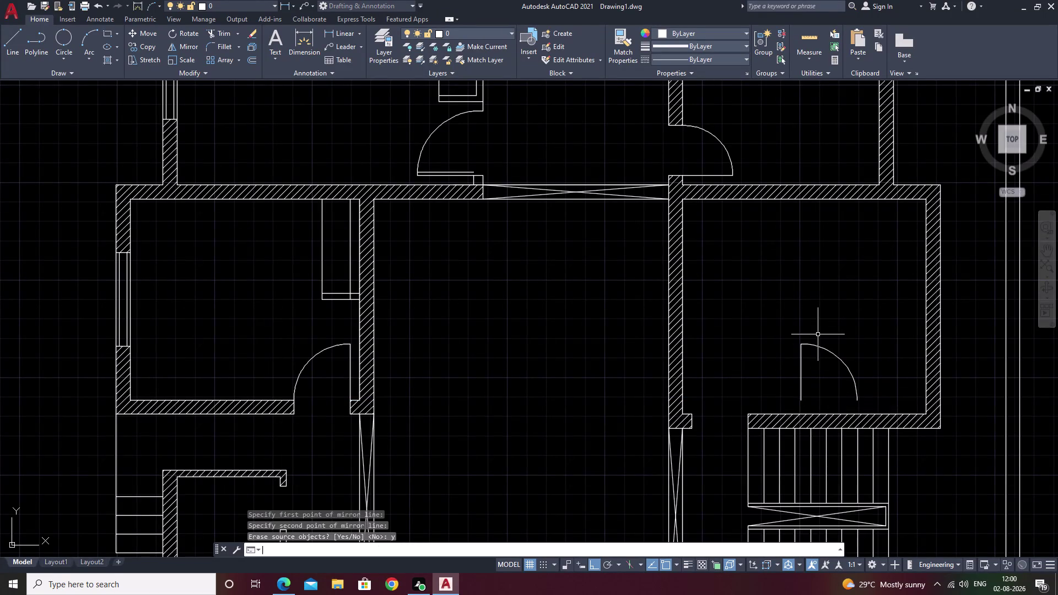
Move the mirrored door by its hinge into the wall opening above the stairs.
drag(859, 340, 820, 387)
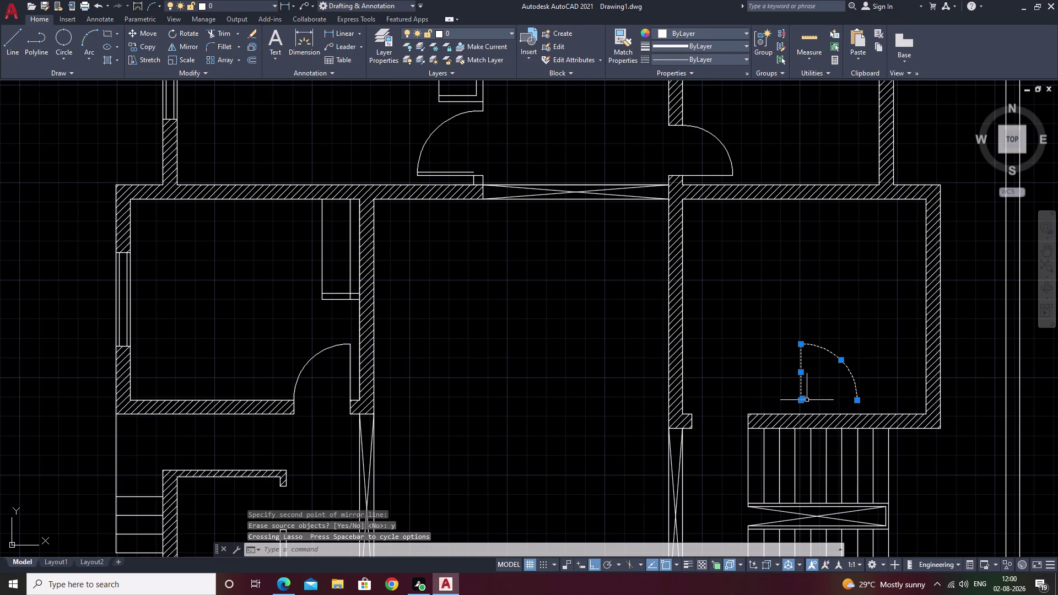
text(m)
key(space)
click(801, 401)
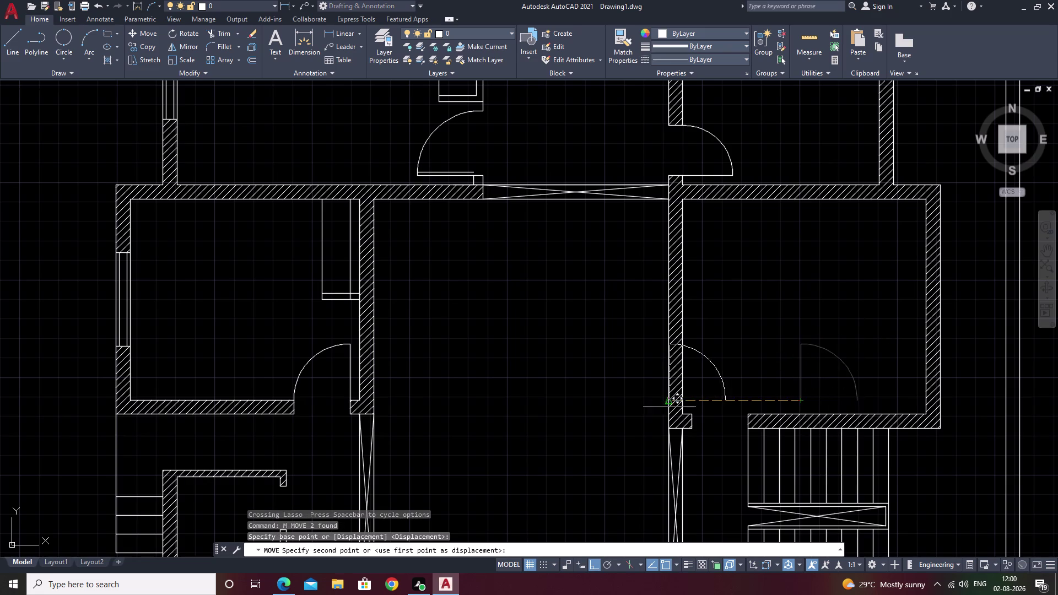
scroll(up, 3)
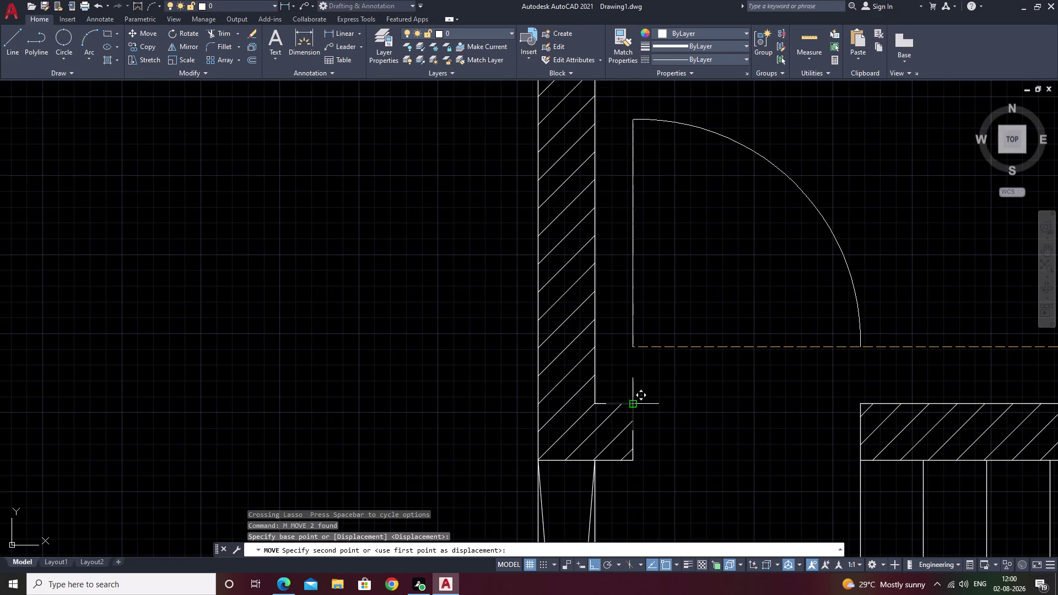
click(634, 407)
scroll(down, 3)
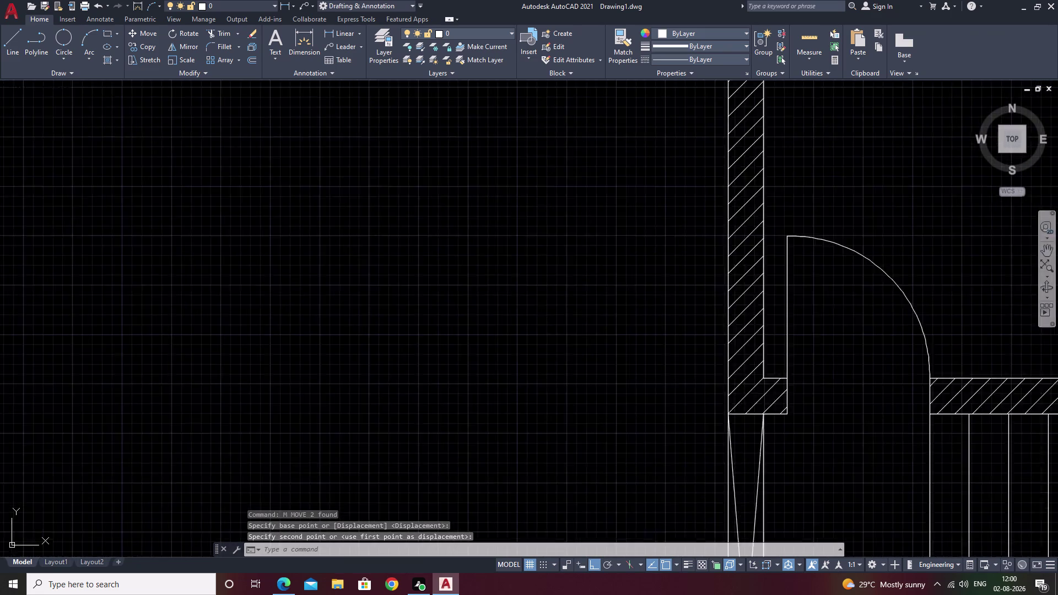
scroll(down, 3)
middle_drag(903, 442, 934, 320)
middle_drag(824, 389, 832, 319)
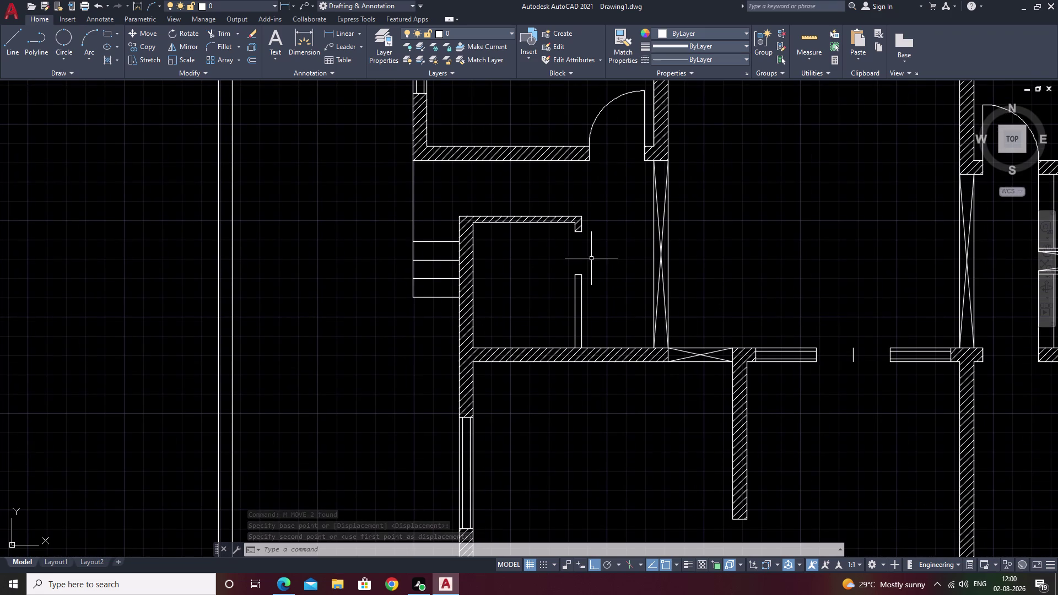
Draw a 2'4" door leaf line from the wall stub corner.
scroll(up, 3)
middle_drag(591, 256, 609, 332)
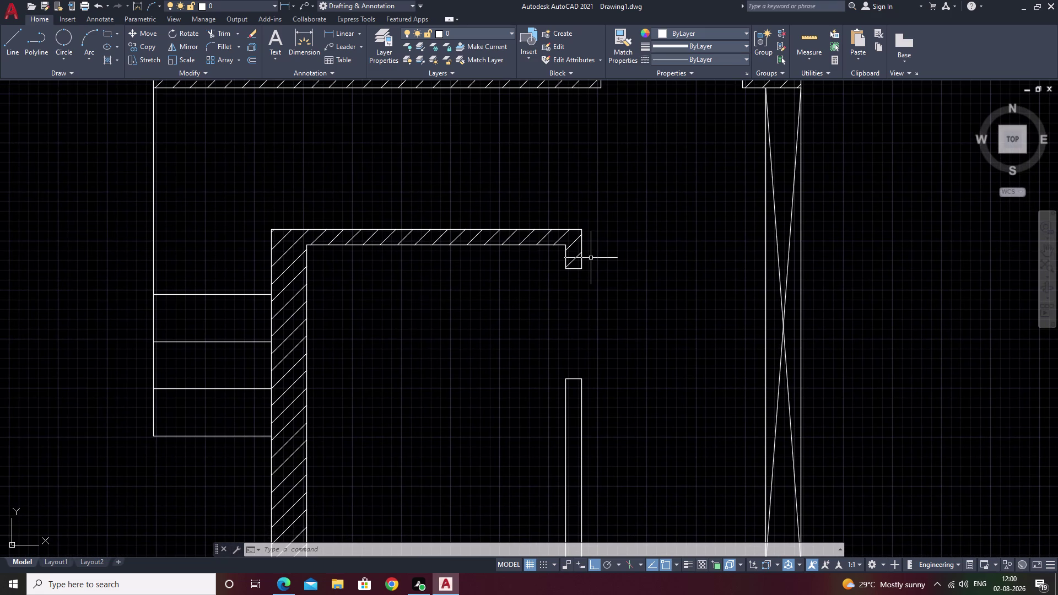
text(l)
key(space)
click(567, 271)
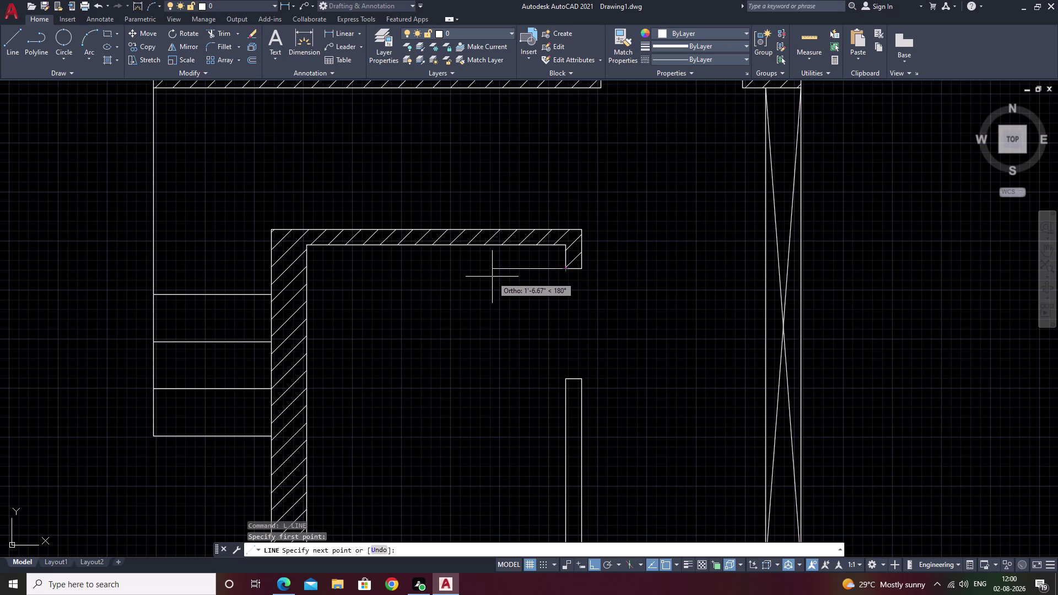
text(2'4)
text(")
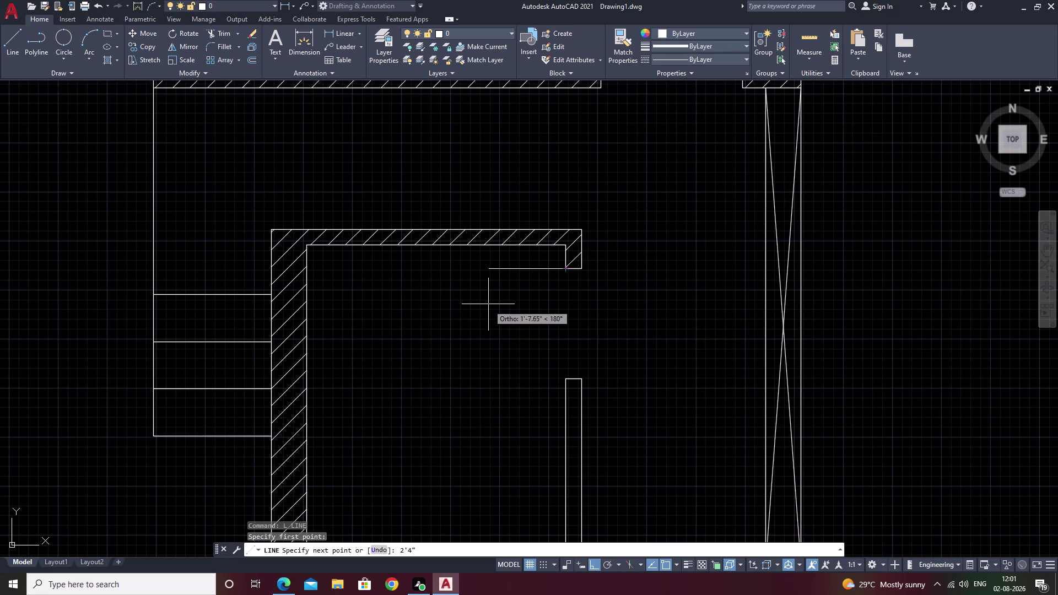
key(space)
key(Escape)
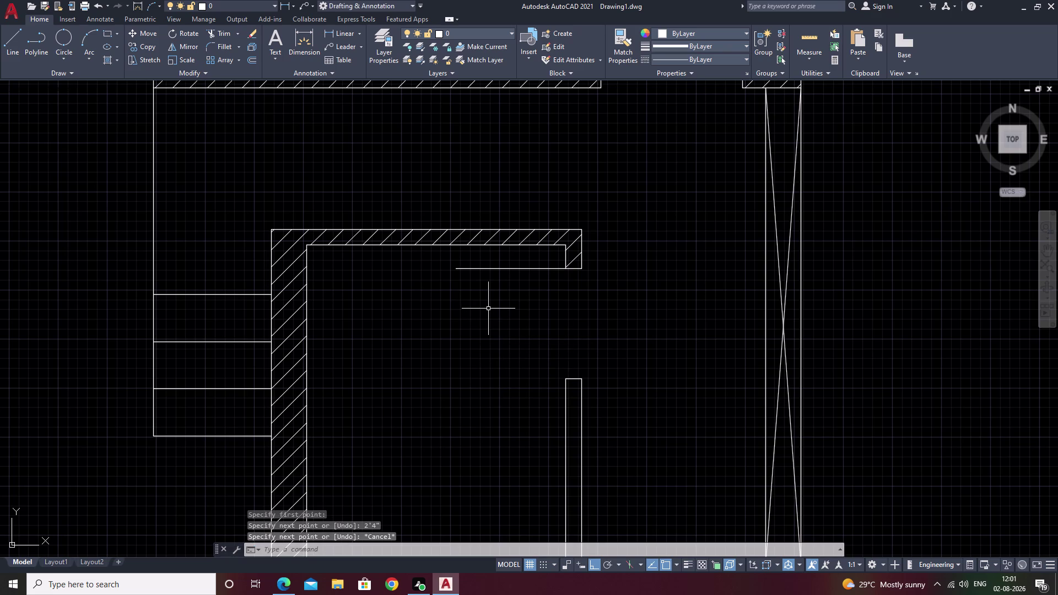
Offset the leaf line 2 units downward.
text(o 2)
key(space)
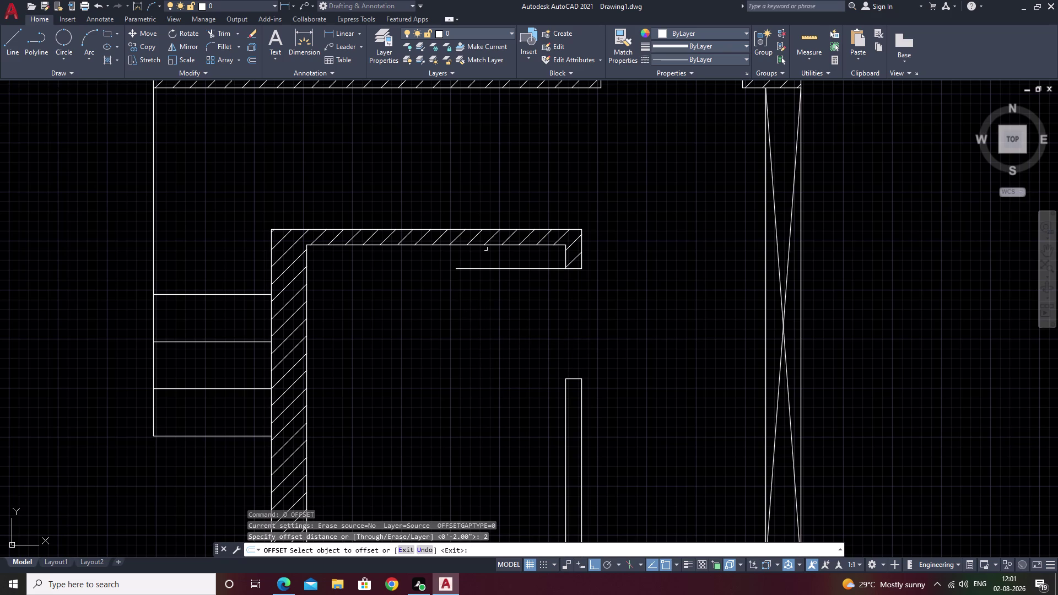
click(511, 269)
click(507, 297)
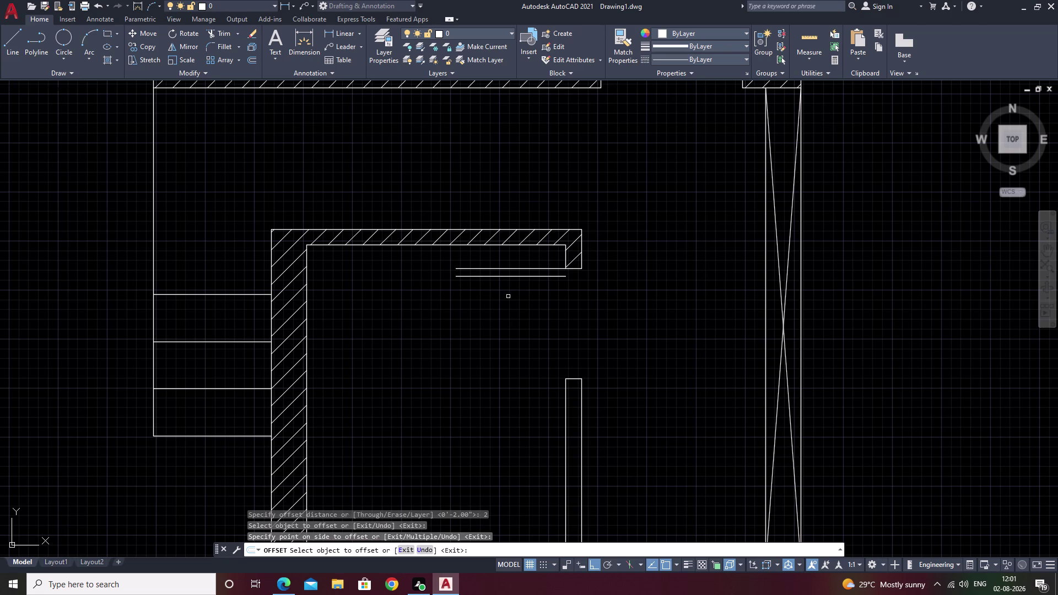
key(Escape)
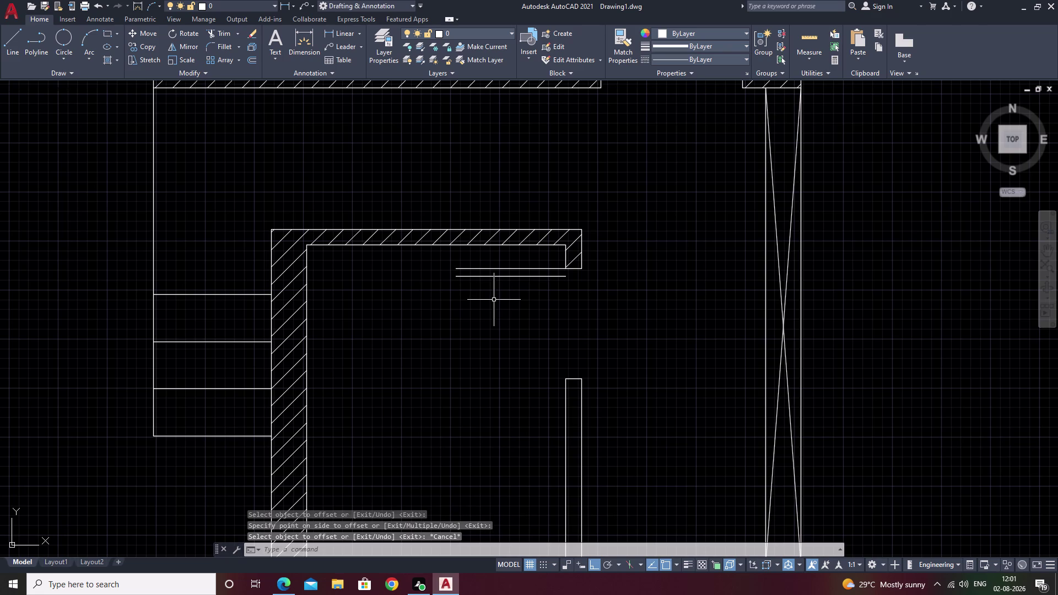
Draw the 3-point swing arc from the leaf's left end to the far wall end.
click(83, 35)
click(454, 270)
click(453, 274)
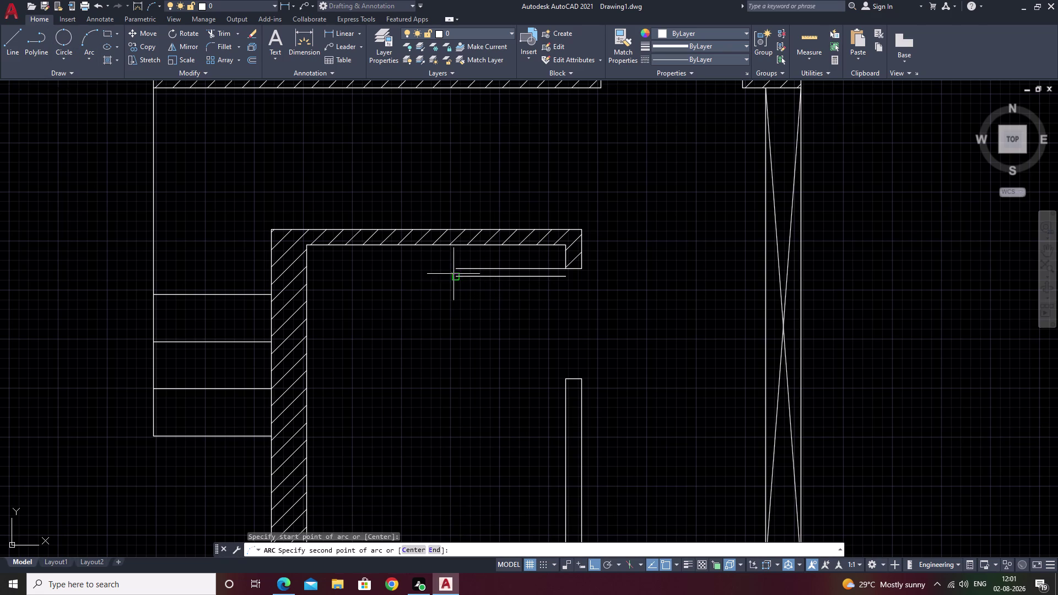
click(568, 380)
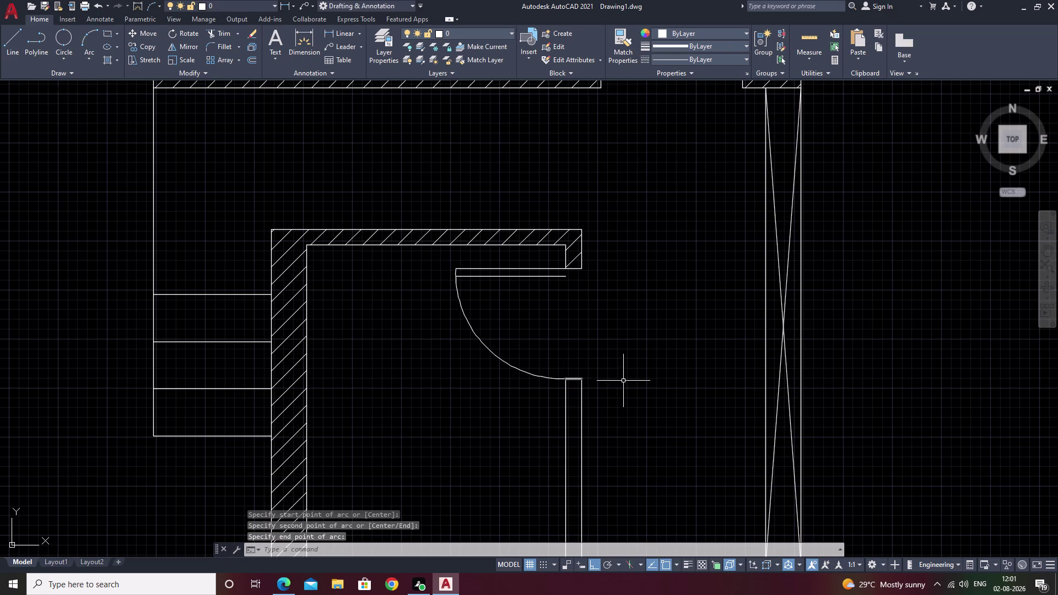
key(Escape)
Erase the extra door line.
click(534, 276)
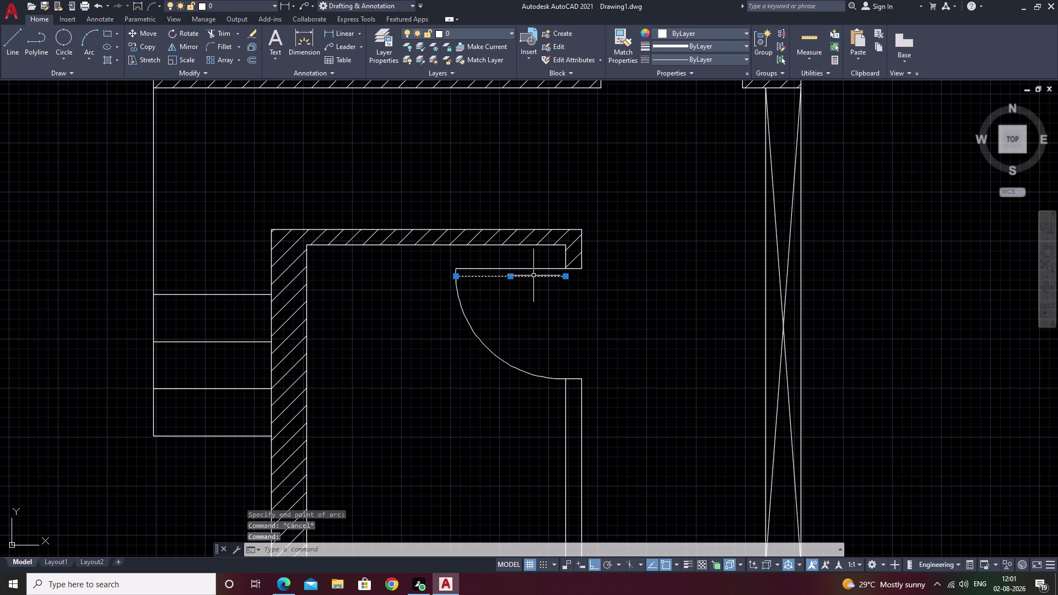
text(e)
key(space)
Draw a 2' vertical line at the right edge of the central hall opening.
scroll(down, 3)
middle_drag(623, 328, 523, 335)
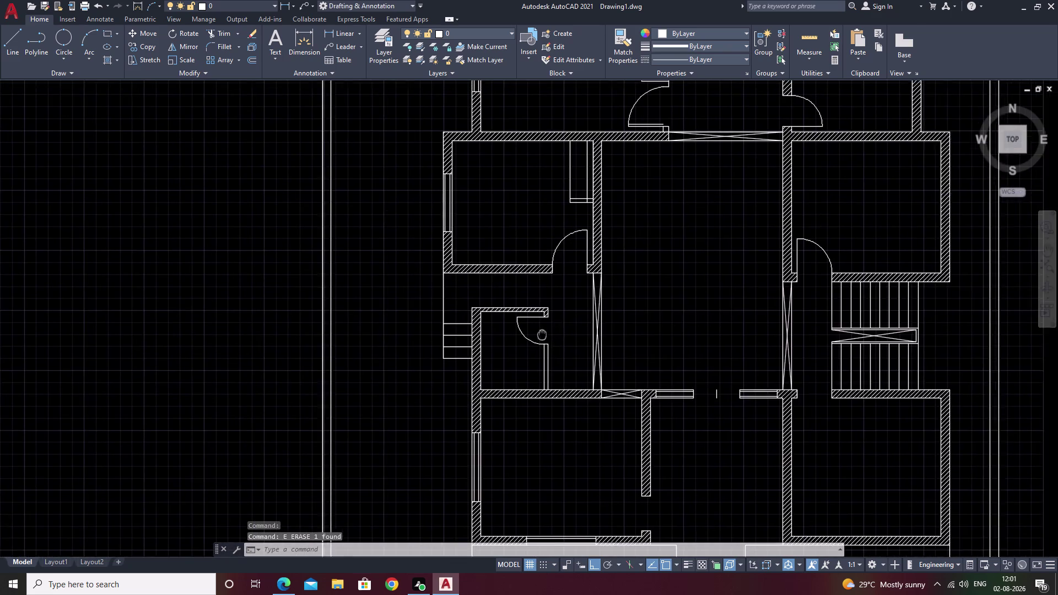
middle_drag(524, 334, 427, 334)
middle_drag(588, 340, 510, 344)
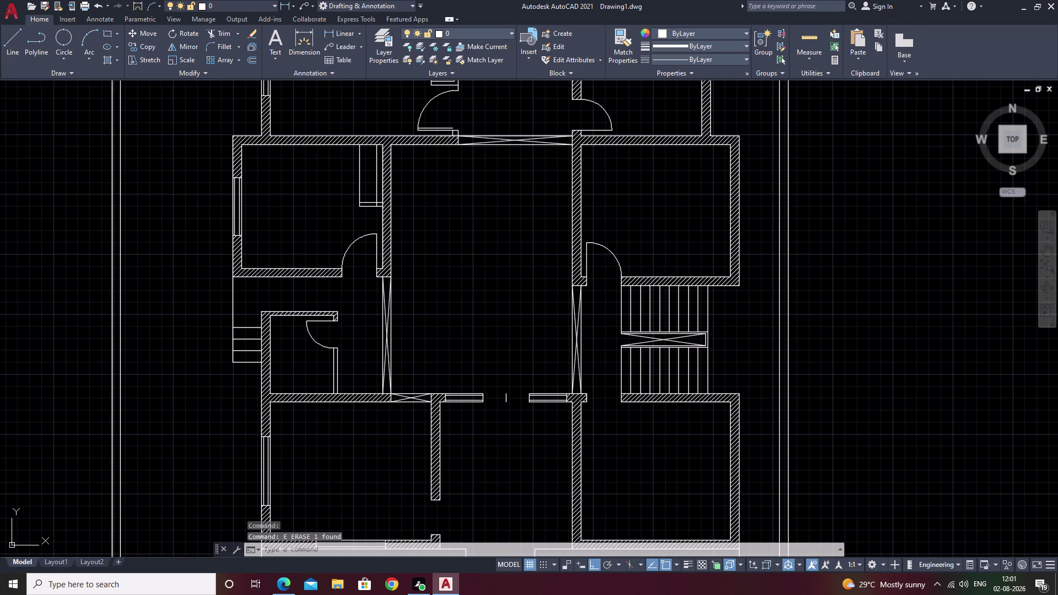
middle_drag(468, 479, 486, 412)
scroll(up, 3)
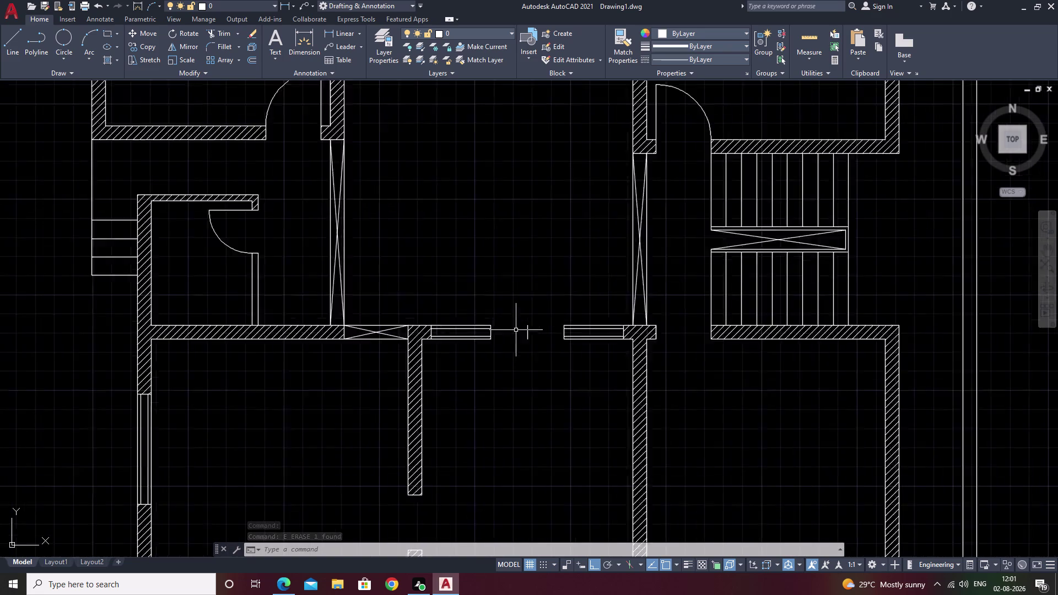
text(l)
key(space)
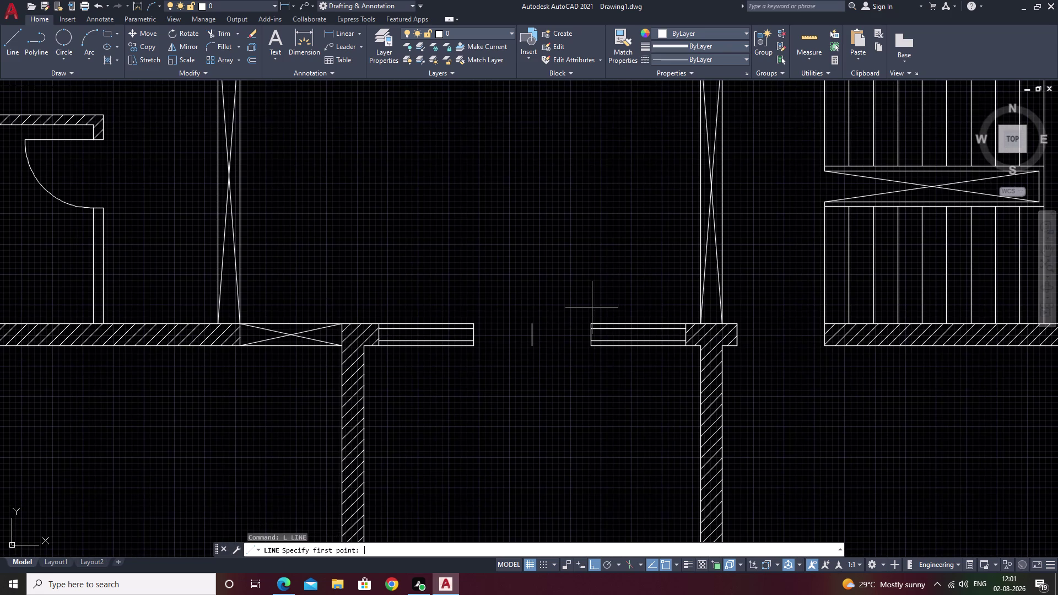
double_click(590, 323)
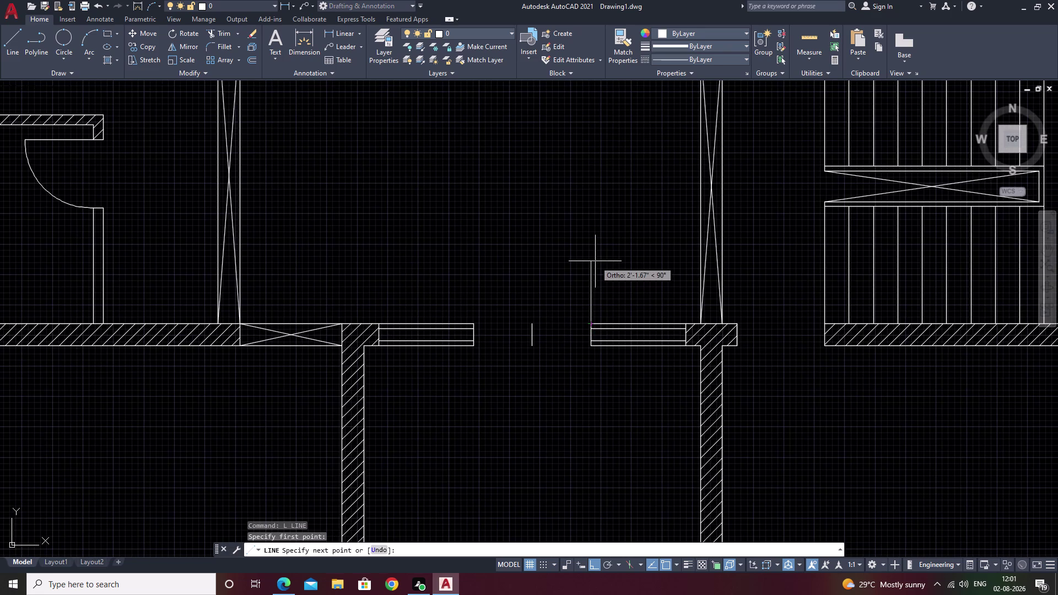
text(2')
key(space)
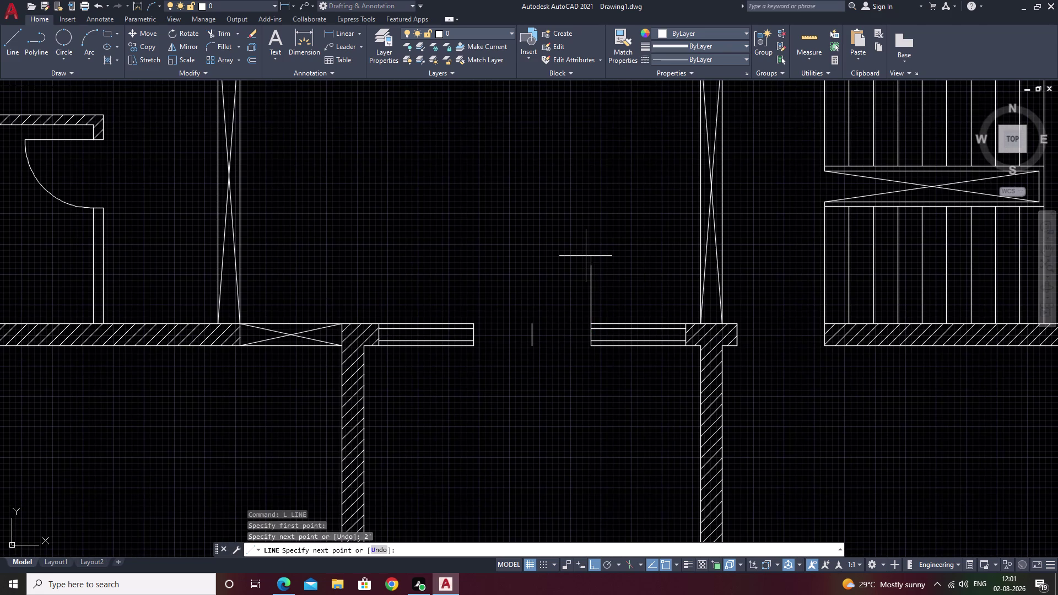
key(Escape)
Draw a matching 2' vertical line at the opening's left edge.
key(space)
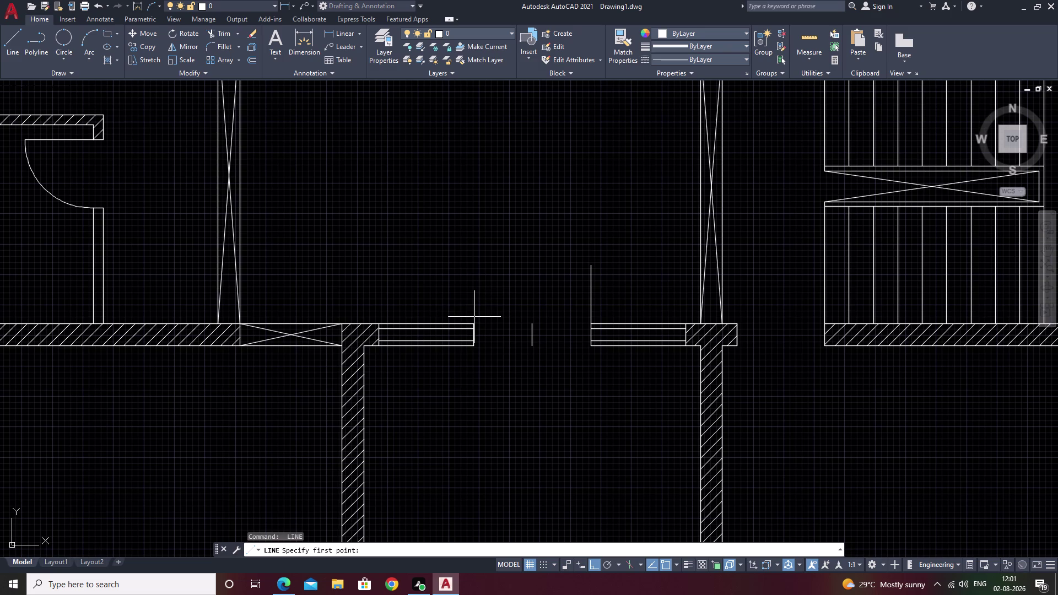
double_click(473, 320)
text(2)
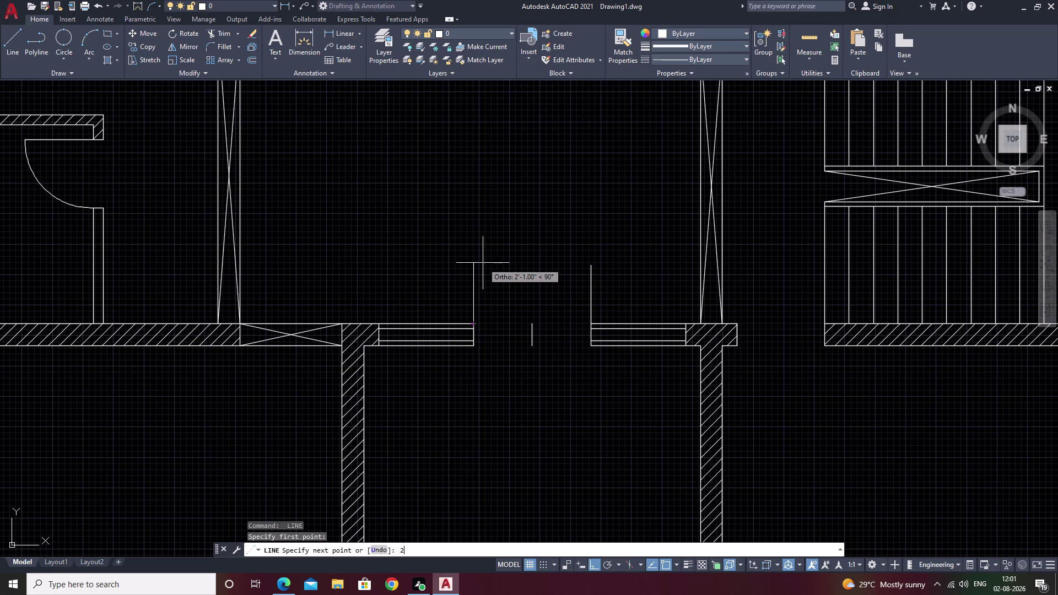
text(')
key(space)
key(Escape)
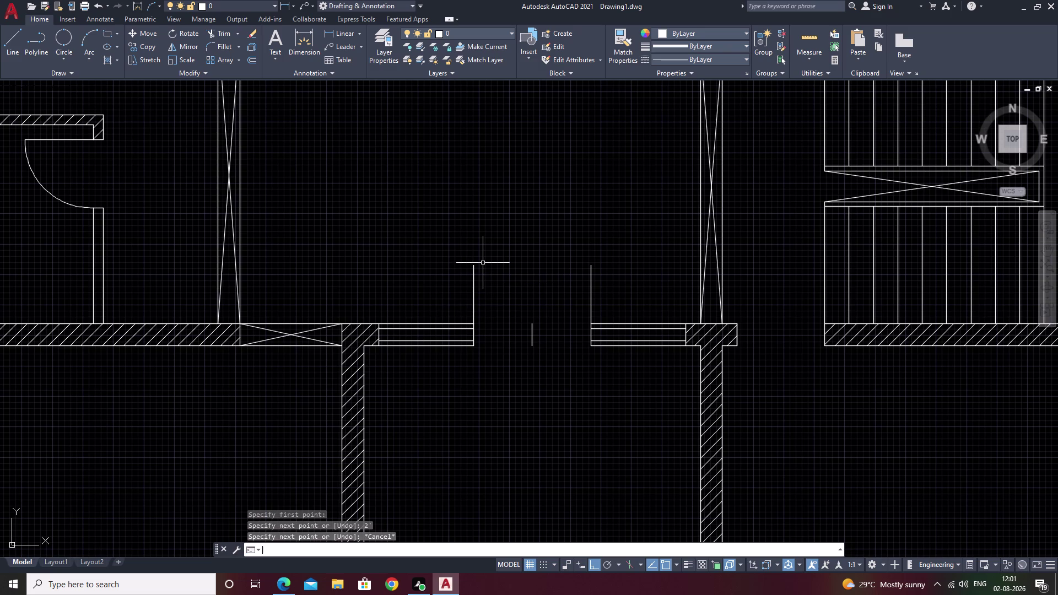
Offset both 2' edge lines inward by 2 to double the door leaves.
text(o 2)
key(space)
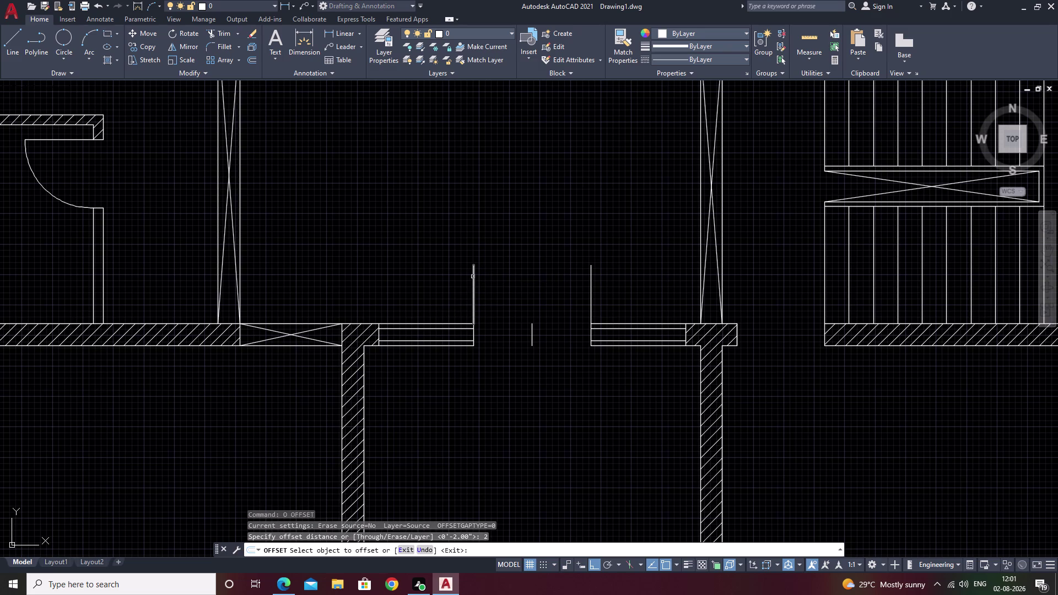
click(473, 276)
click(499, 280)
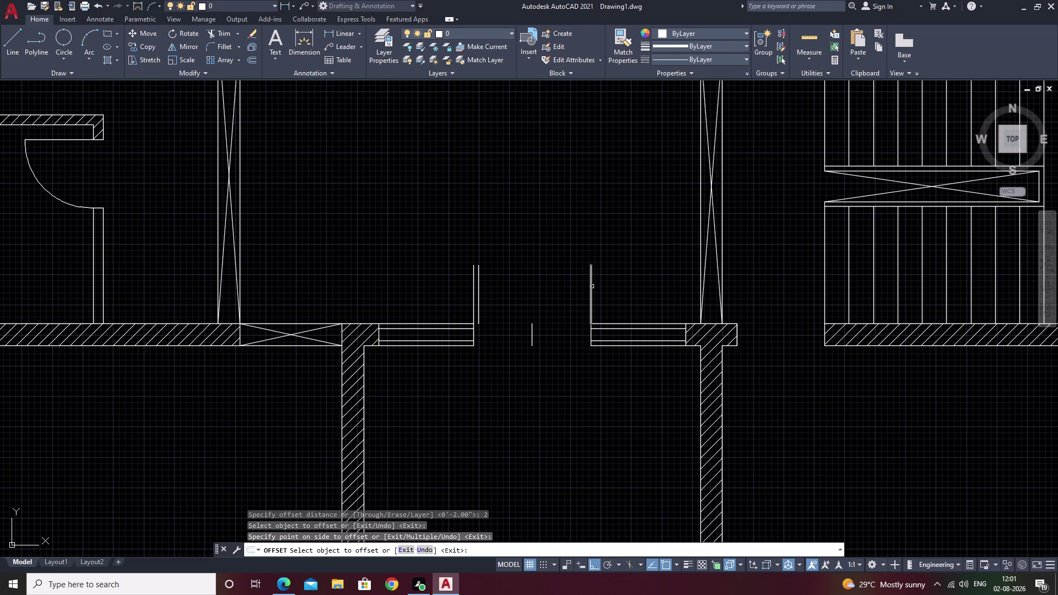
click(592, 286)
double_click(579, 288)
key(Escape)
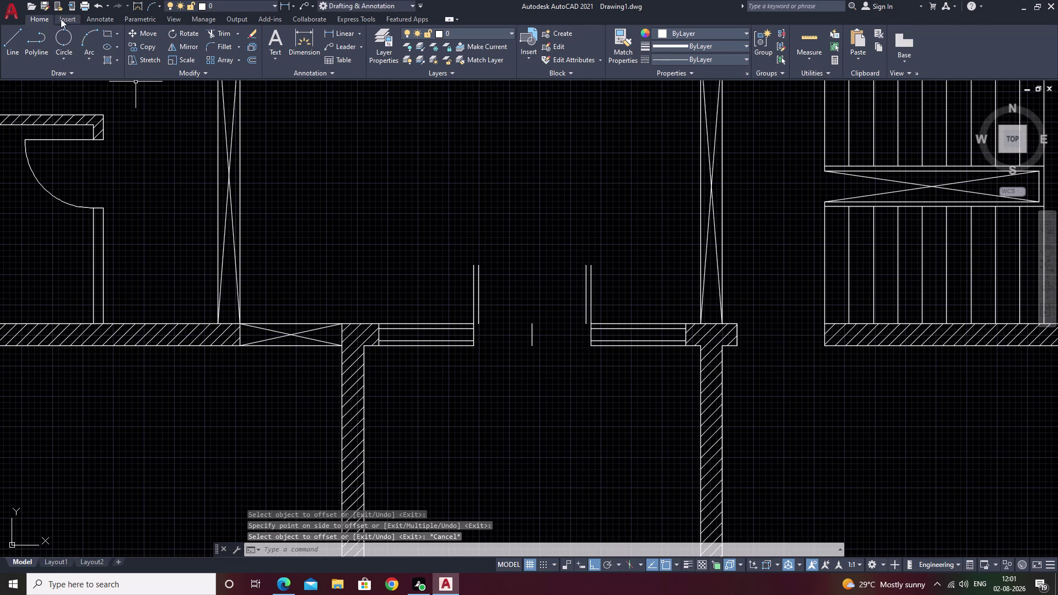
click(85, 32)
Draw the left swing arc from the left leaf's top to the opening's middle.
scroll(up, 3)
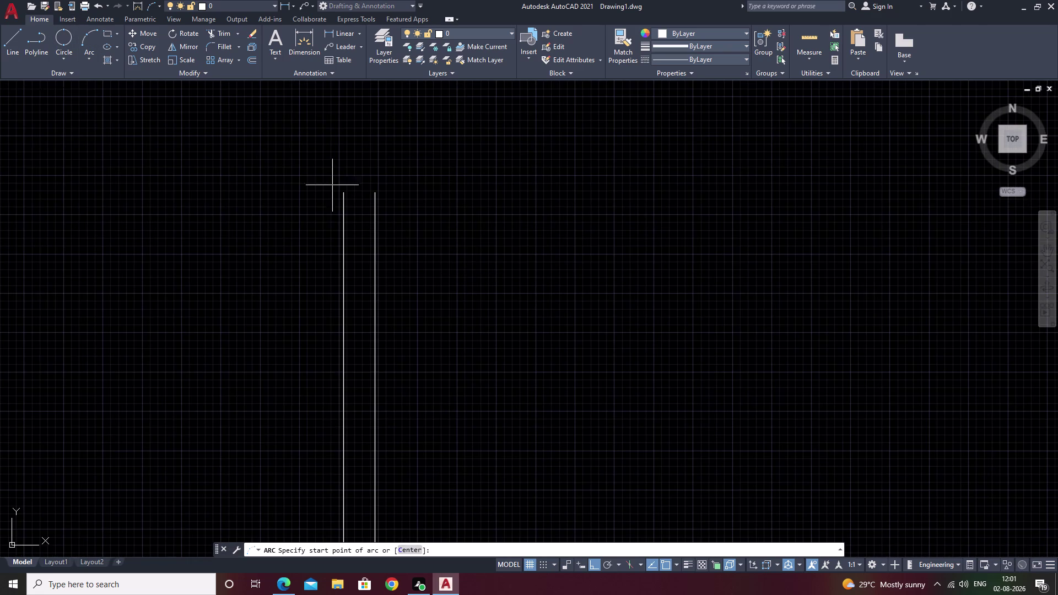
click(343, 189)
click(376, 191)
scroll(down, 3)
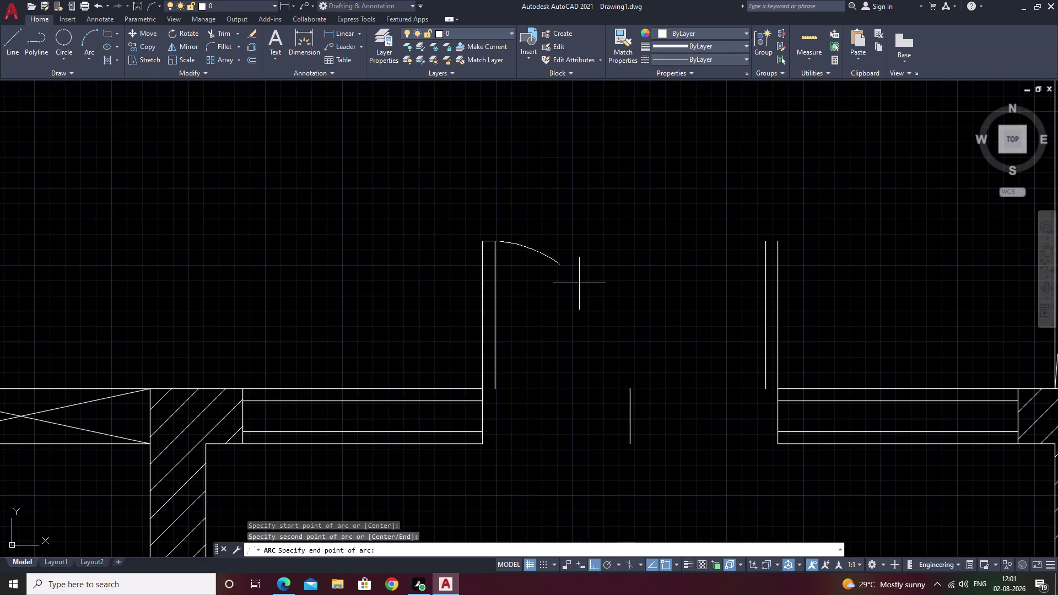
middle_drag(621, 324, 597, 274)
click(606, 339)
Draw the right swing arc from the right leaf's top to the opening's centre.
key(space)
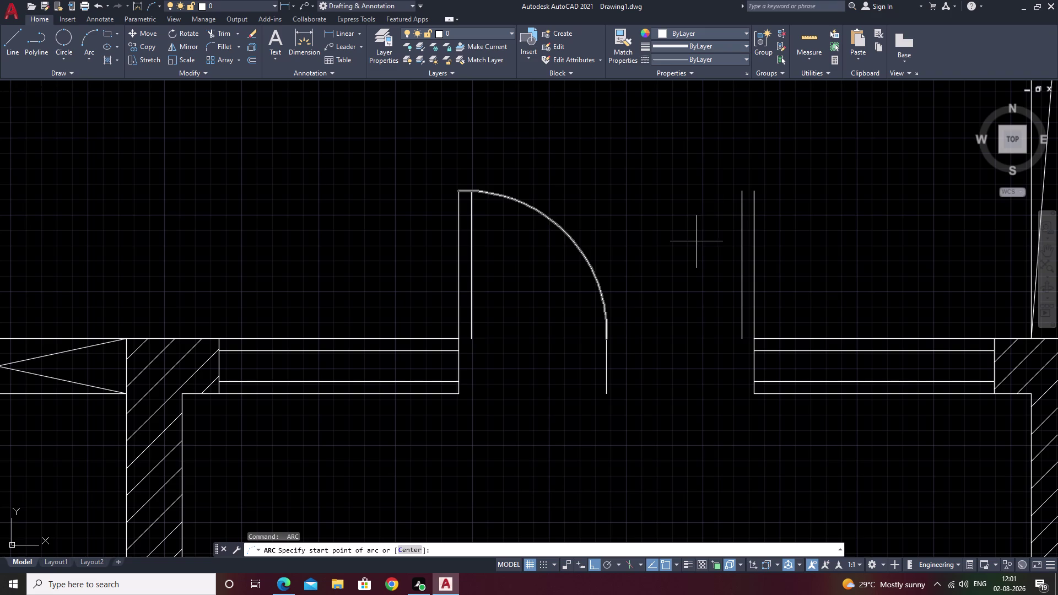
click(757, 192)
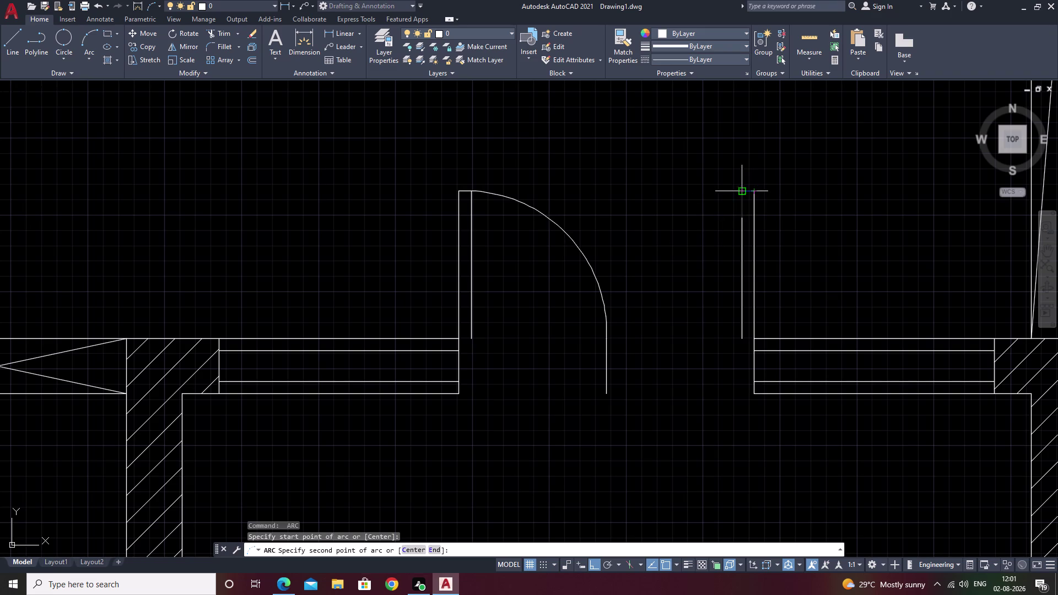
click(739, 191)
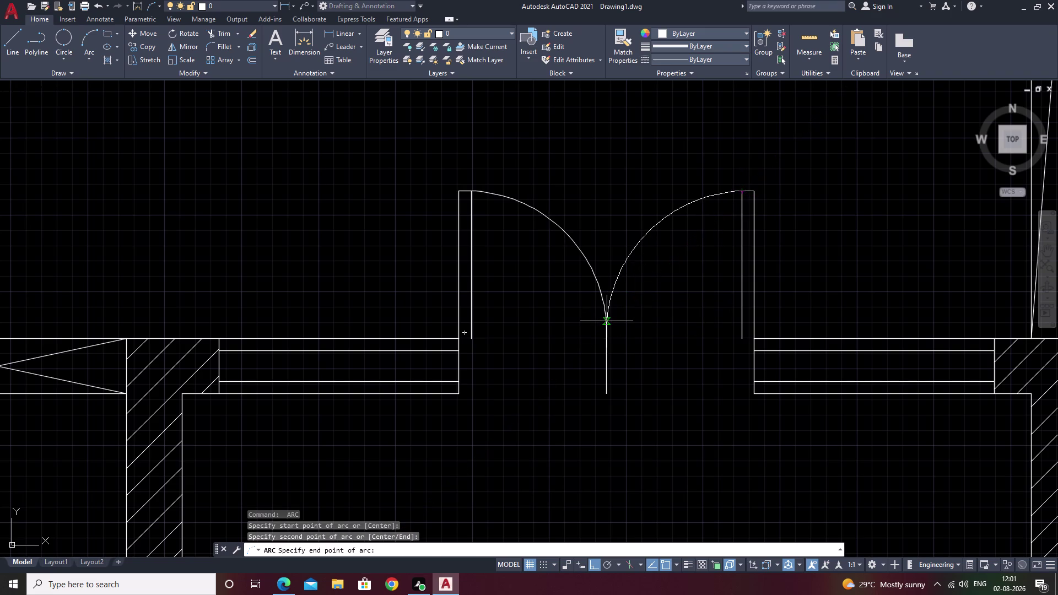
key(Escape)
key(space)
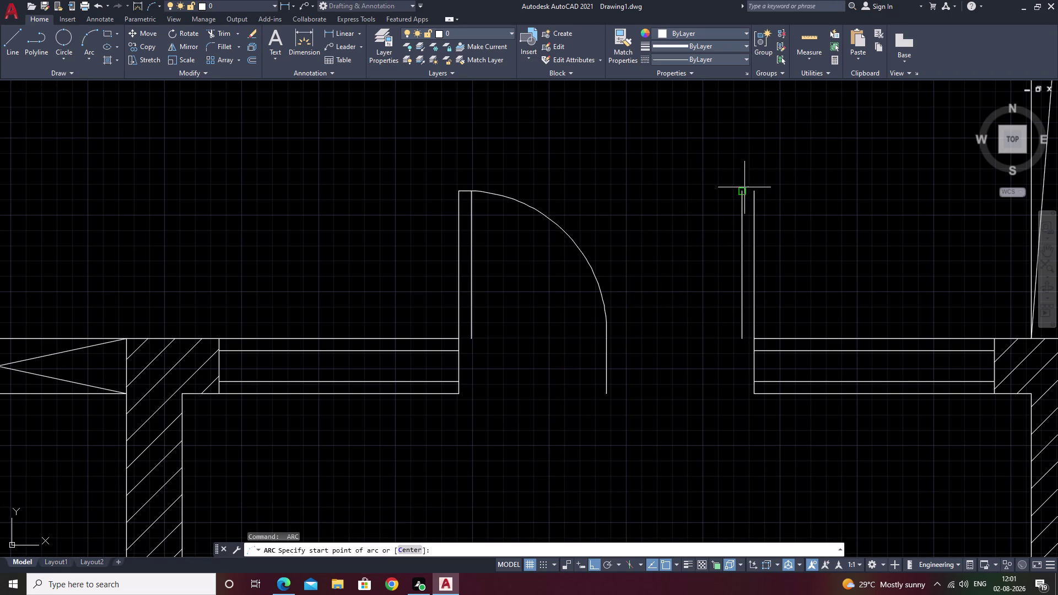
click(754, 190)
click(746, 190)
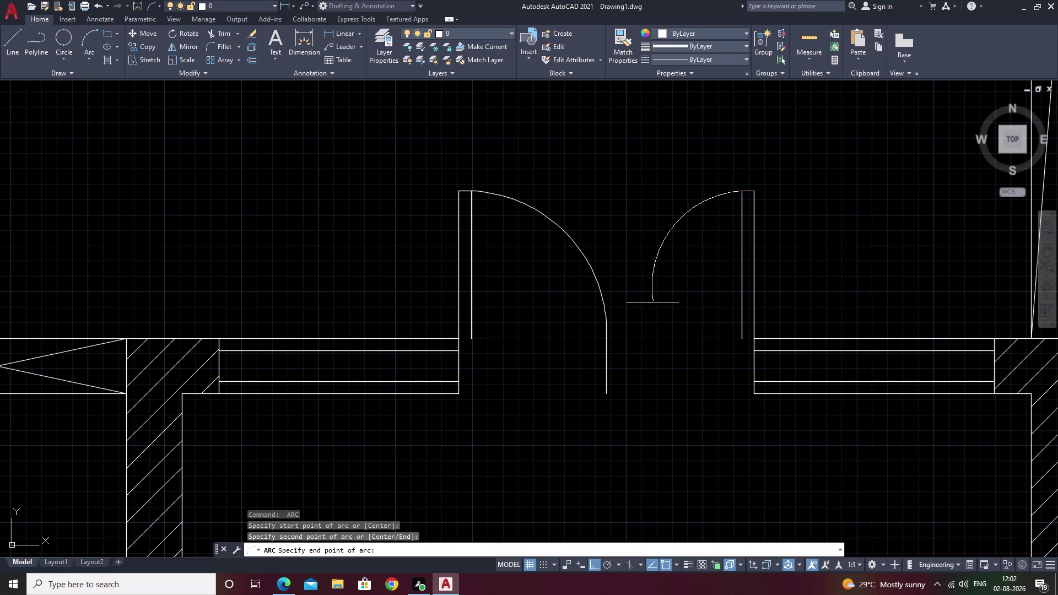
click(608, 331)
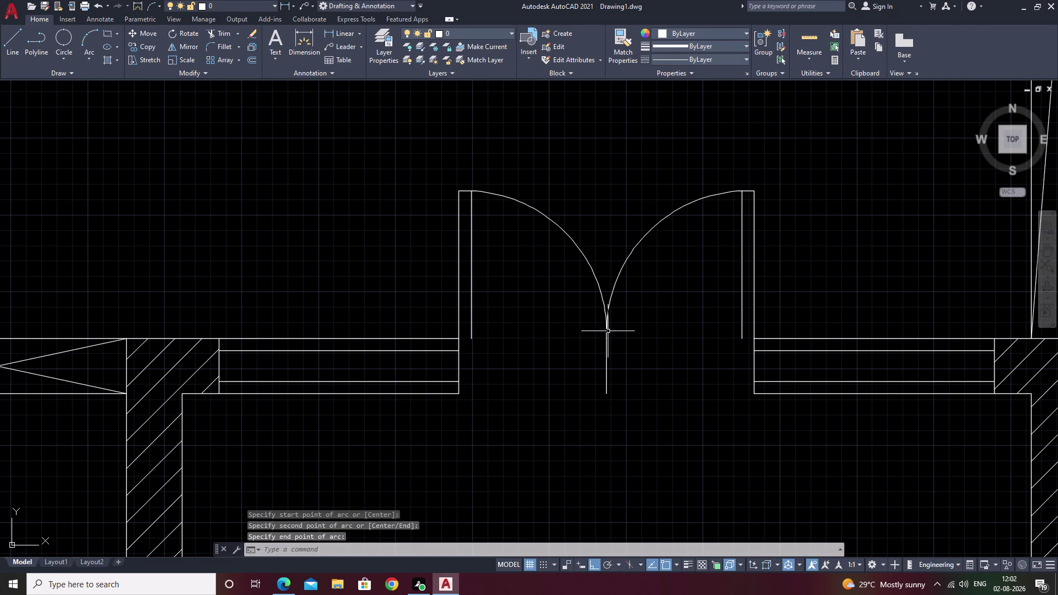
key(Escape)
Erase the double door's two straight leaf lines with E.
click(604, 360)
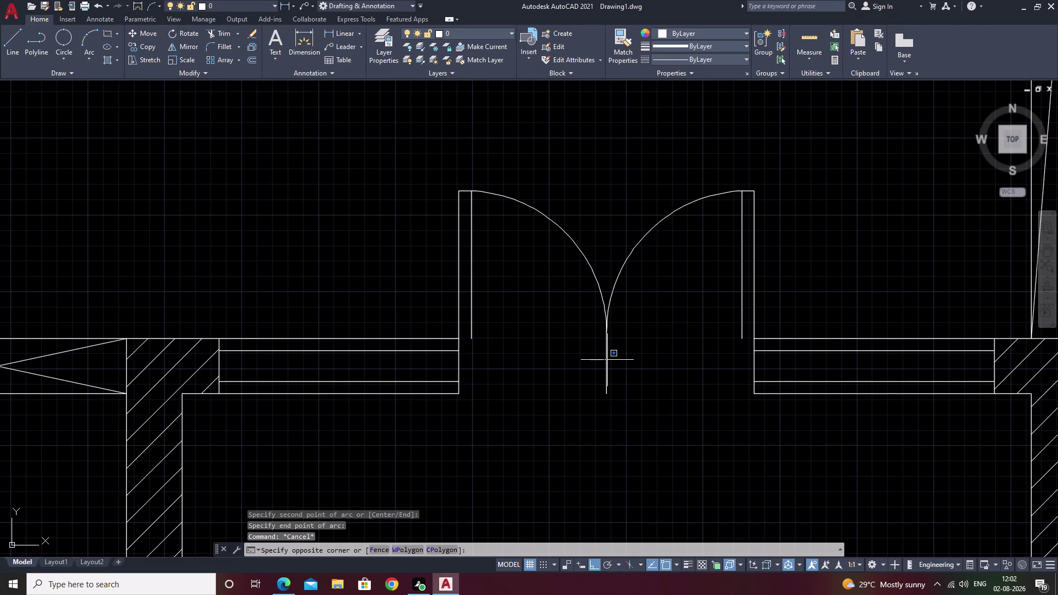
click(608, 360)
double_click(605, 360)
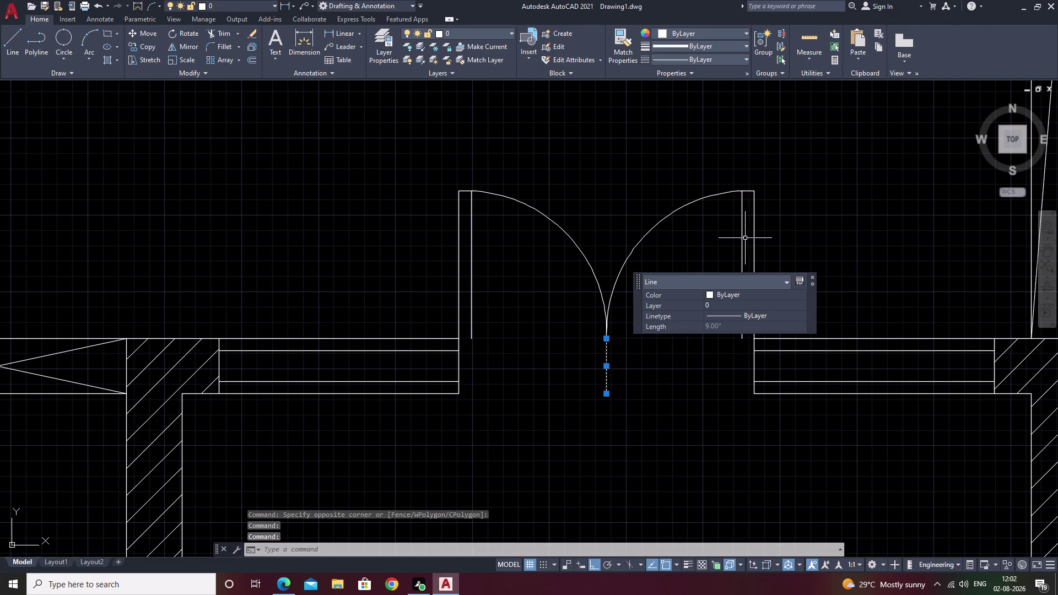
click(742, 238)
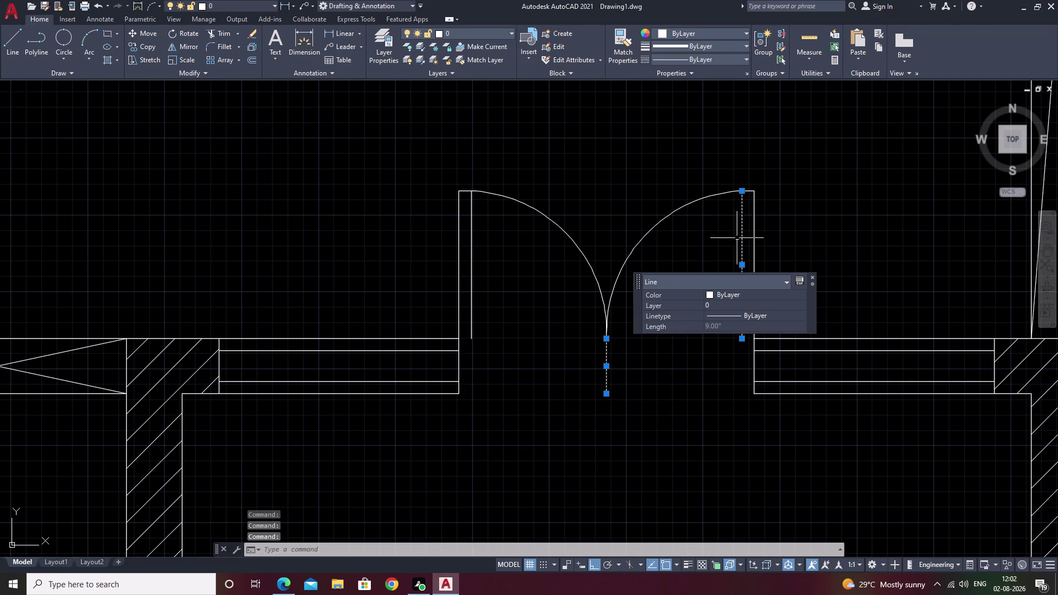
click(472, 254)
text(e)
key(space)
Draw a 3' line leftward from the wall corner at the lower-left room's gap.
scroll(down, 3)
middle_drag(604, 346, 616, 260)
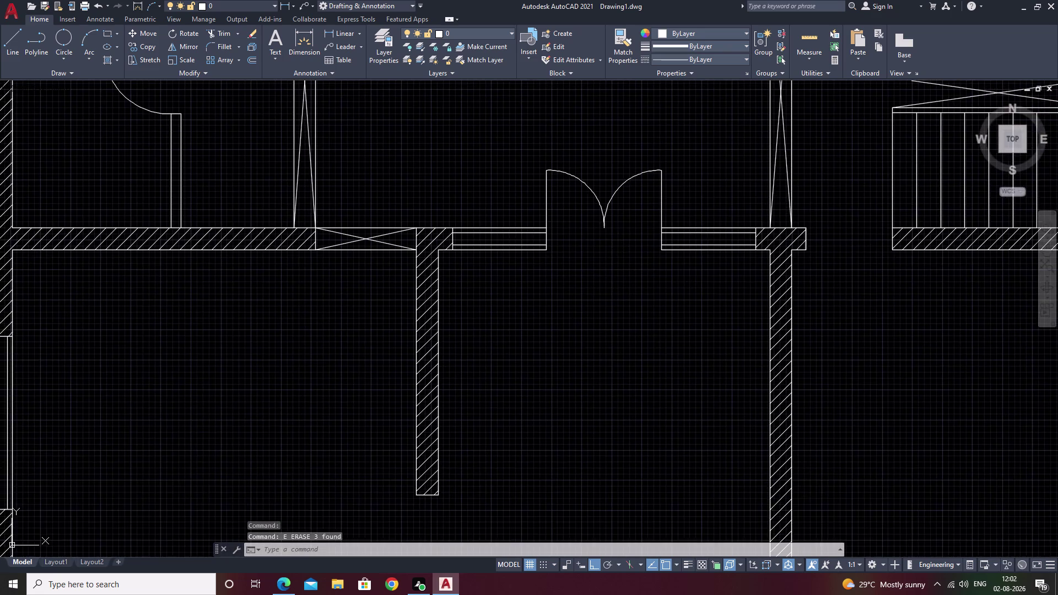
middle_drag(599, 343, 622, 257)
scroll(down, 3)
middle_drag(621, 320, 462, 375)
middle_drag(545, 349, 722, 334)
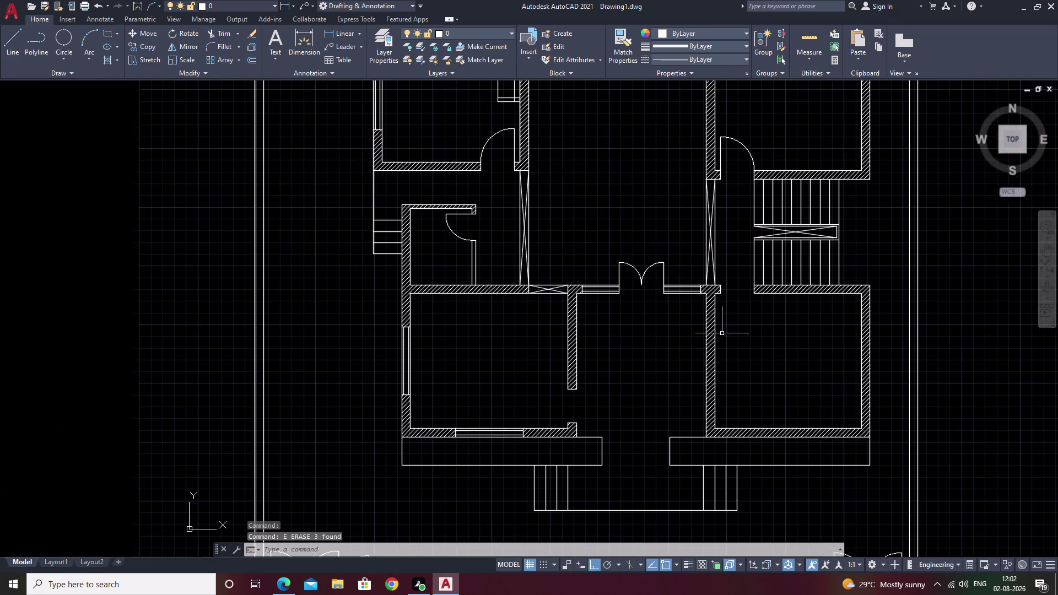
middle_drag(641, 387, 653, 286)
scroll(up, 3)
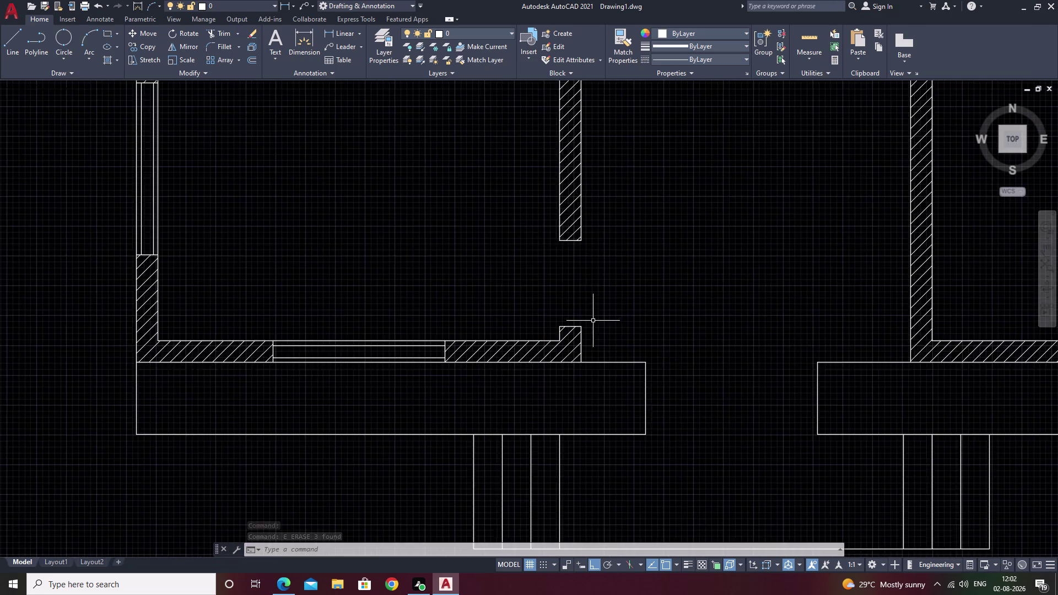
scroll(up, 3)
text(l)
key(space)
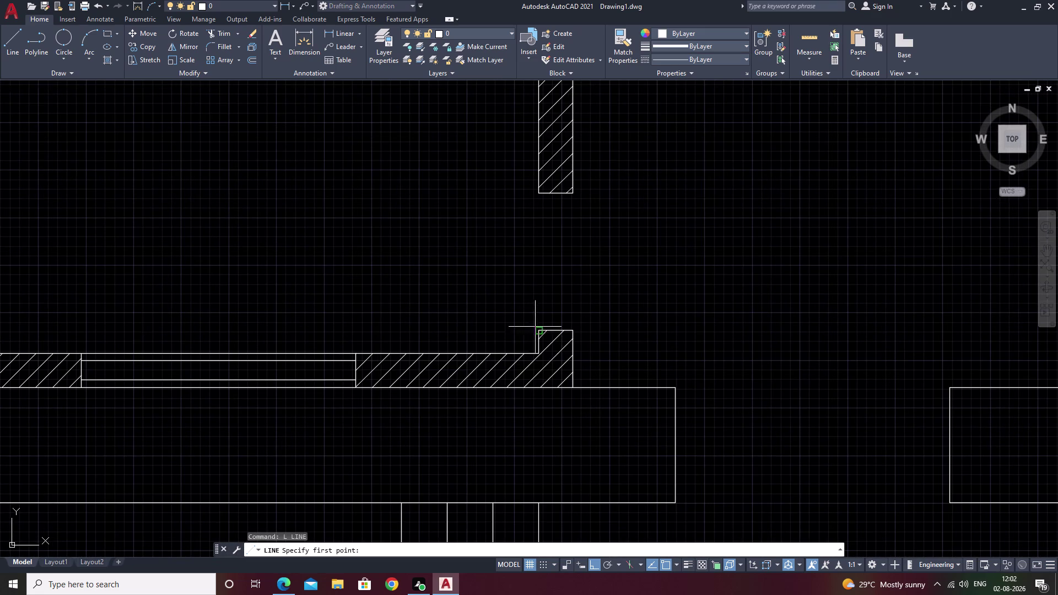
click(542, 331)
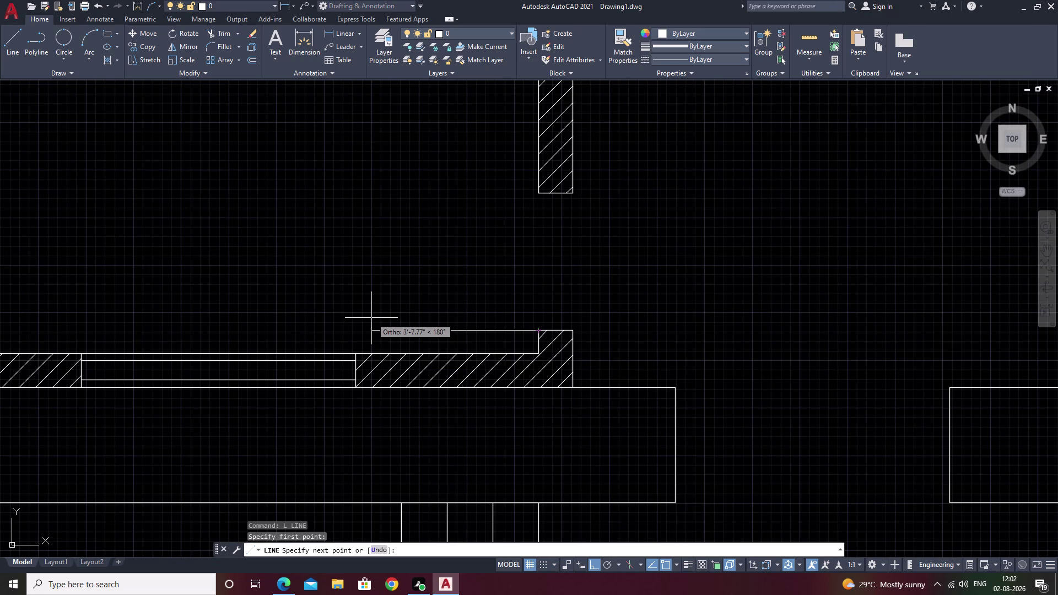
text(3)
text(')
key(space)
key(Escape)
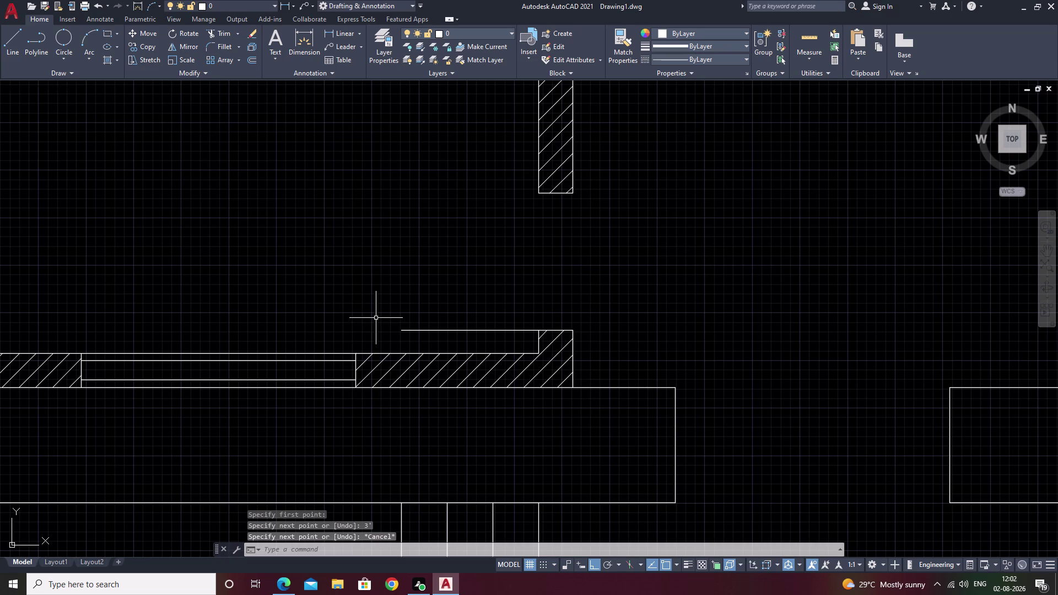
Offset the 3' line 2 inches upward to form the thin door leaf.
text(o)
key(space)
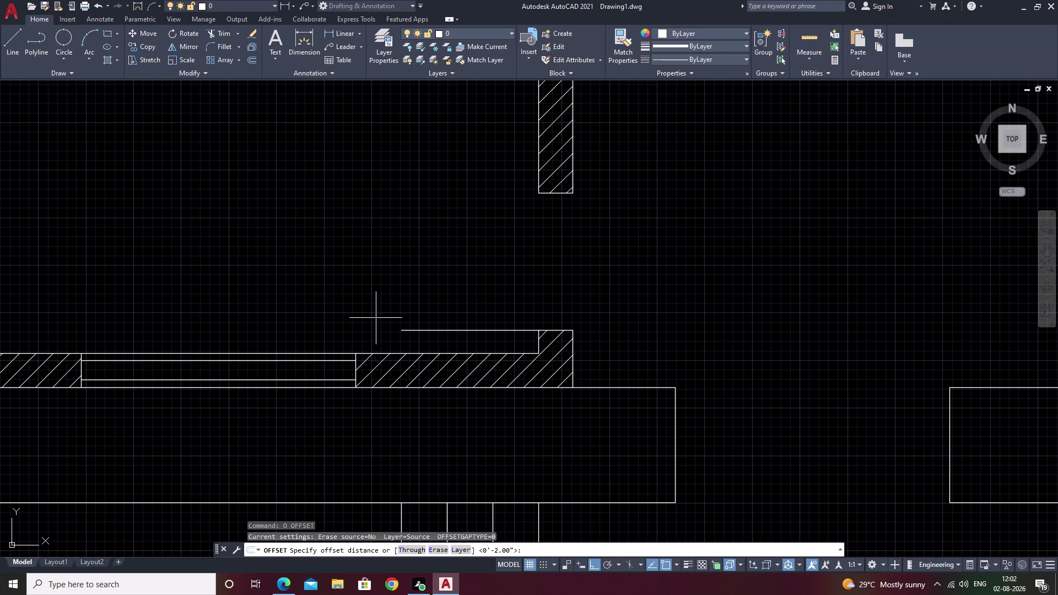
key(space)
click(450, 330)
click(461, 296)
key(Escape)
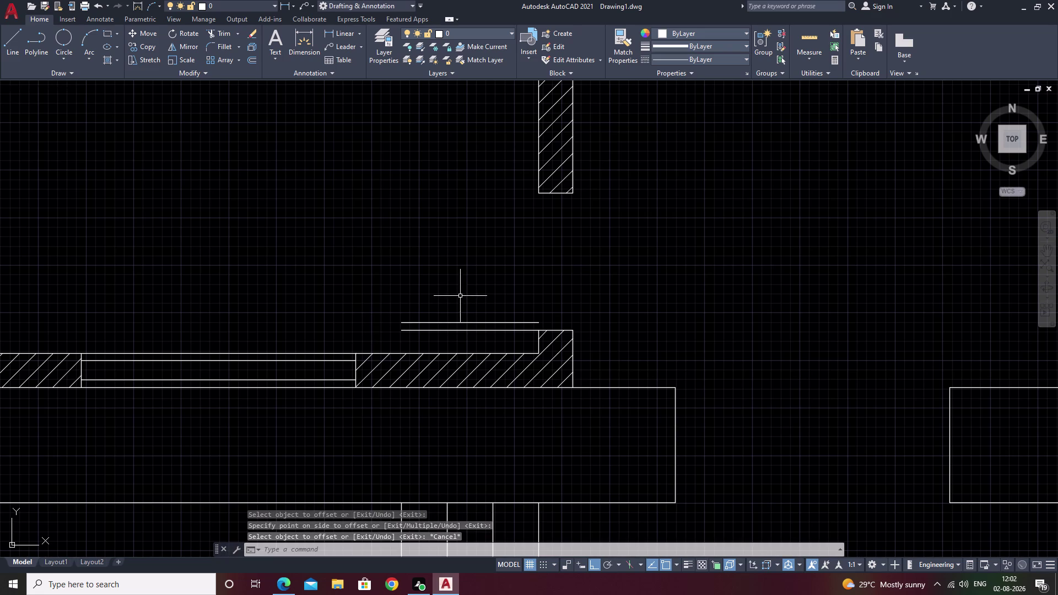
Draw a 3-point swing arc from the leaf's end to the wall corner, then erase the extra line.
click(93, 34)
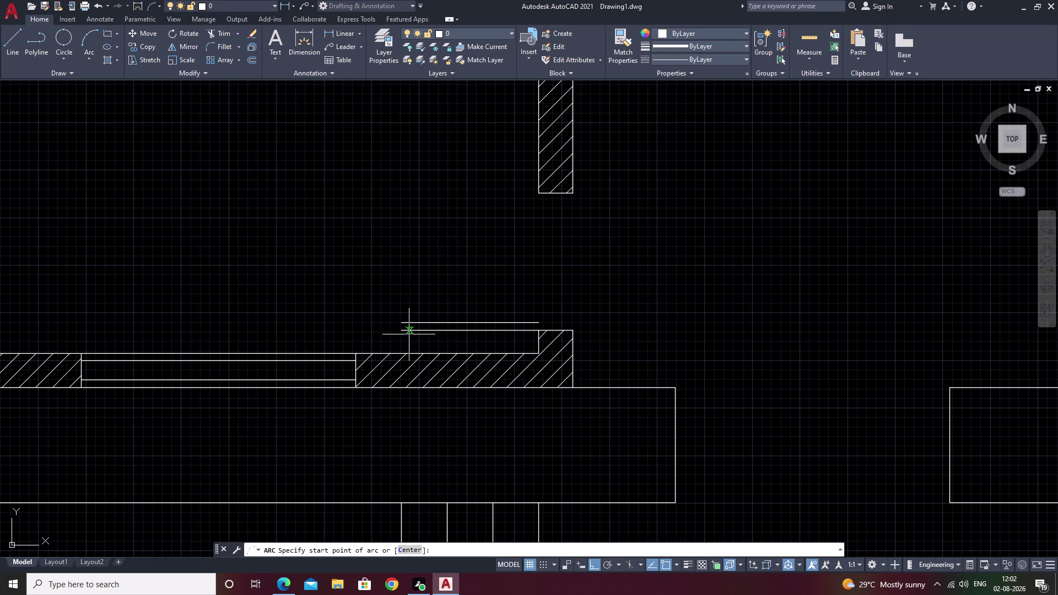
click(401, 329)
click(400, 319)
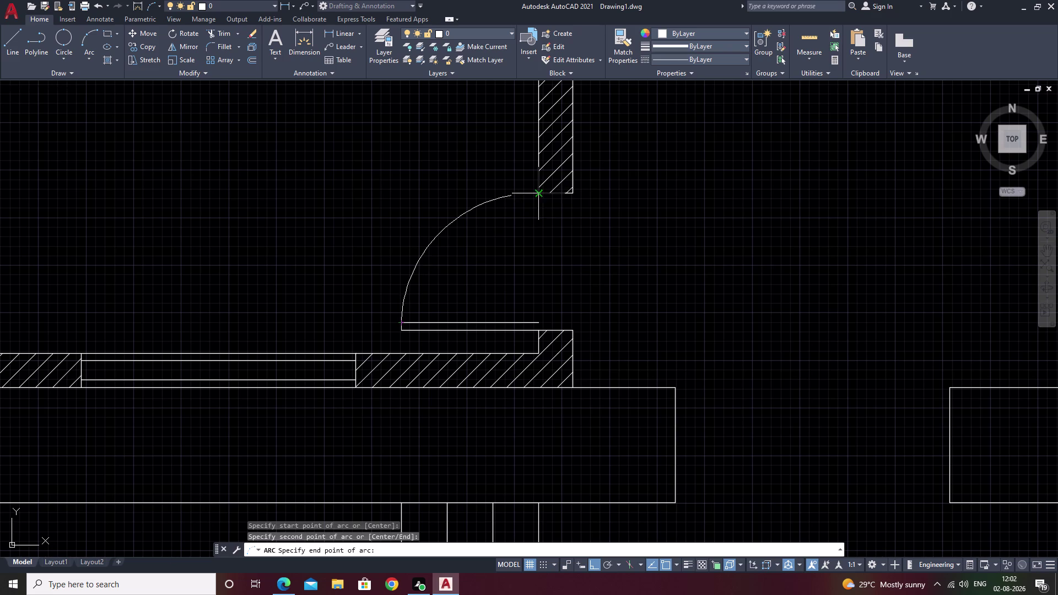
click(538, 194)
key(Escape)
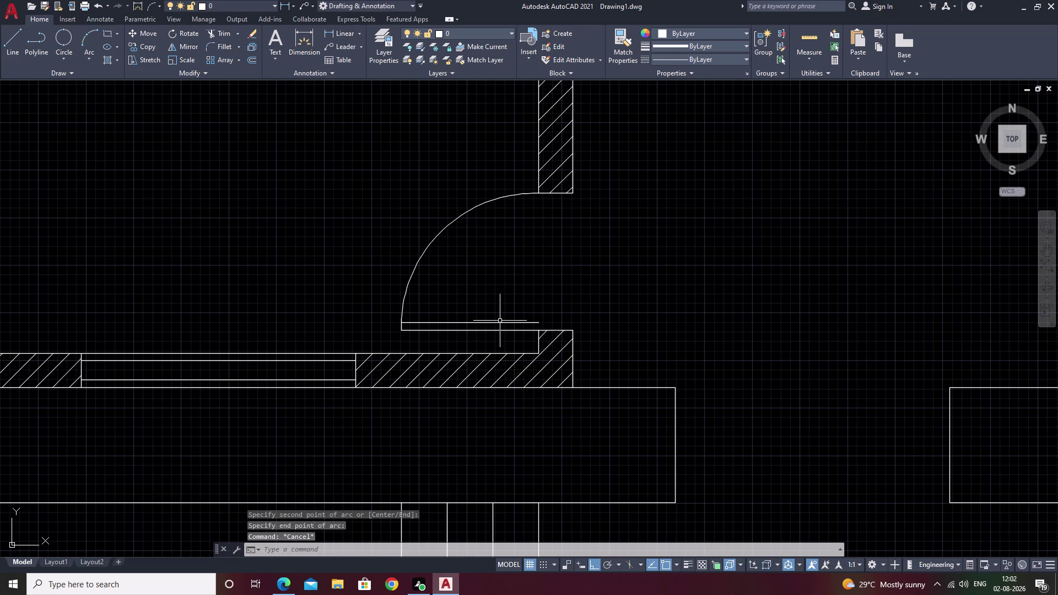
click(500, 322)
text(e)
key(space)
Select the door beside the stairs and begin a move, then cancel it.
scroll(down, 3)
scroll(down, 3)
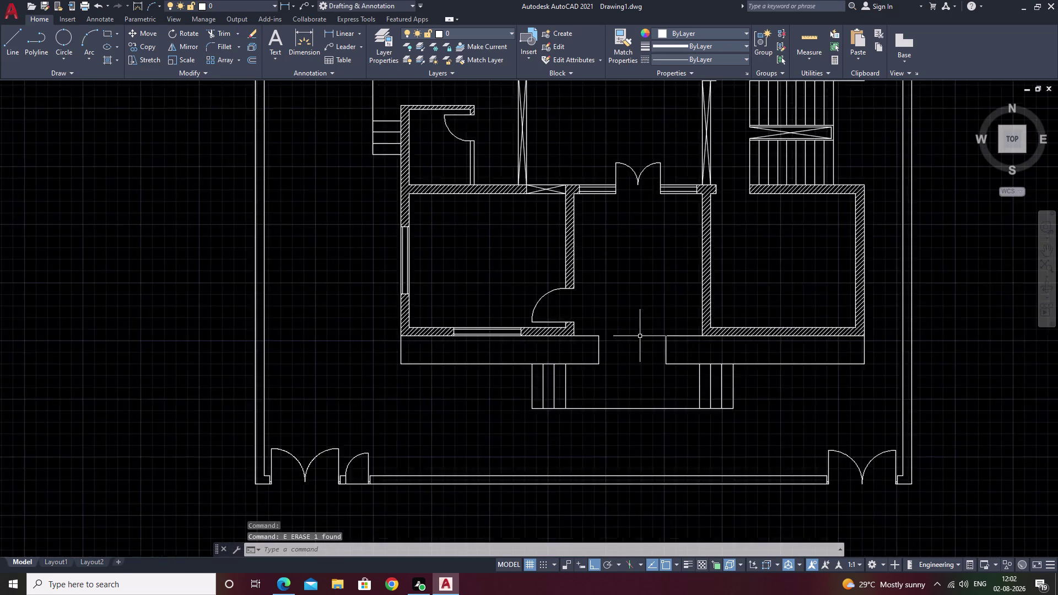
middle_drag(641, 350, 528, 416)
middle_drag(597, 357, 564, 371)
scroll(up, 3)
scroll(down, 3)
middle_drag(542, 255, 524, 351)
scroll(up, 3)
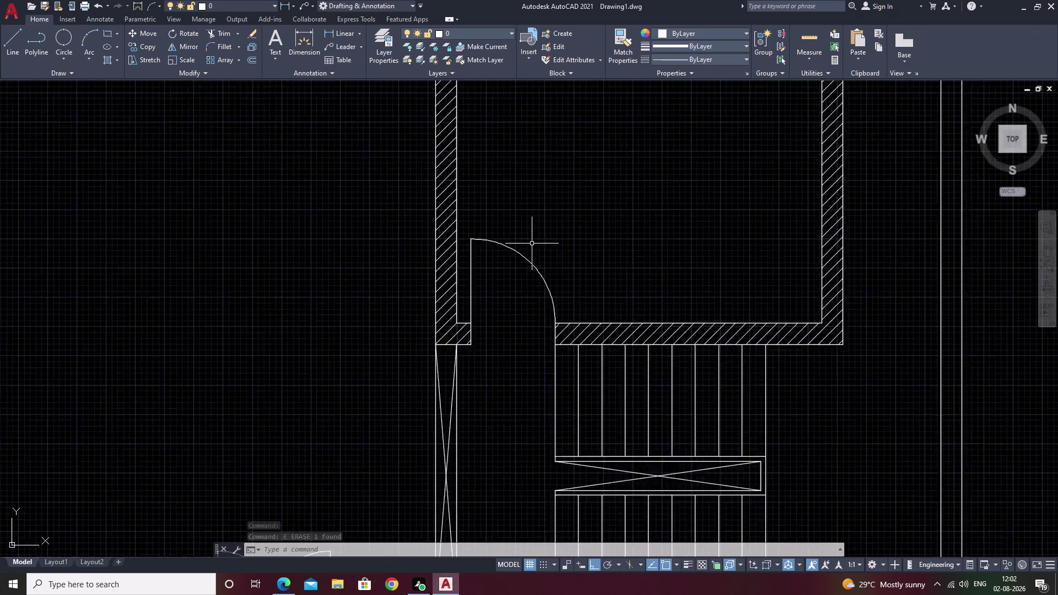
drag(534, 244, 429, 304)
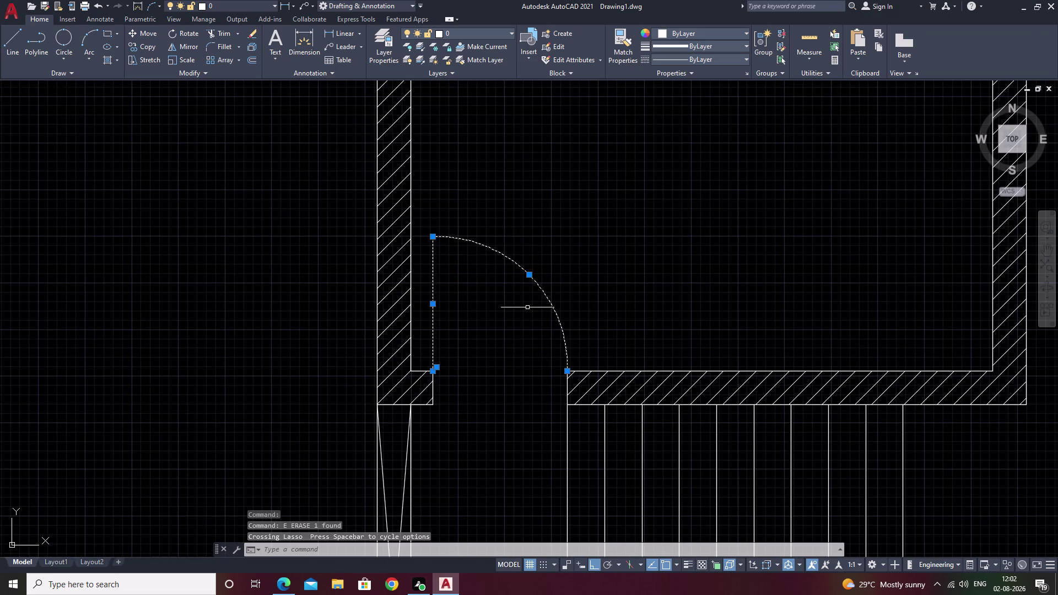
text(m)
key(space)
double_click(430, 369)
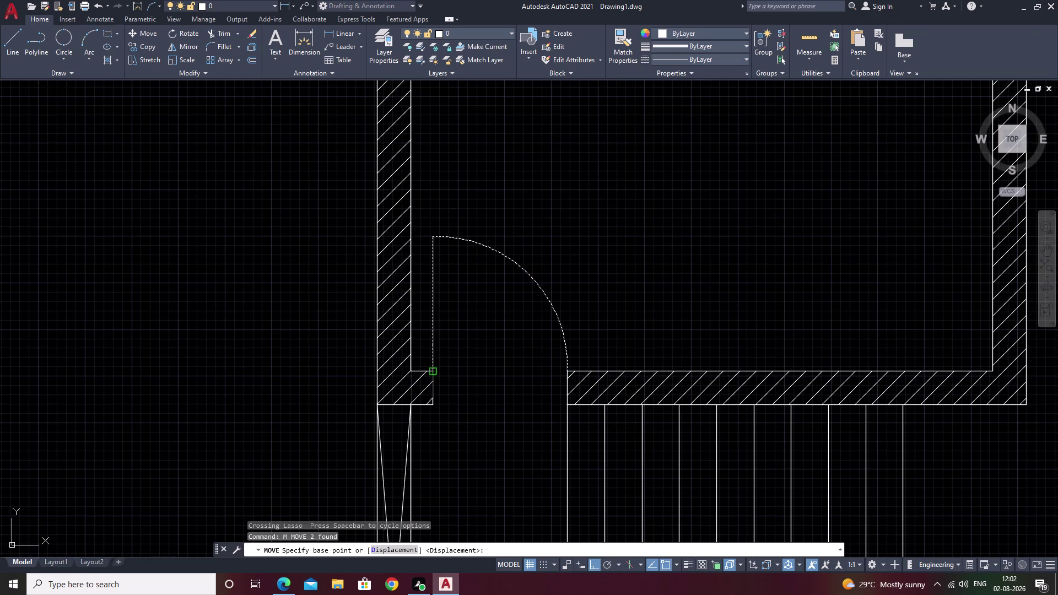
key(Escape)
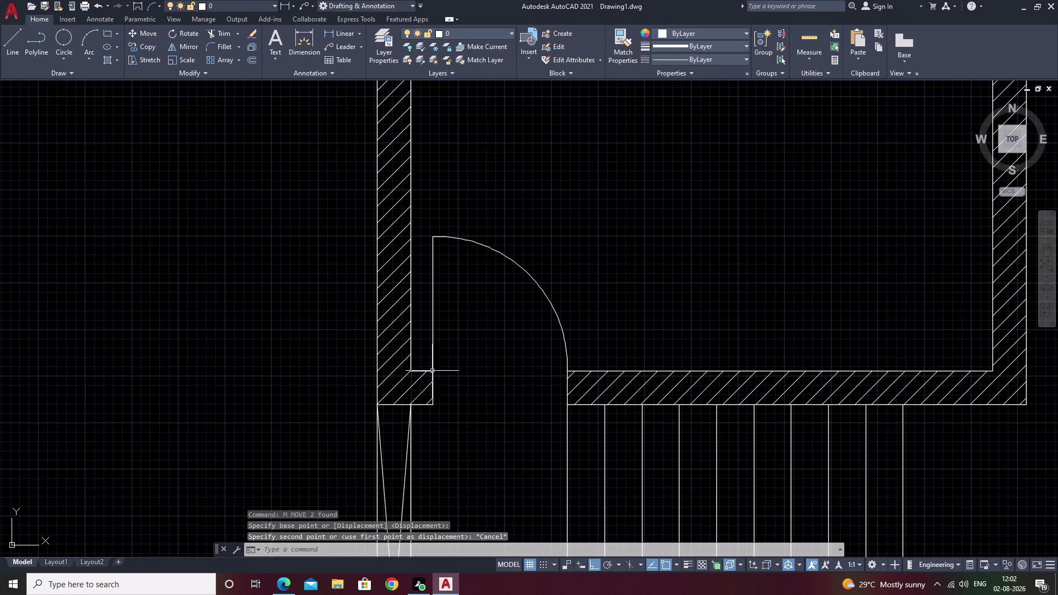
Copy the stair door from its lower corner to beside the wall below the stairs.
drag(556, 263, 426, 322)
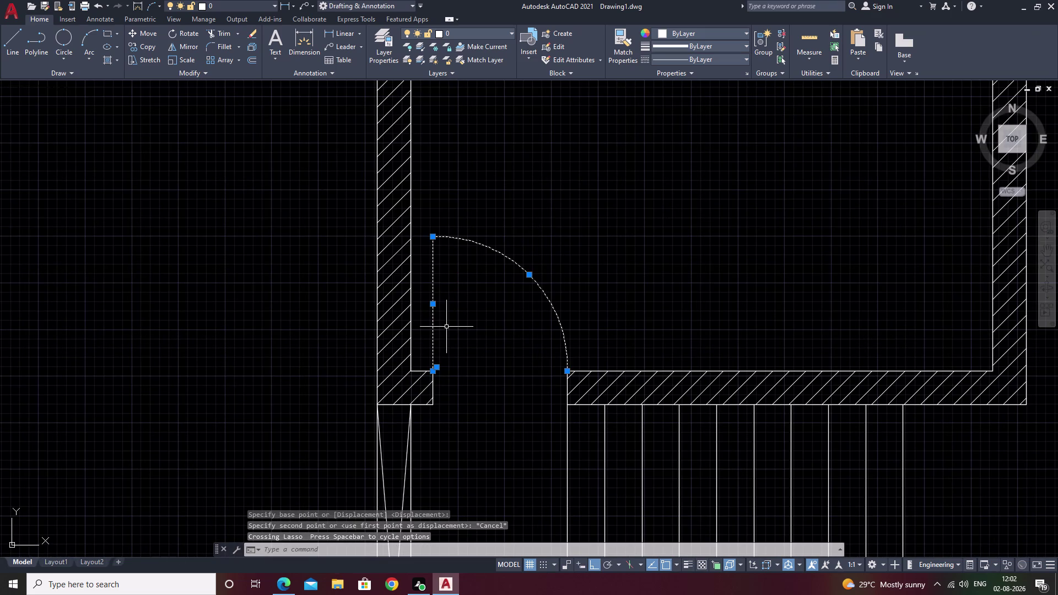
text(co)
key(space)
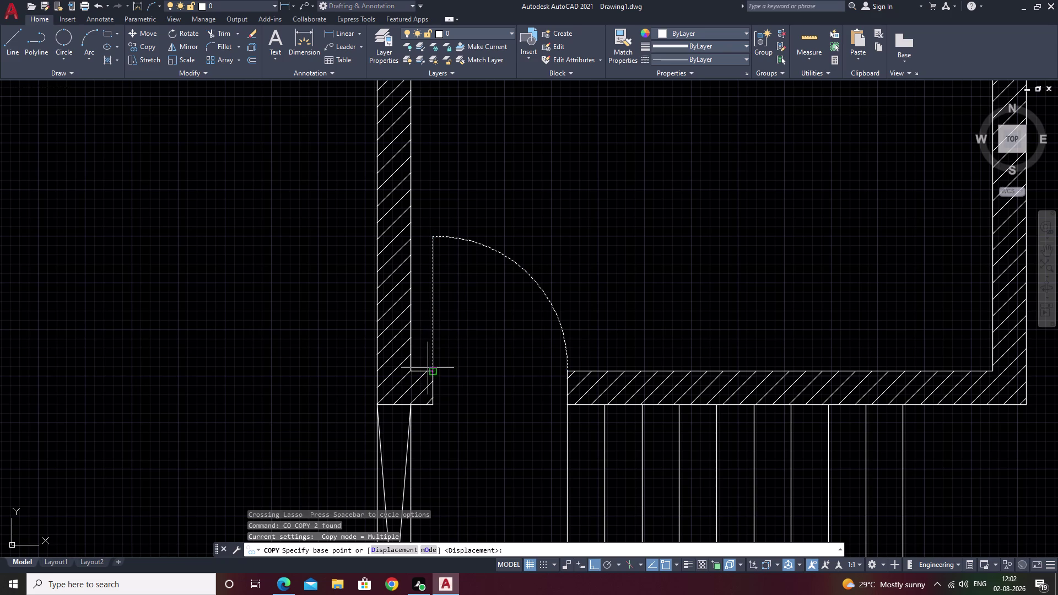
click(433, 373)
scroll(down, 3)
middle_drag(466, 432, 542, 226)
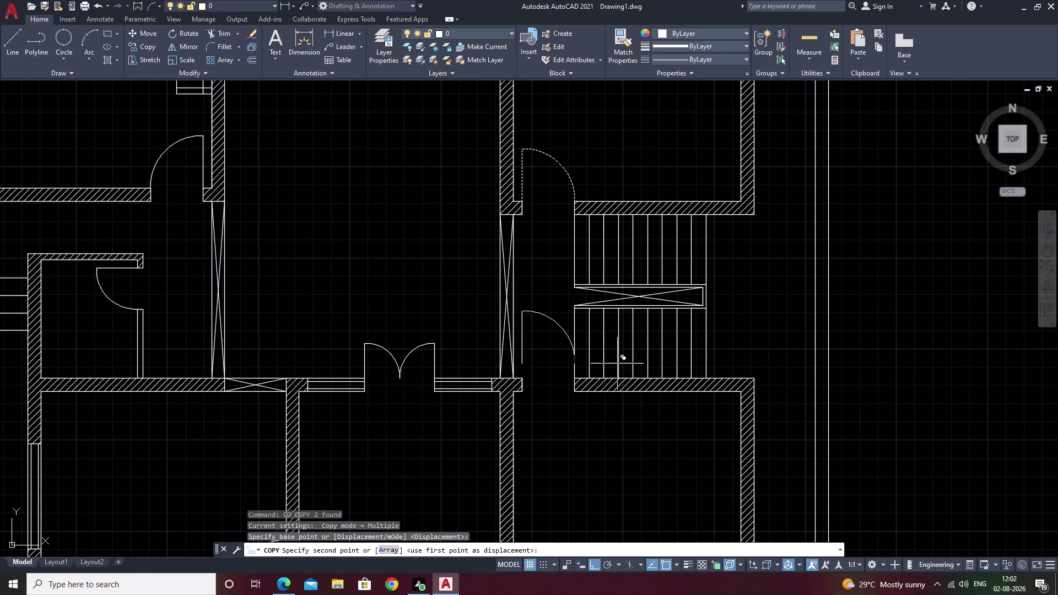
scroll(up, 3)
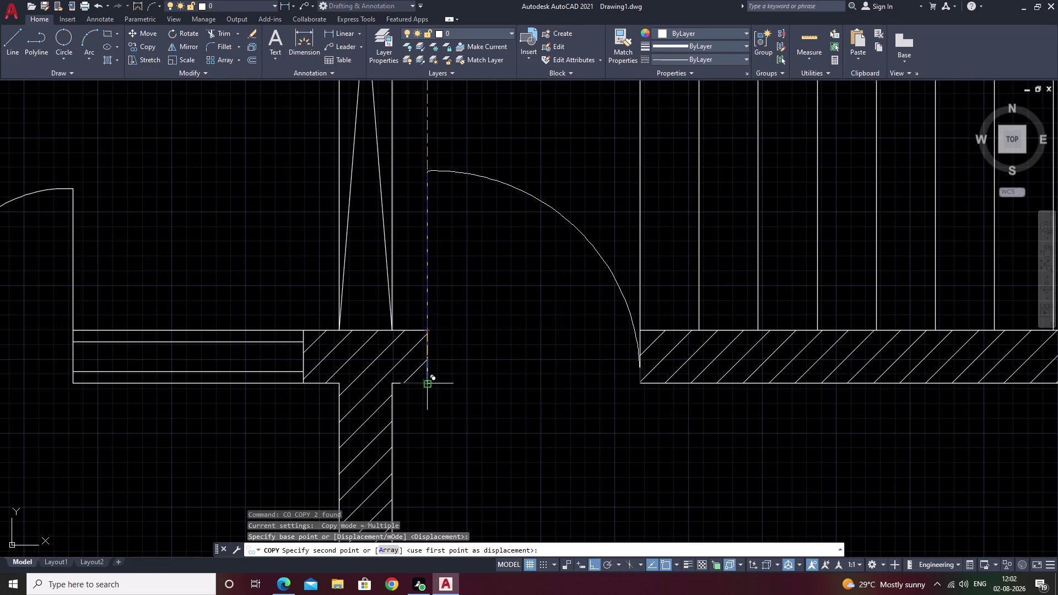
middle_drag(725, 470, 726, 332)
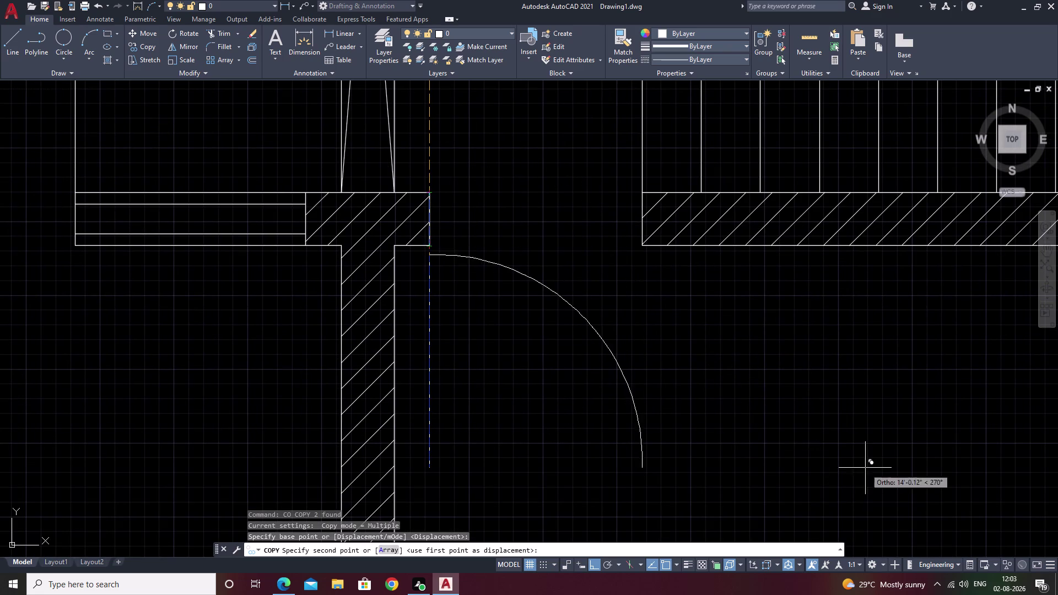
middle_click(839, 437)
middle_drag(829, 446, 826, 406)
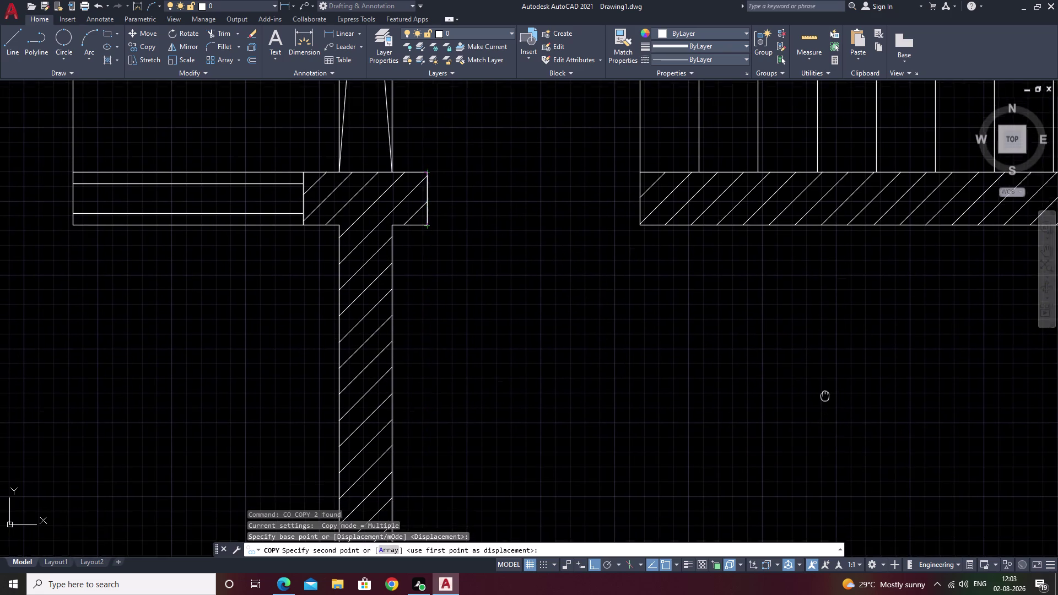
middle_drag(826, 406, 827, 256)
click(840, 359)
Mirror the copied door across a horizontal line, deleting the original.
key(Escape)
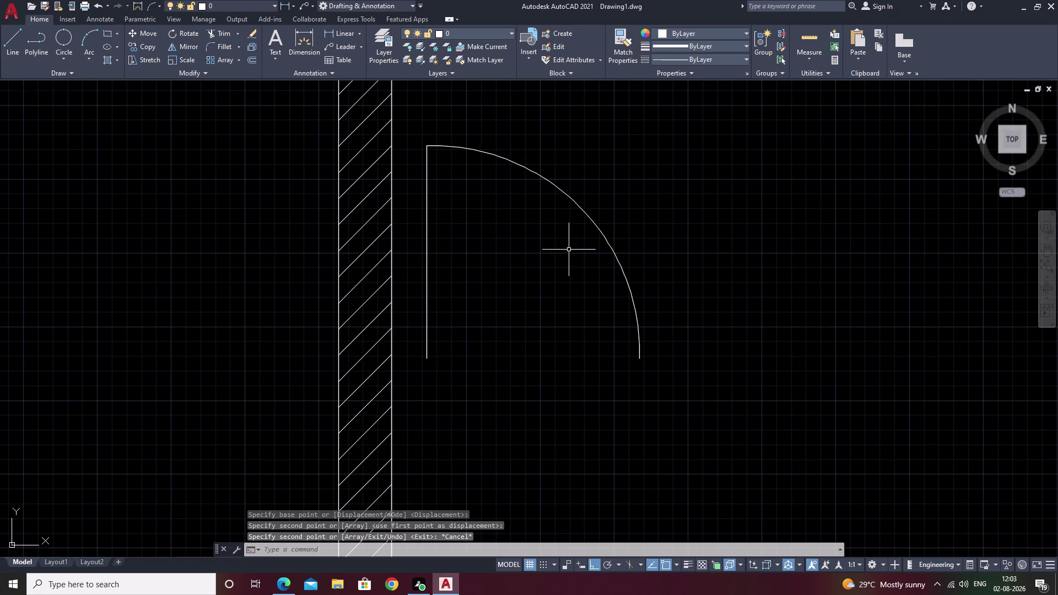
drag(617, 207, 428, 312)
drag(427, 312, 423, 323)
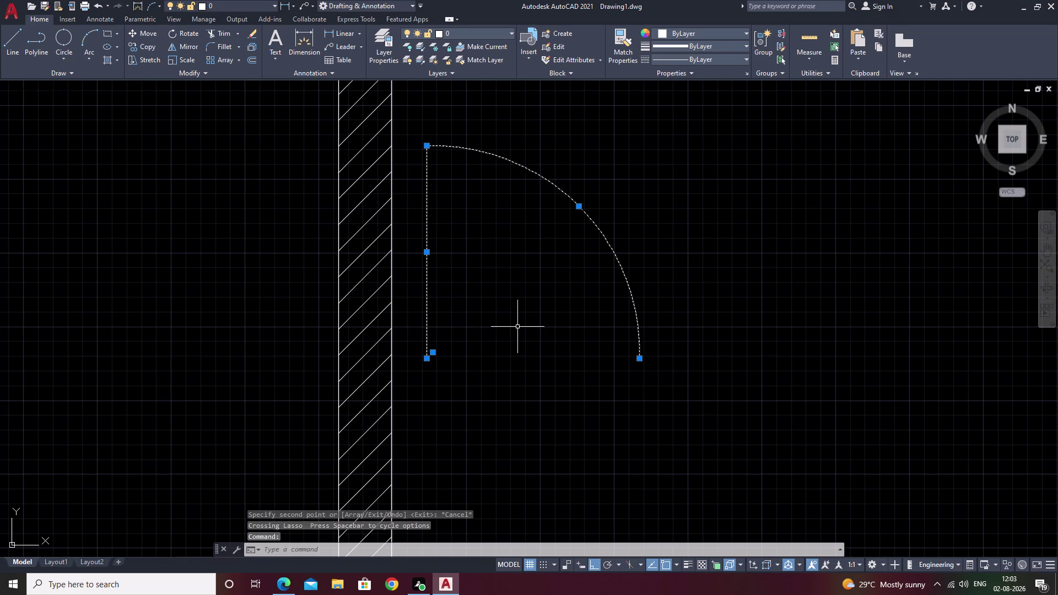
text(mi)
key(space)
click(428, 362)
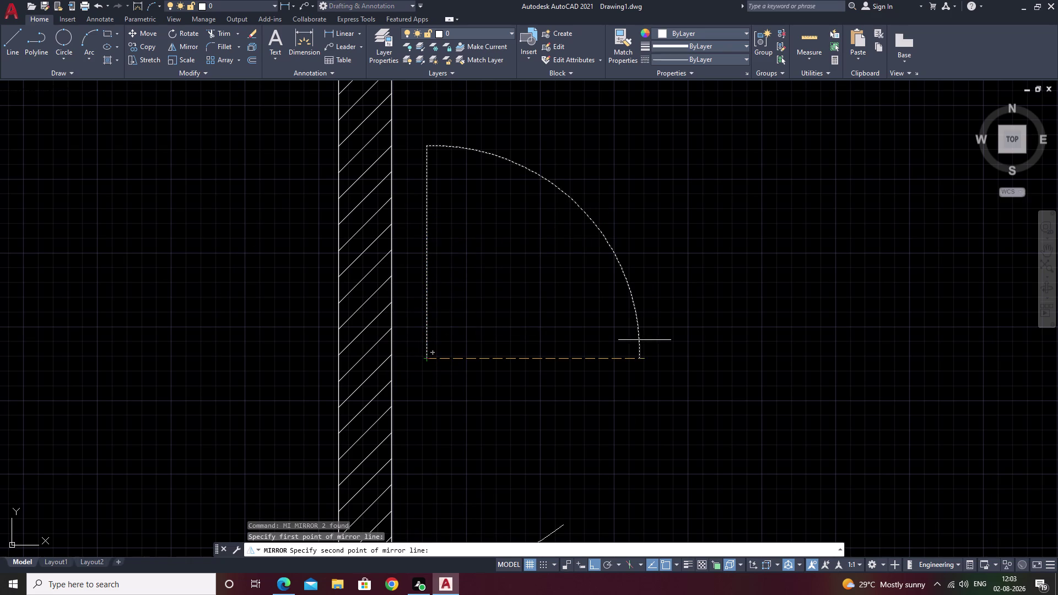
click(605, 385)
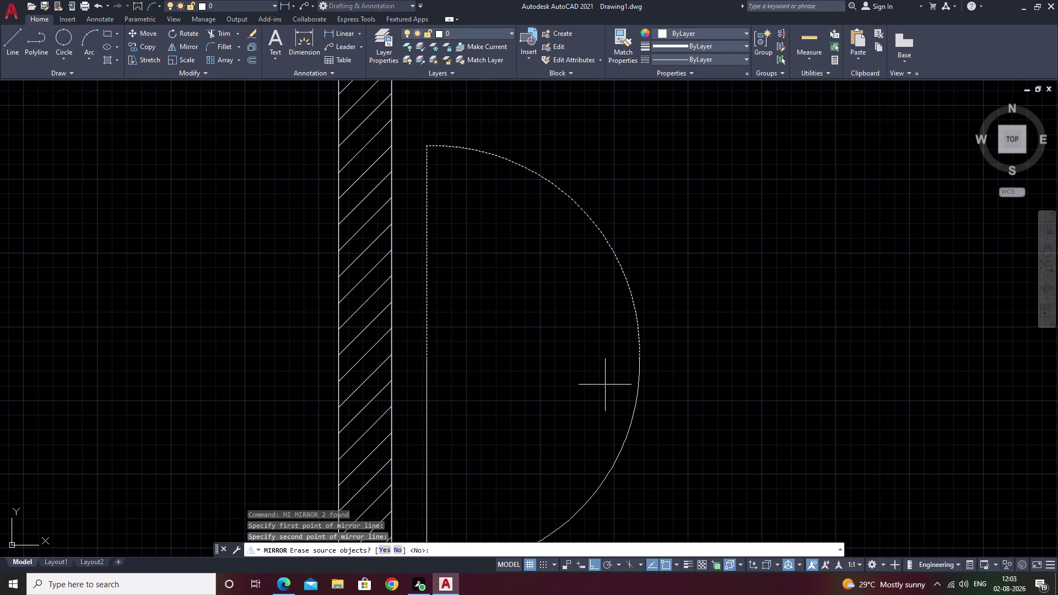
text(y)
key(space)
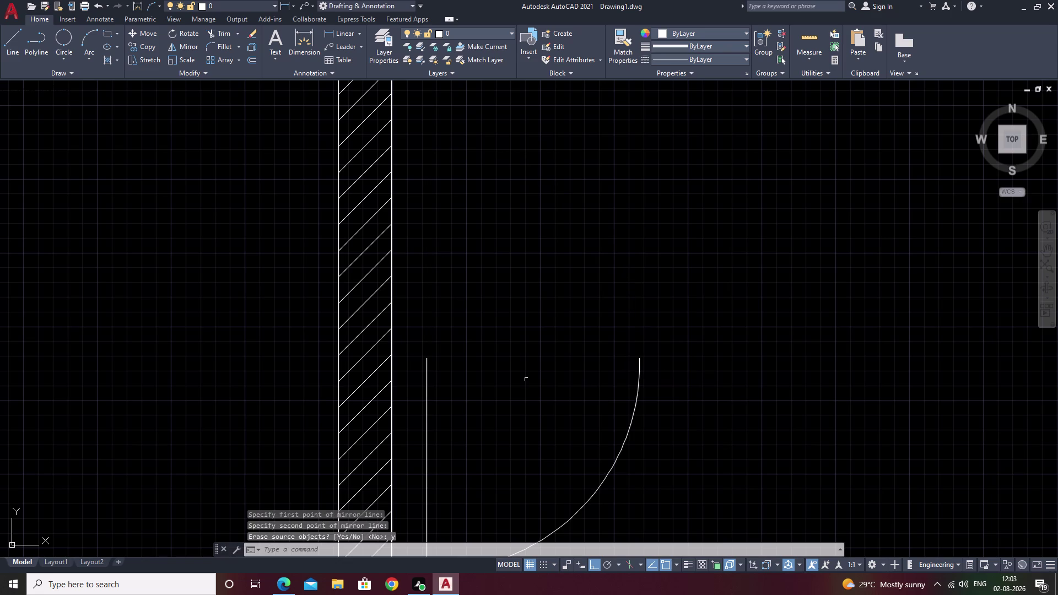
Select the flipped door's swing arc and straight leaf.
drag(745, 402, 696, 405)
drag(686, 406, 552, 425)
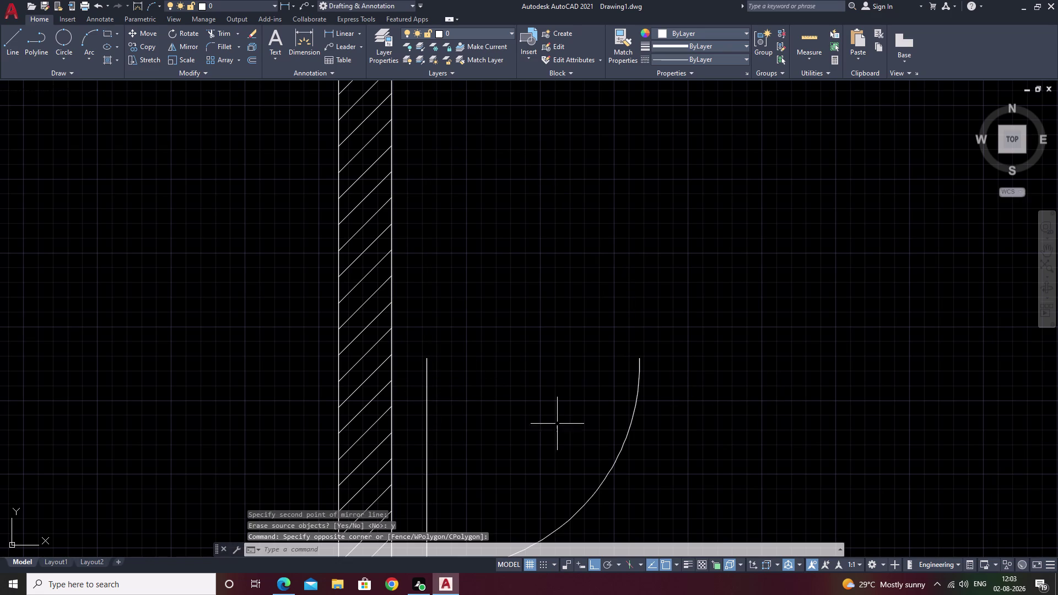
drag(553, 425, 509, 432)
middle_drag(660, 422, 726, 312)
drag(784, 342, 500, 395)
drag(501, 394, 493, 395)
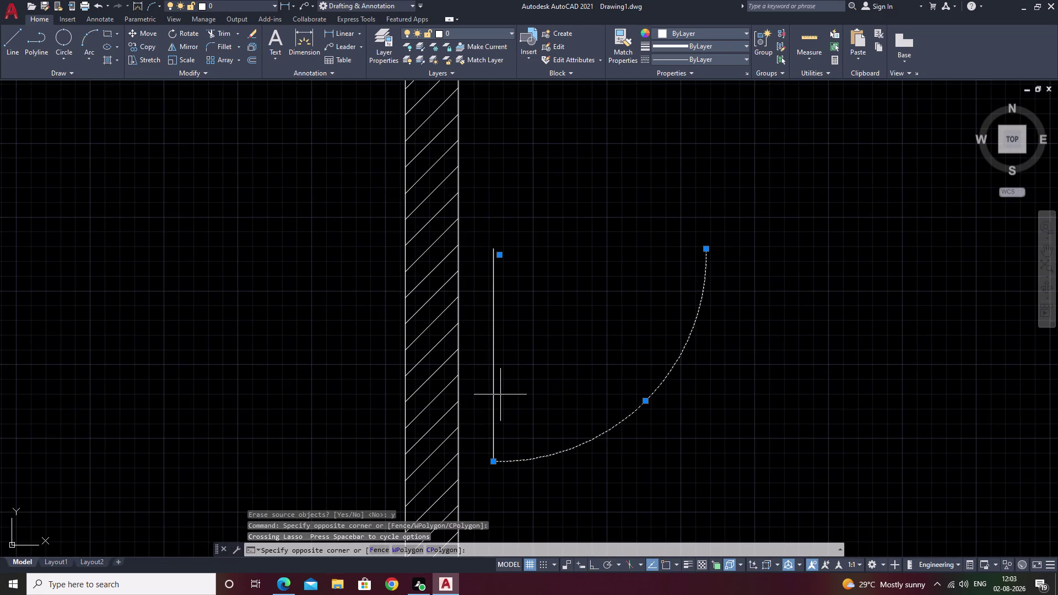
drag(492, 395, 490, 395)
click(488, 324)
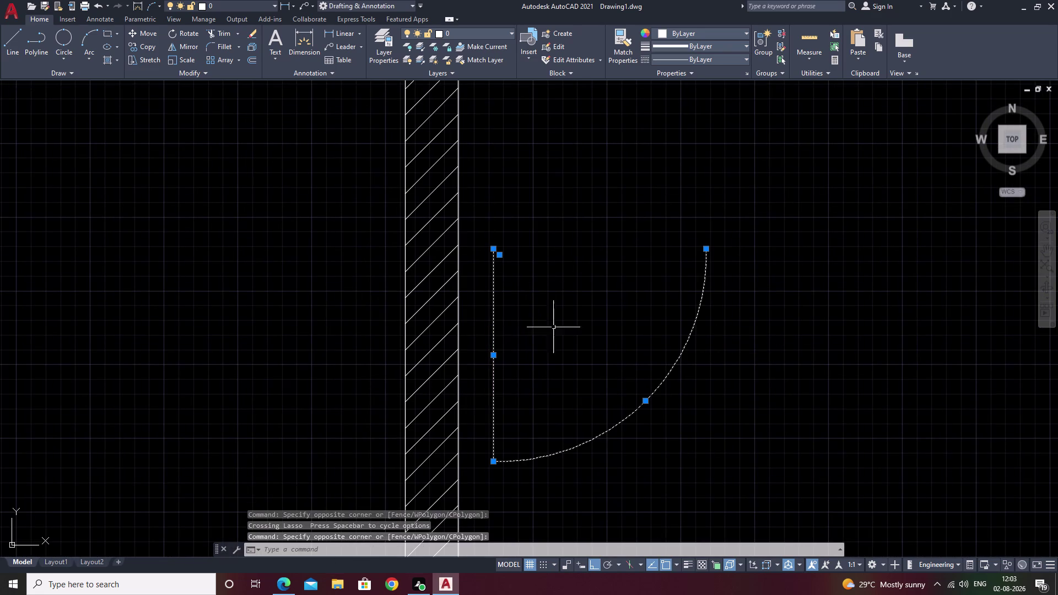
Move the flipped door from its top corner against the wall below the staircase.
text(m)
key(space)
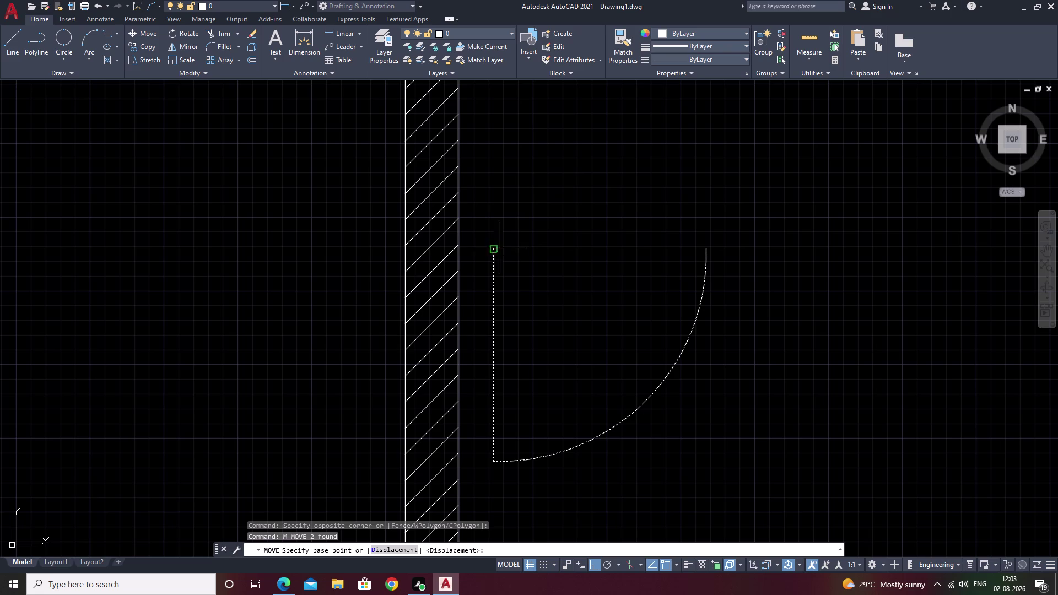
click(491, 250)
scroll(down, 3)
middle_drag(659, 220, 628, 327)
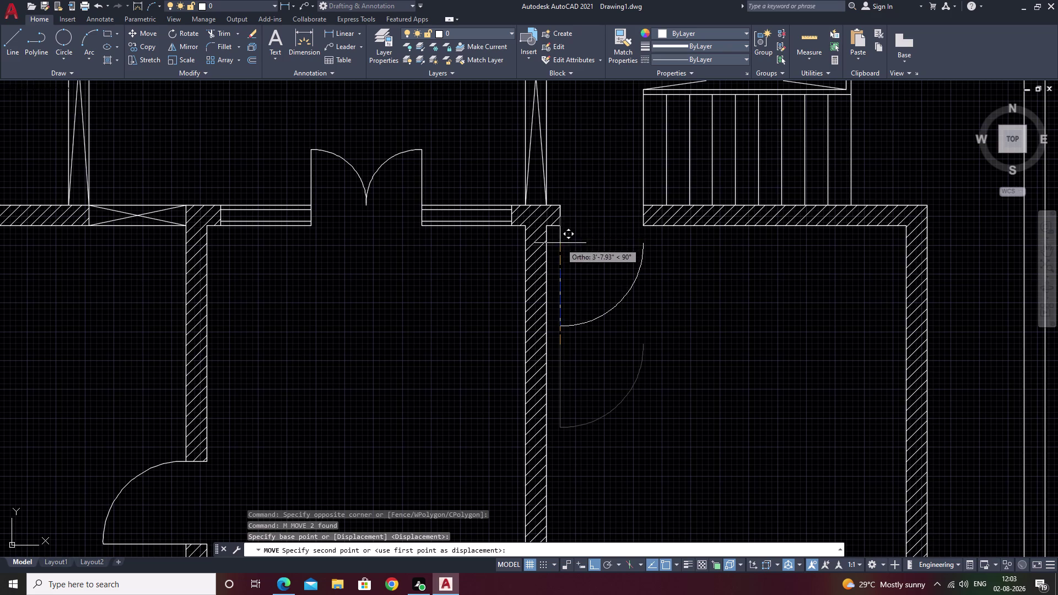
scroll(up, 3)
click(556, 206)
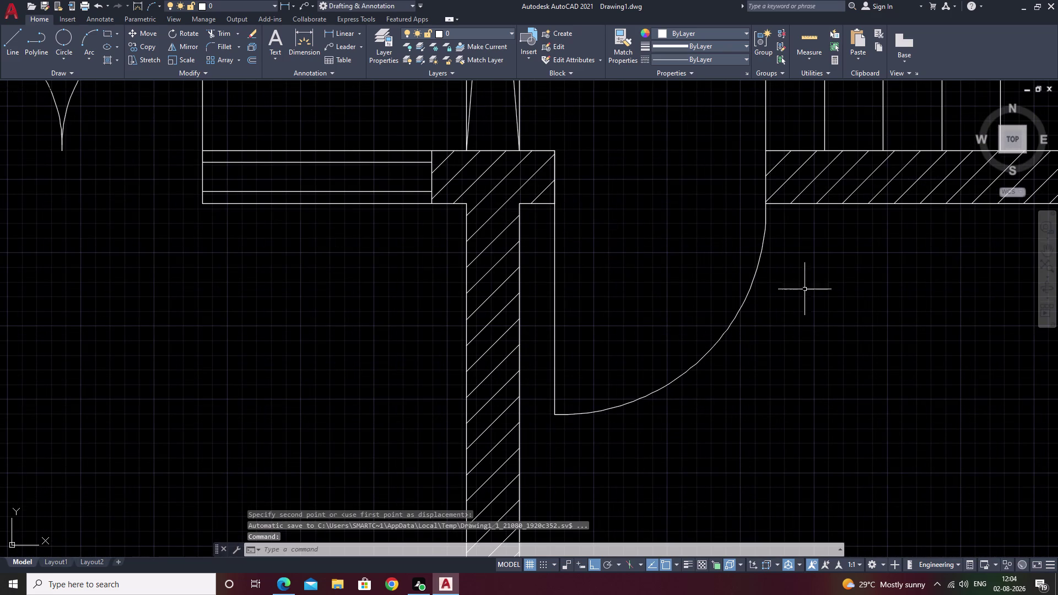
key(Escape)
scroll(down, 3)
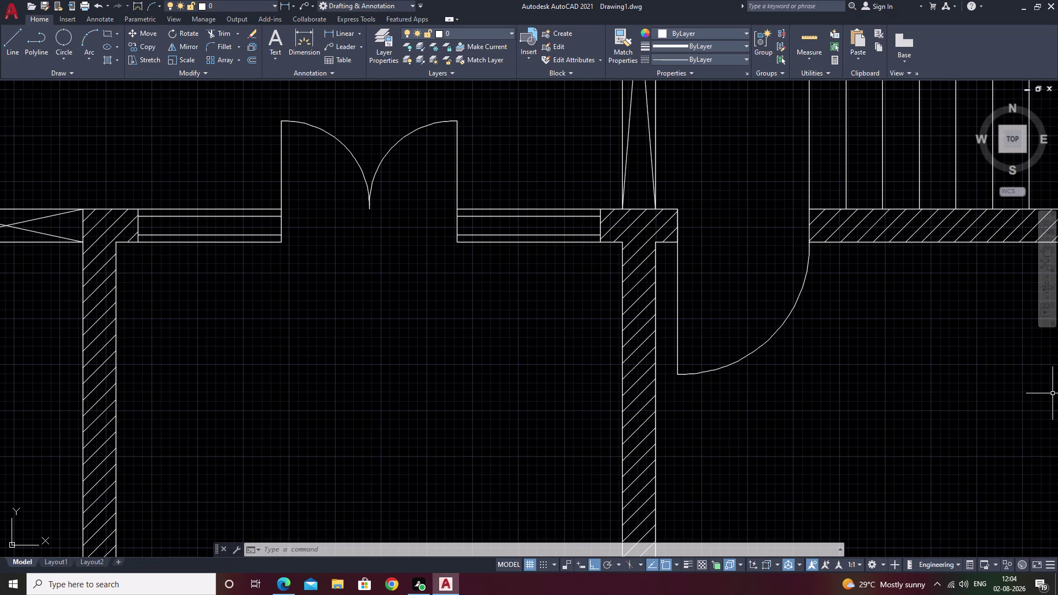
scroll(down, 3)
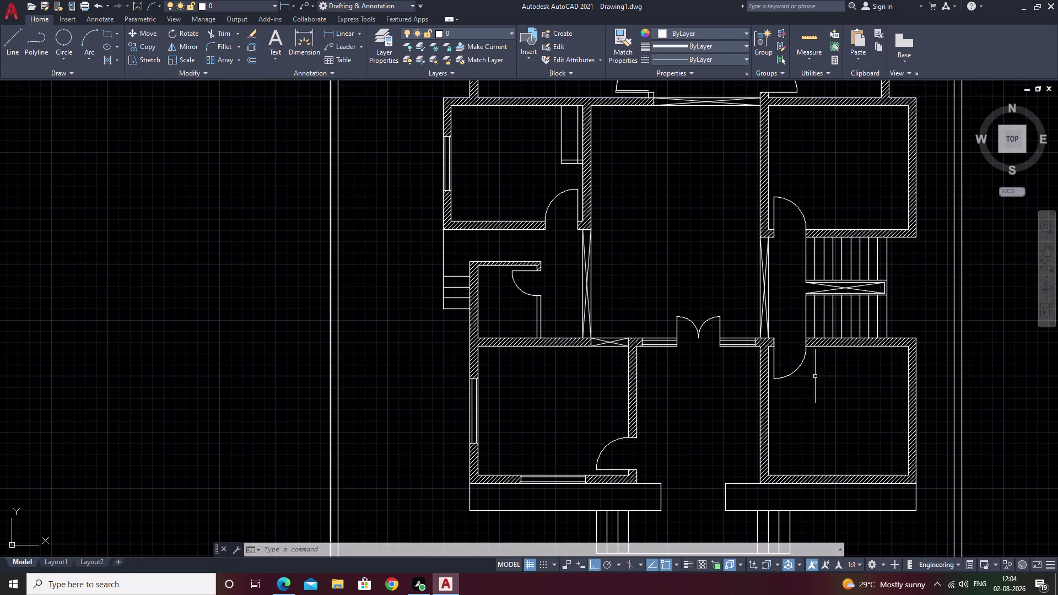
Erase the three stray door arcs to the right of the floor plan.
middle_drag(839, 394, 699, 462)
scroll(down, 3)
middle_drag(595, 287, 574, 342)
scroll(down, 3)
middle_drag(846, 367, 800, 315)
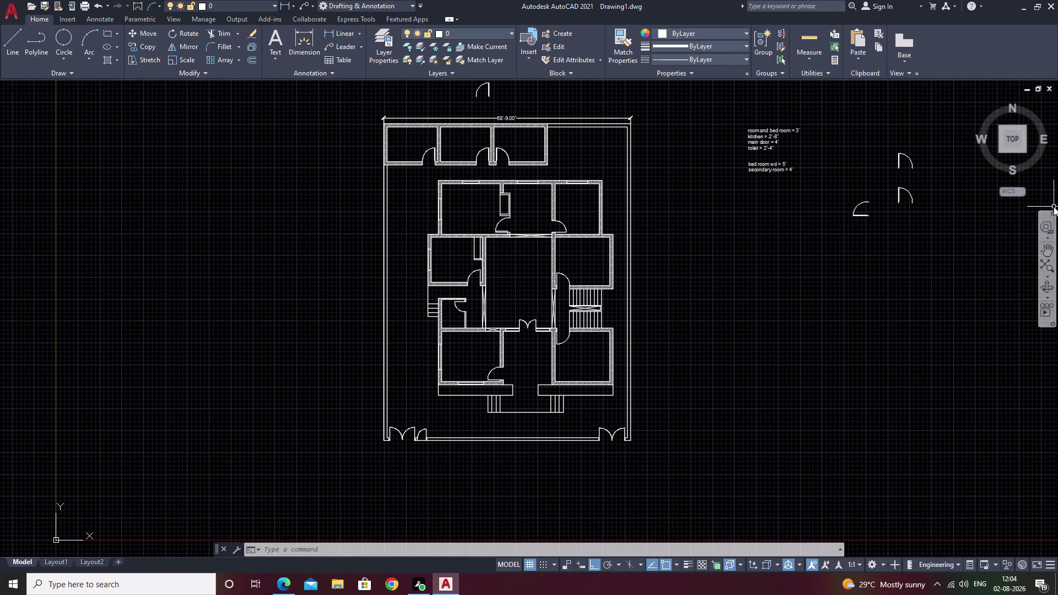
drag(924, 145, 964, 294)
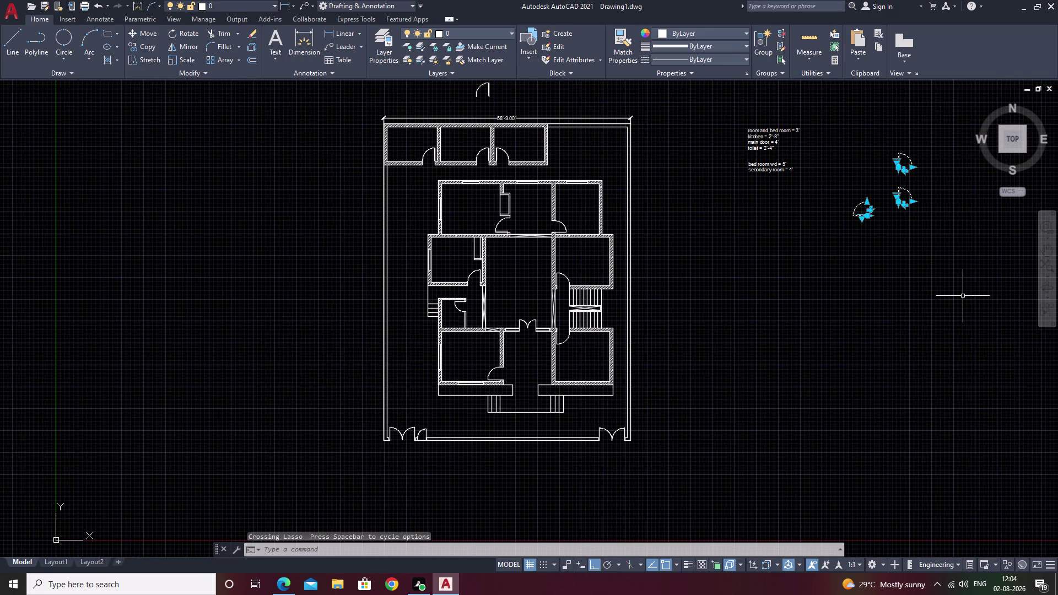
text(e)
key(space)
Erase the stray door arc above the plan and recentre the view on the plan.
scroll(down, 3)
scroll(up, 3)
drag(674, 145, 669, 146)
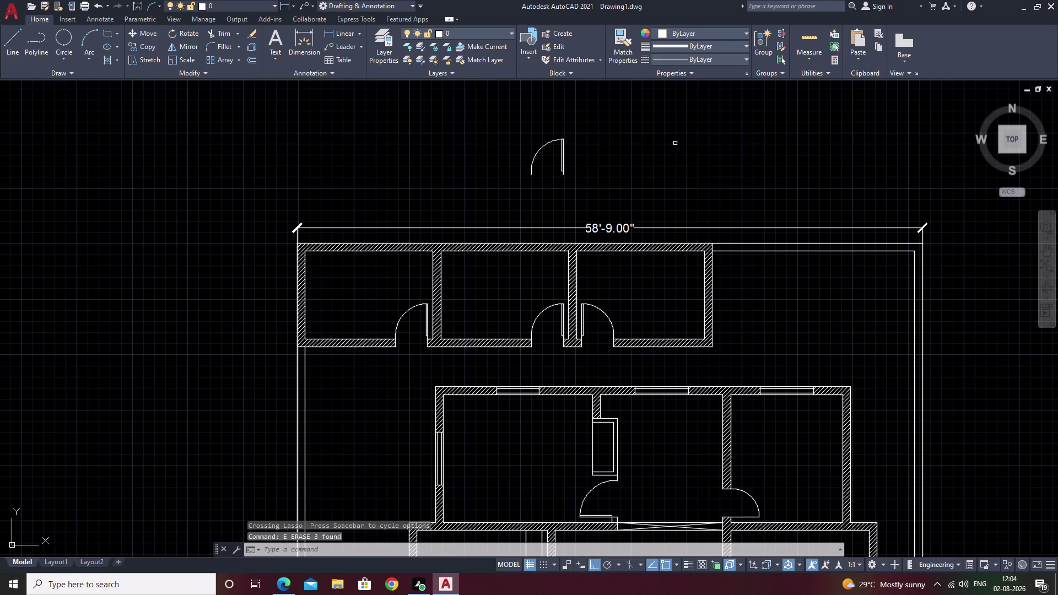
drag(669, 147, 380, 145)
text(e)
key(space)
middle_drag(834, 370, 767, 145)
middle_drag(793, 275, 786, 181)
scroll(down, 3)
middle_drag(915, 366, 899, 293)
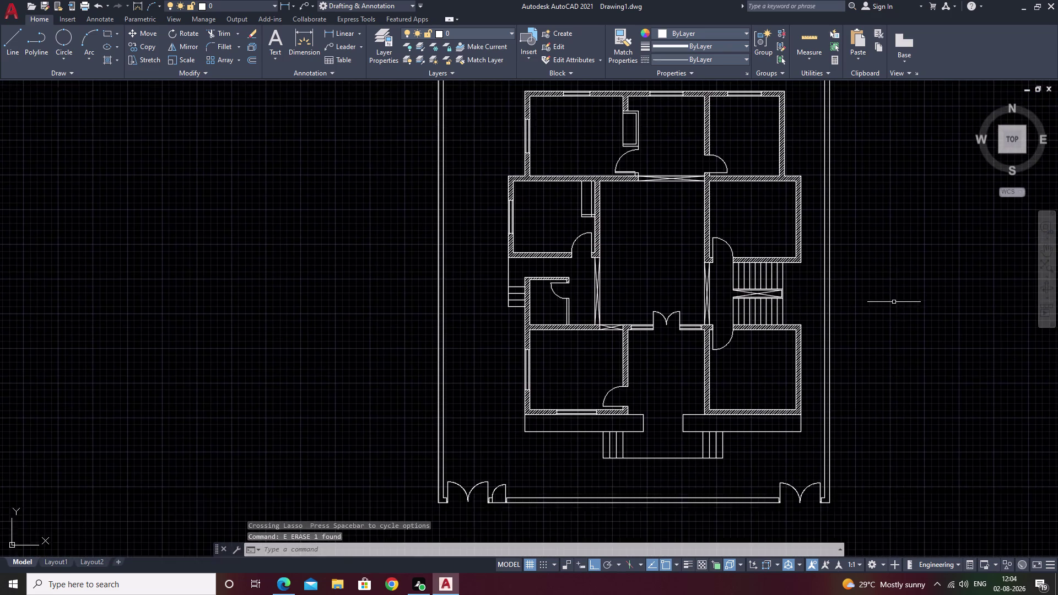
scroll(down, 3)
middle_drag(891, 320, 759, 363)
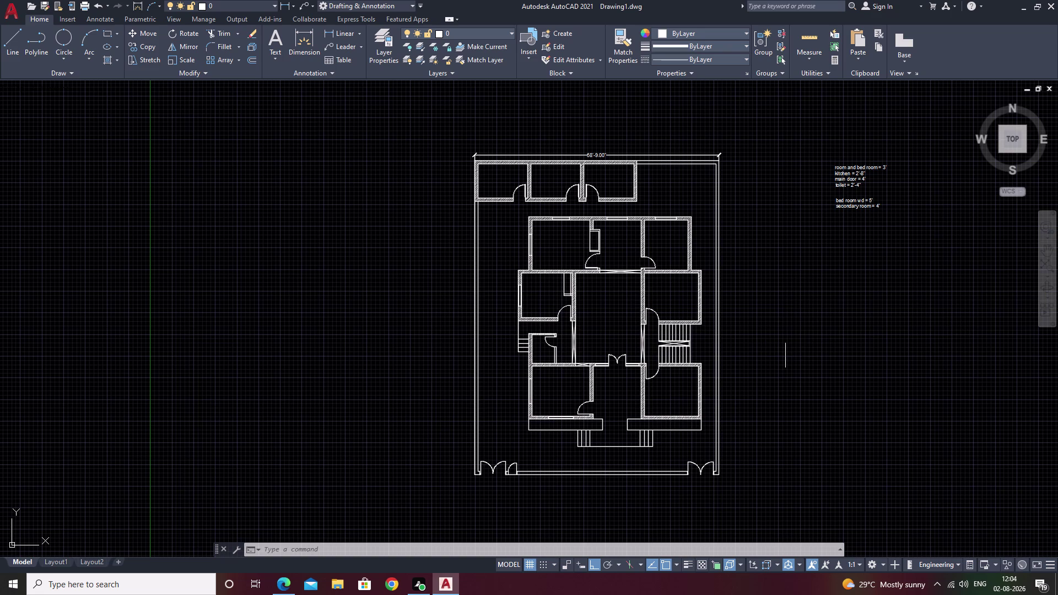
key(ctrl+2)
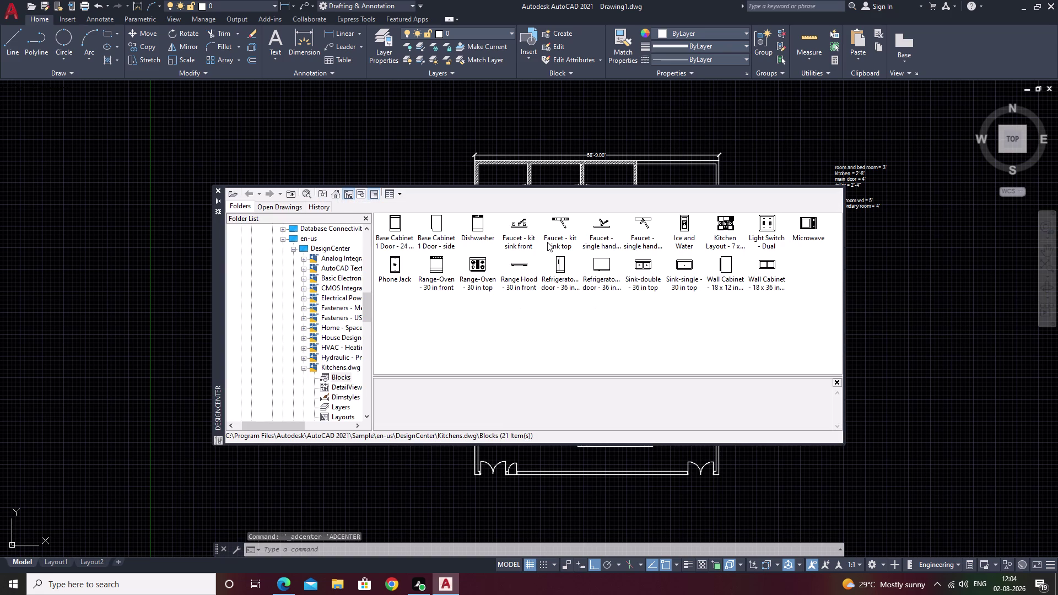
From Home - Space Planner's blocks, place a roundback sofa right of the plan.
double_click(328, 329)
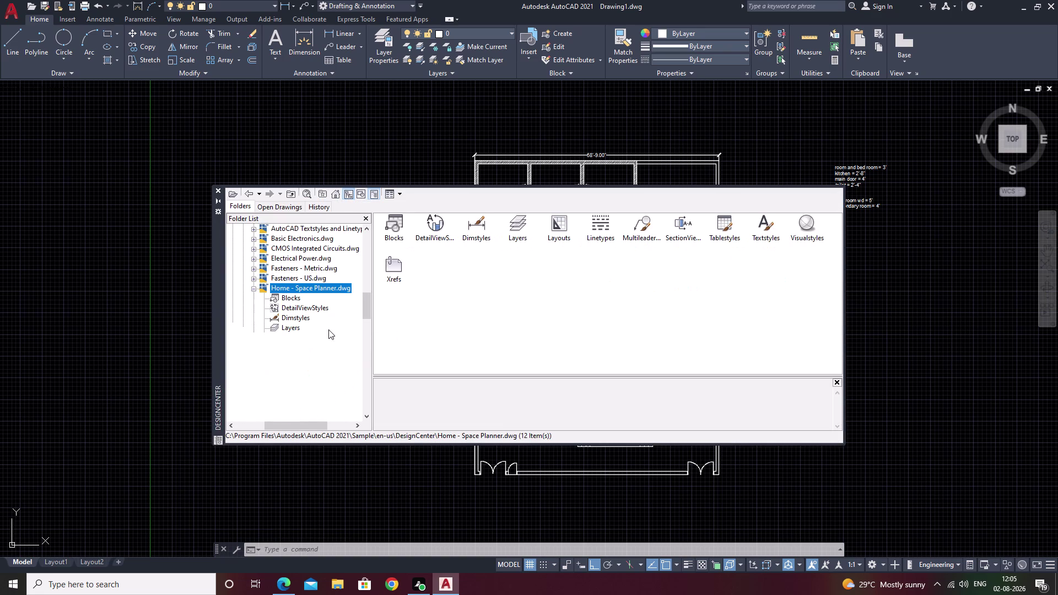
double_click(390, 224)
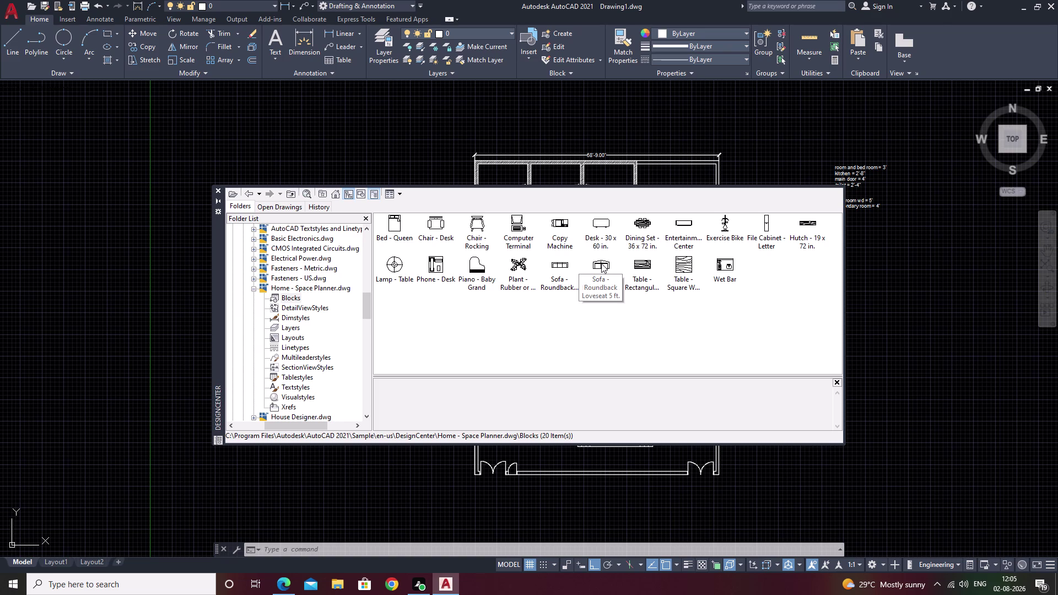
drag(565, 267, 932, 324)
click(955, 324)
right_click(955, 324)
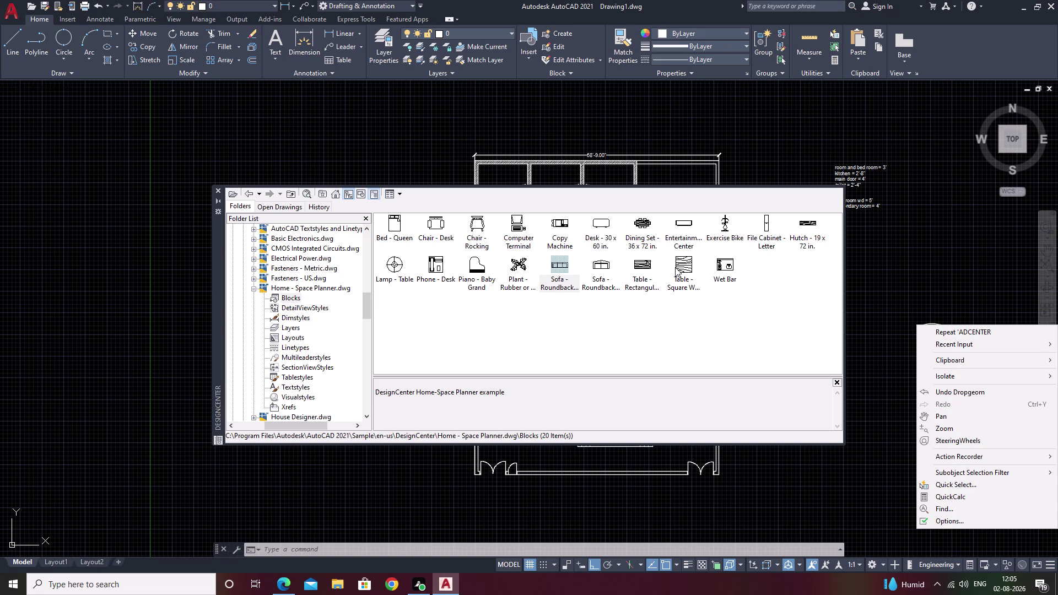
Place the rectangular table block to the right of the plan.
drag(638, 265, 804, 284)
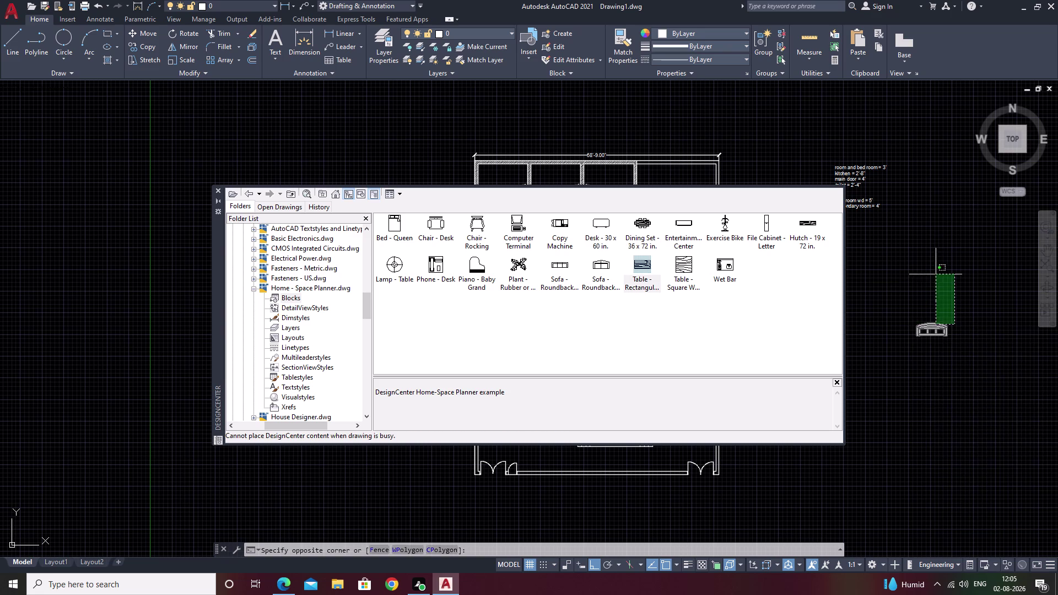
drag(939, 271, 931, 271)
click(636, 265)
click(639, 264)
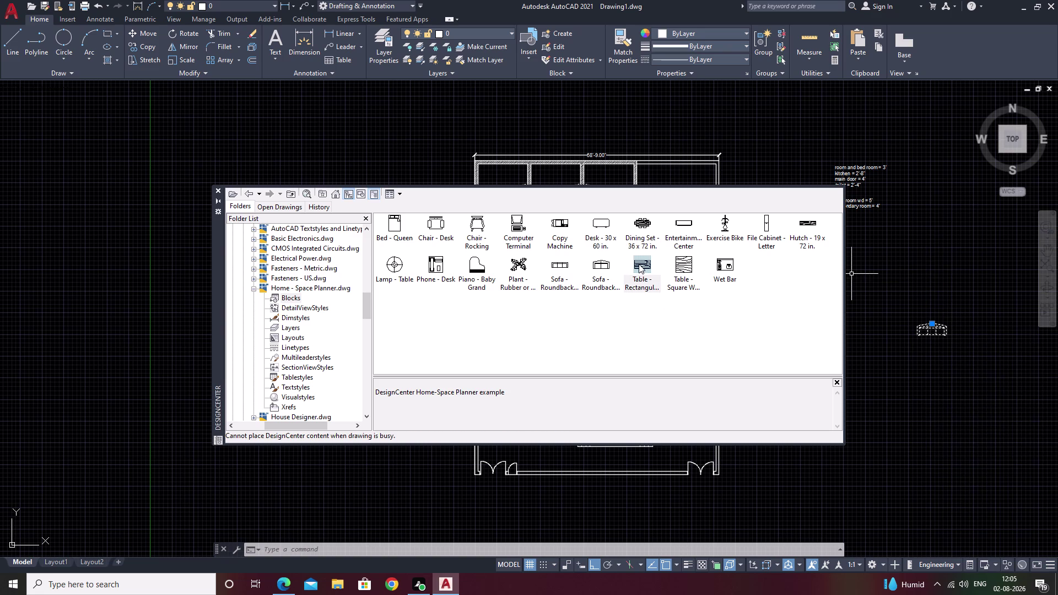
click(656, 272)
drag(647, 264, 957, 277)
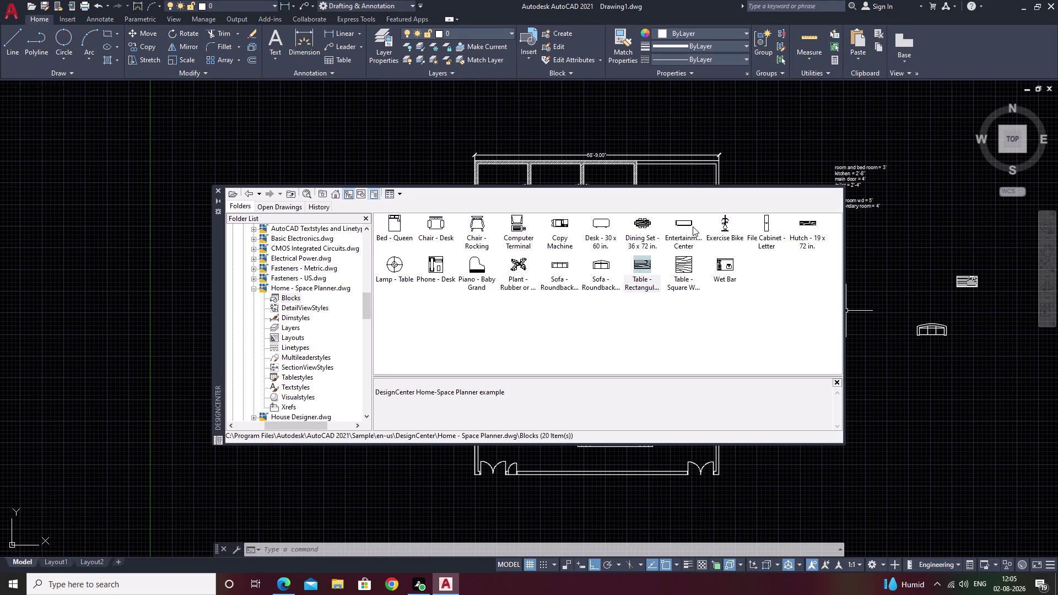
Place the dining set below the sofa and the queen bed left of the table.
drag(641, 223, 934, 411)
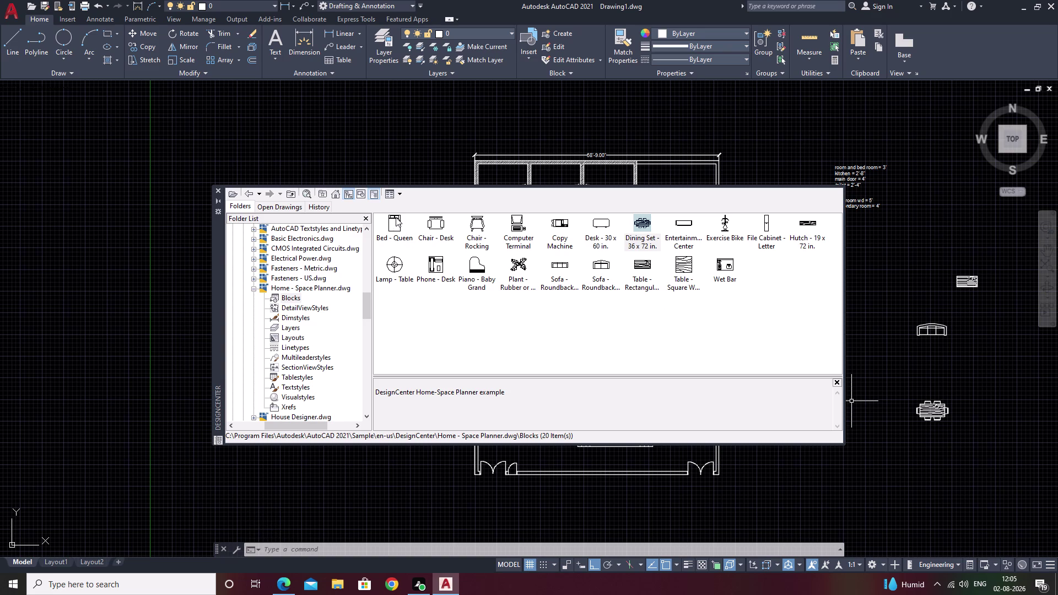
drag(396, 217, 677, 292)
drag(677, 293, 734, 299)
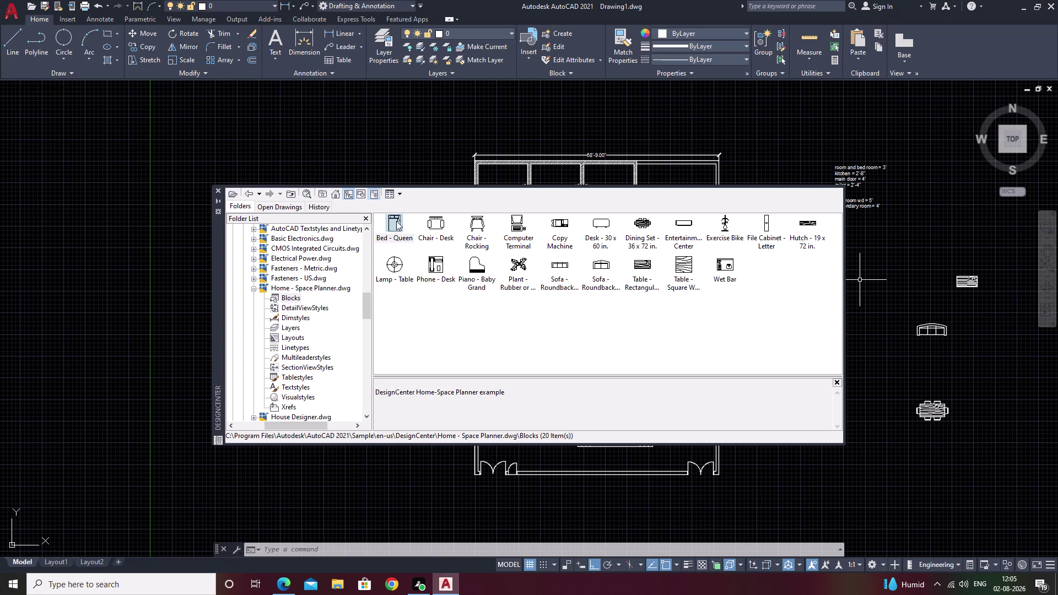
drag(396, 221, 858, 273)
drag(863, 273, 917, 260)
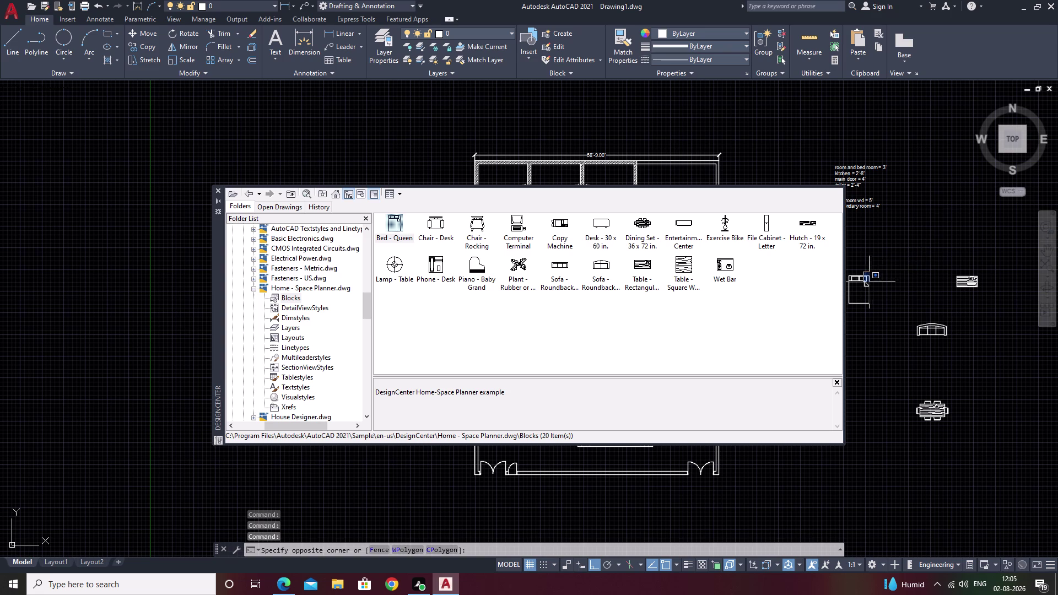
click(897, 249)
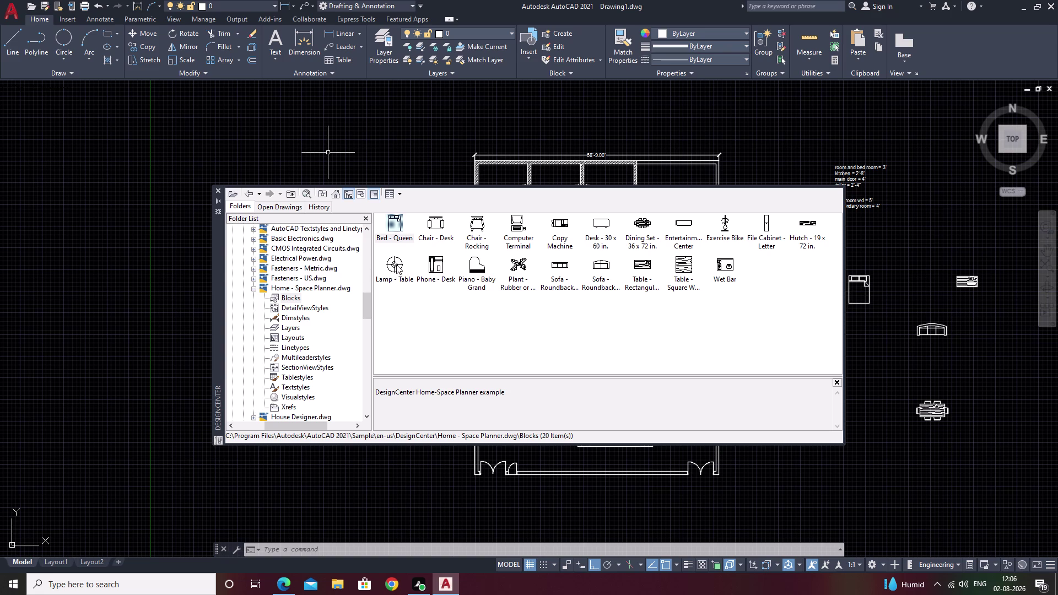
drag(396, 264, 336, 142)
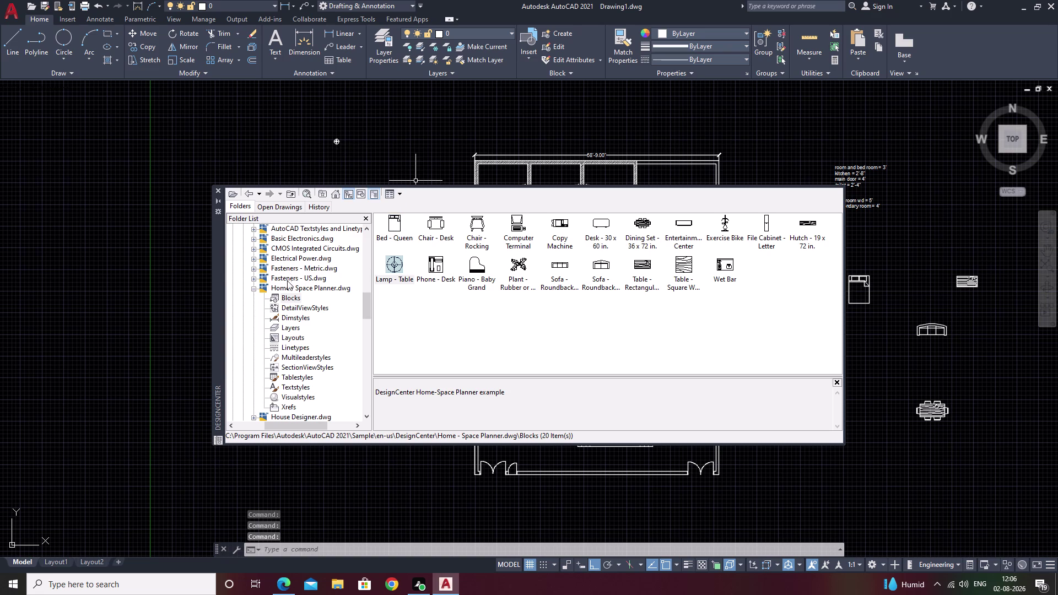
From House Designer, place a front-view toilet, pedestal sink and oval-top sink beside the plan.
scroll(down, 3)
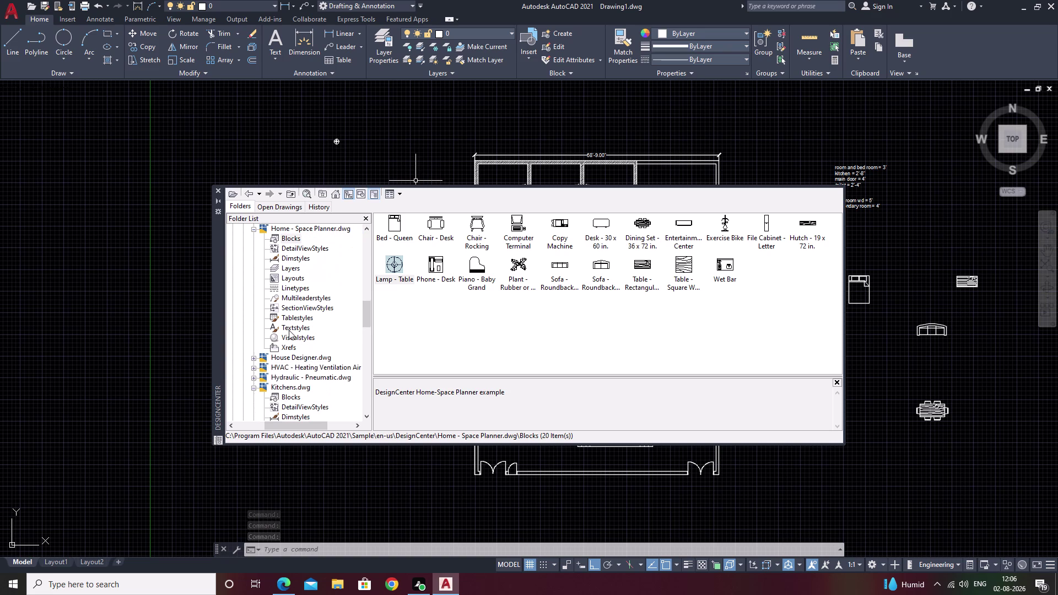
click(292, 359)
click(292, 359)
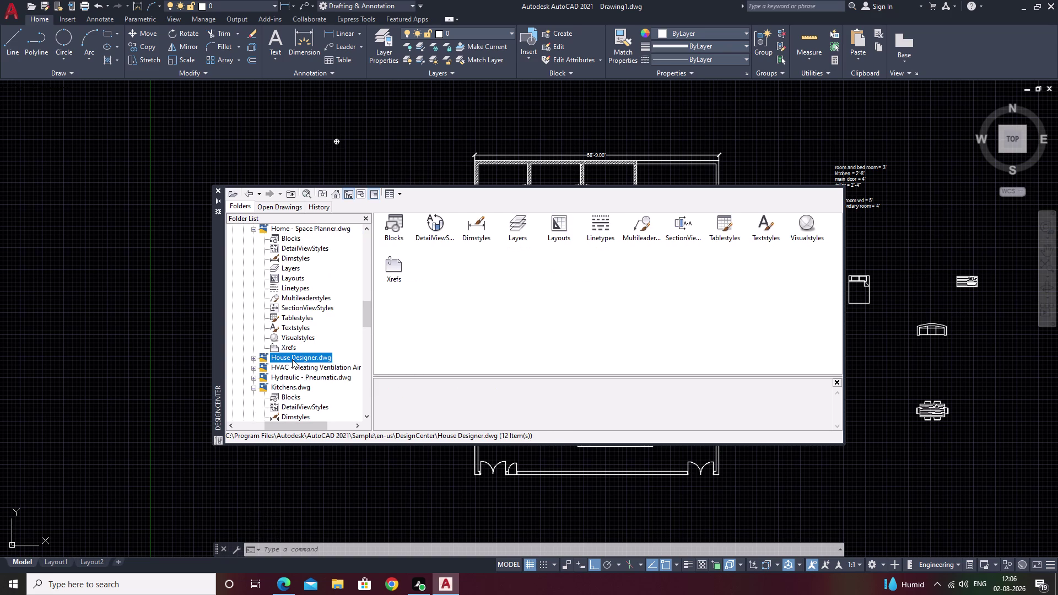
double_click(394, 229)
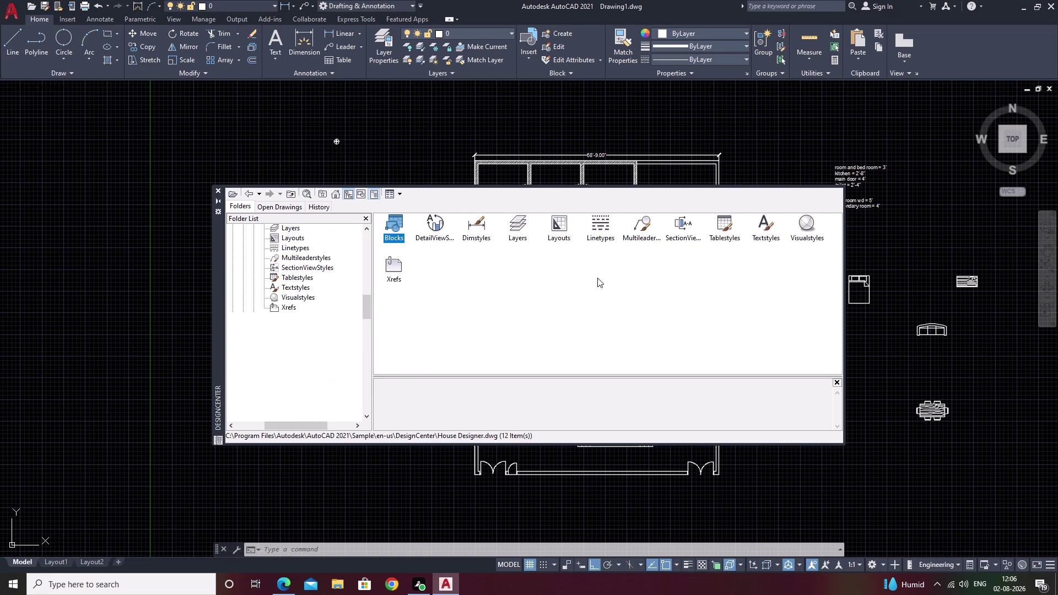
drag(521, 260, 1004, 395)
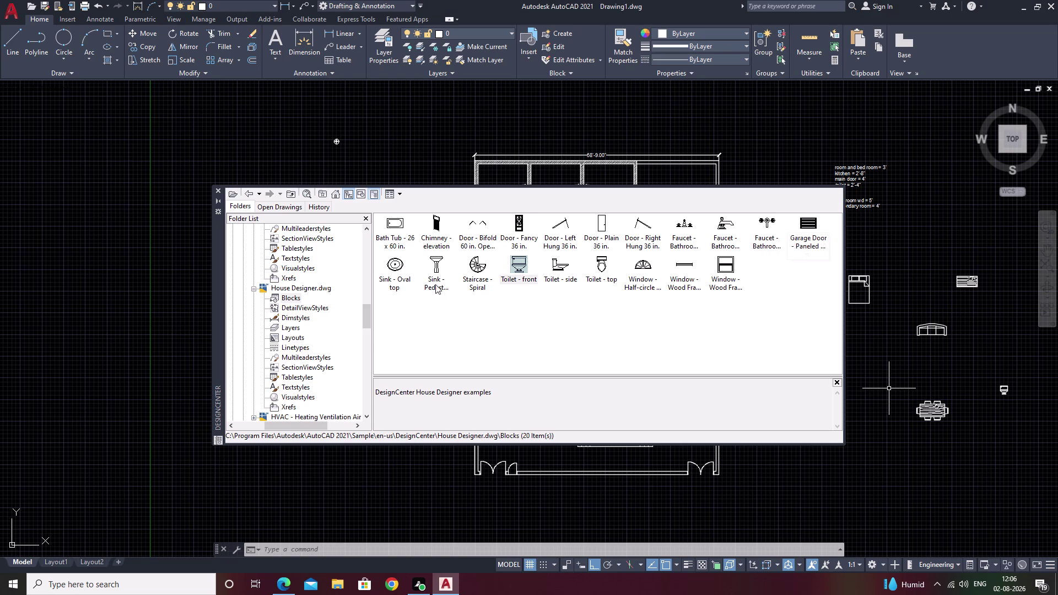
drag(437, 258, 1027, 413)
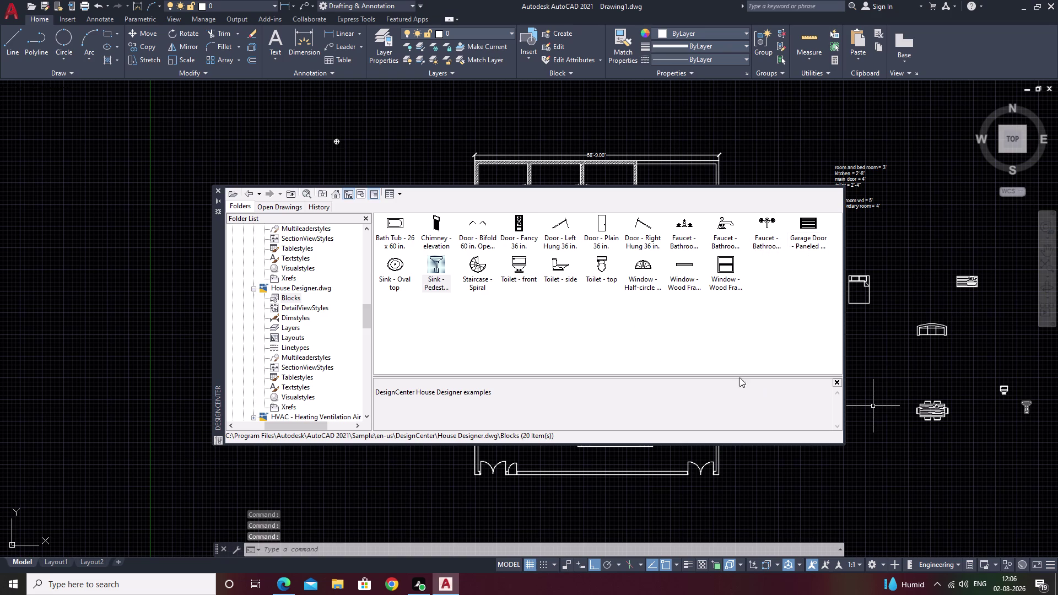
drag(392, 265, 962, 491)
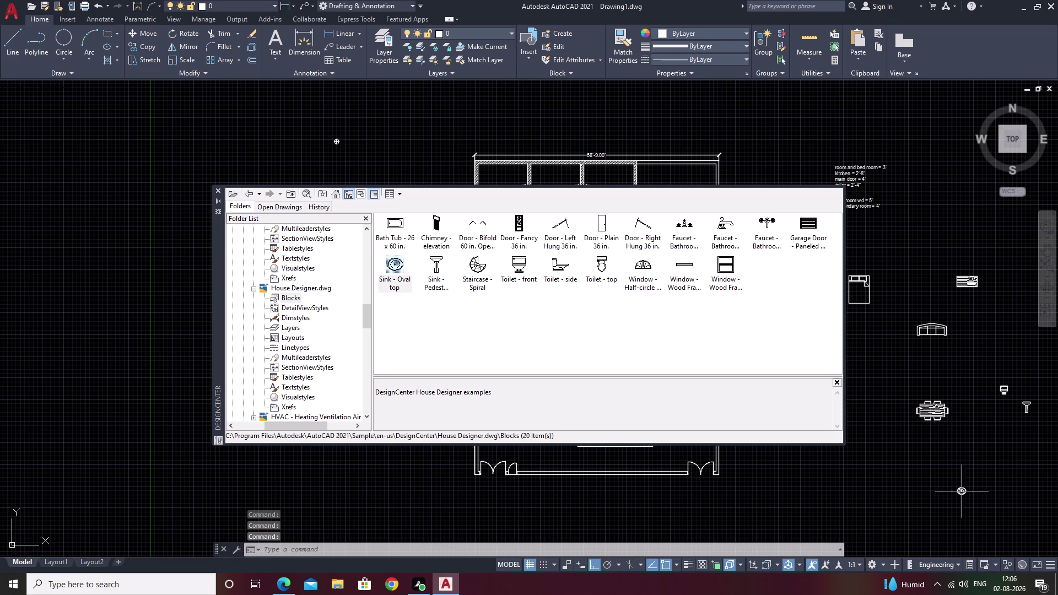
Clear the stray picks and select the placed dining set.
click(999, 476)
click(752, 378)
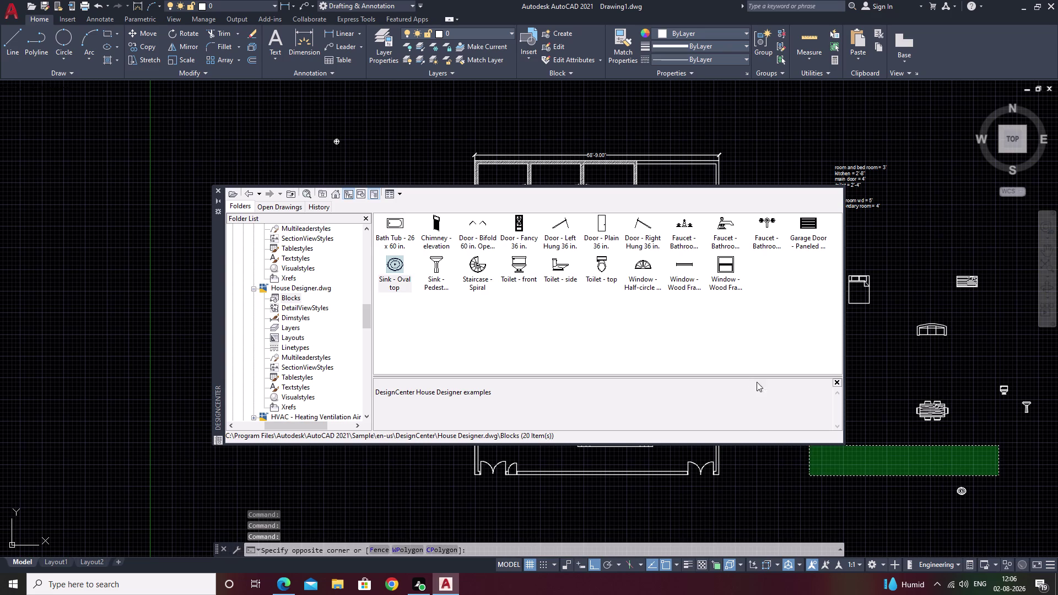
click(759, 354)
key(Escape)
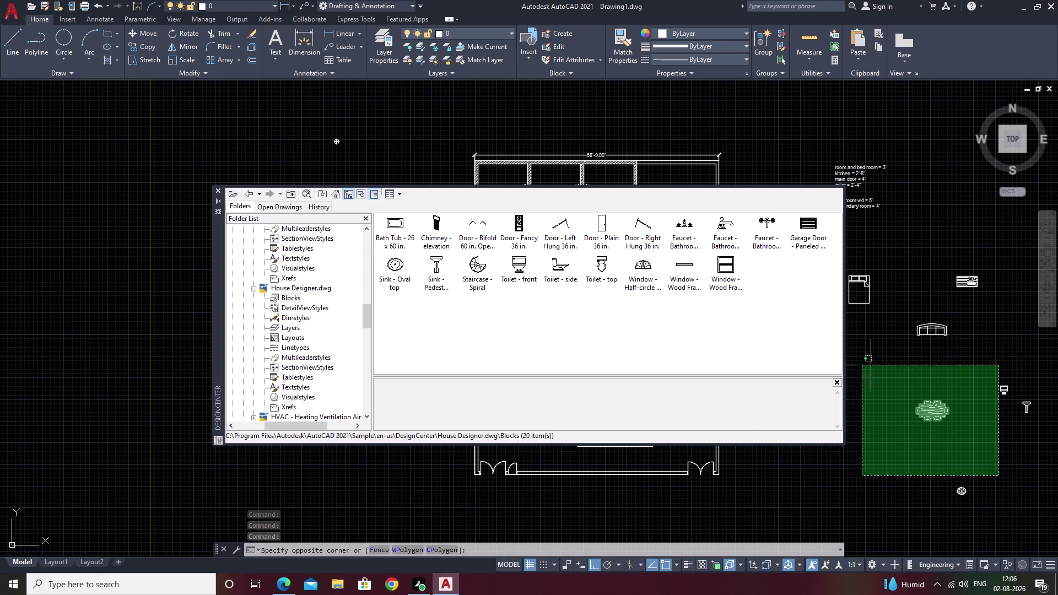
click(871, 365)
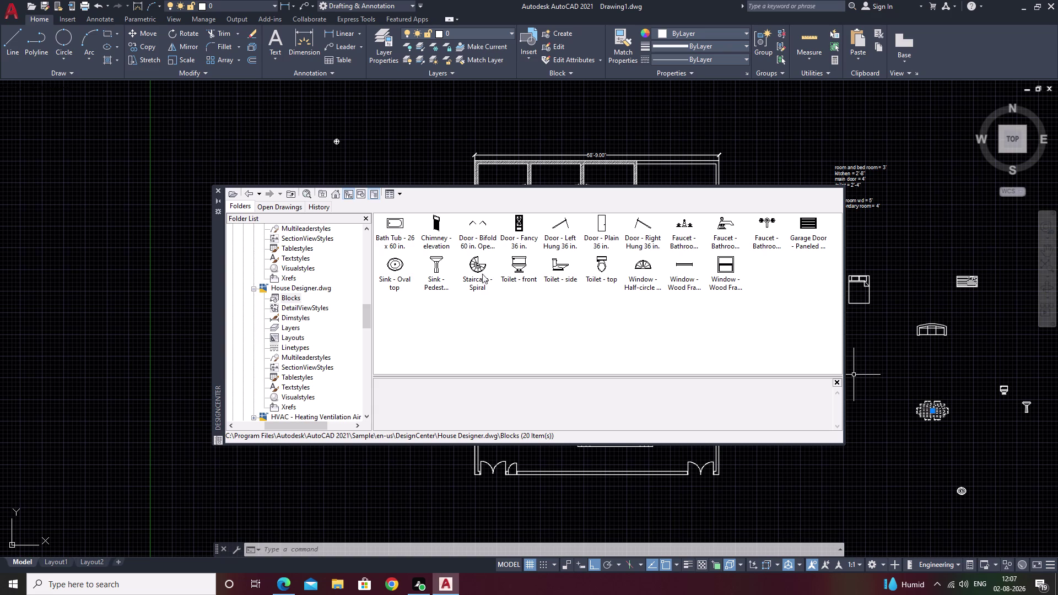
Browse the Hydraulic - Pneumatic and Home - Space Planner blocks, then close DesignCenter.
scroll(down, 3)
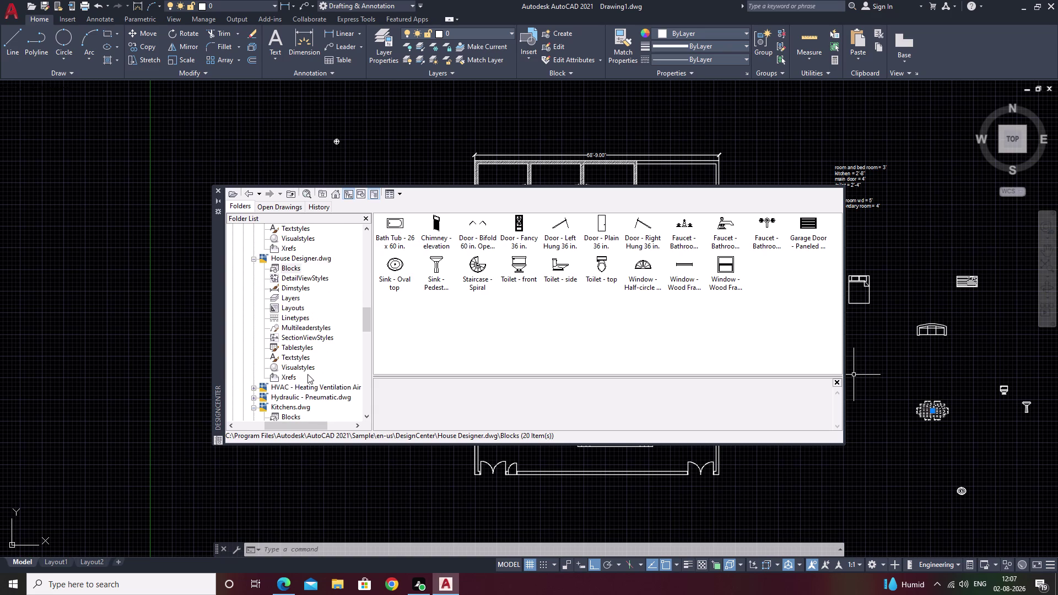
double_click(304, 394)
double_click(397, 229)
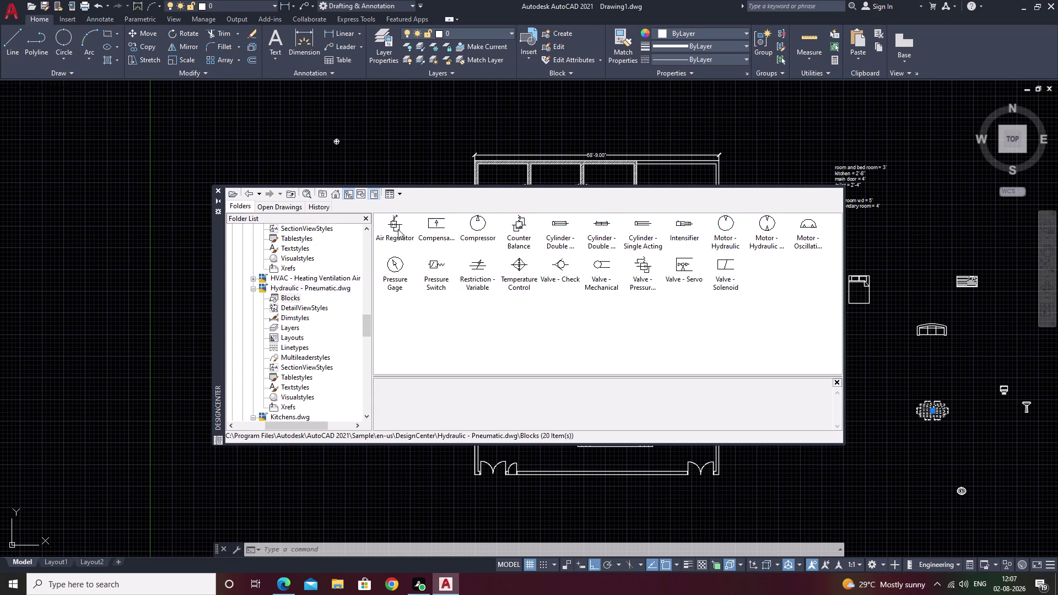
scroll(up, 3)
scroll(up, 3)
scroll(up, 3)
double_click(295, 246)
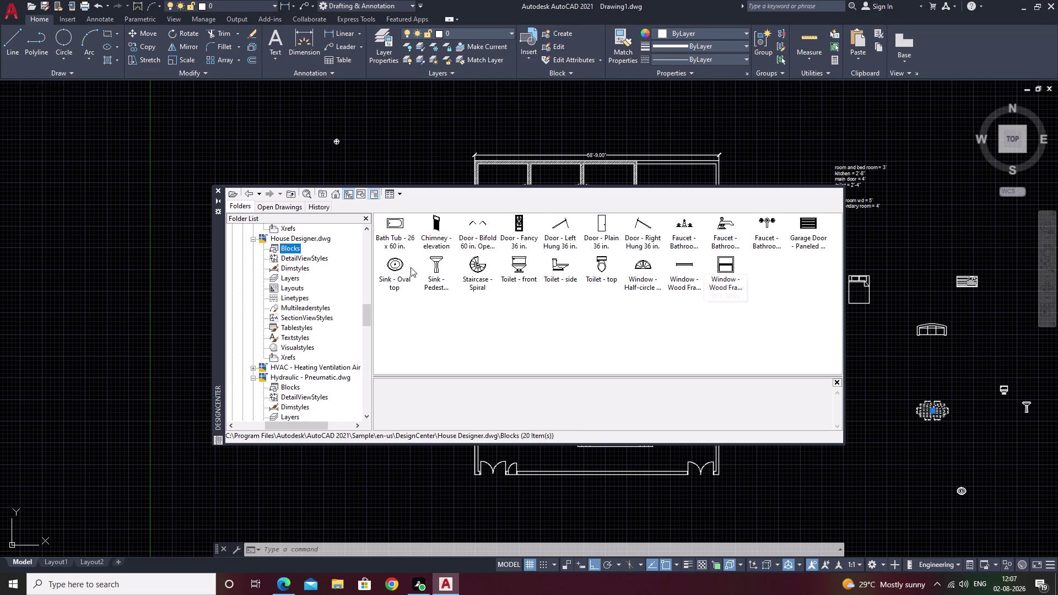
scroll(up, 3)
scroll(up, 3)
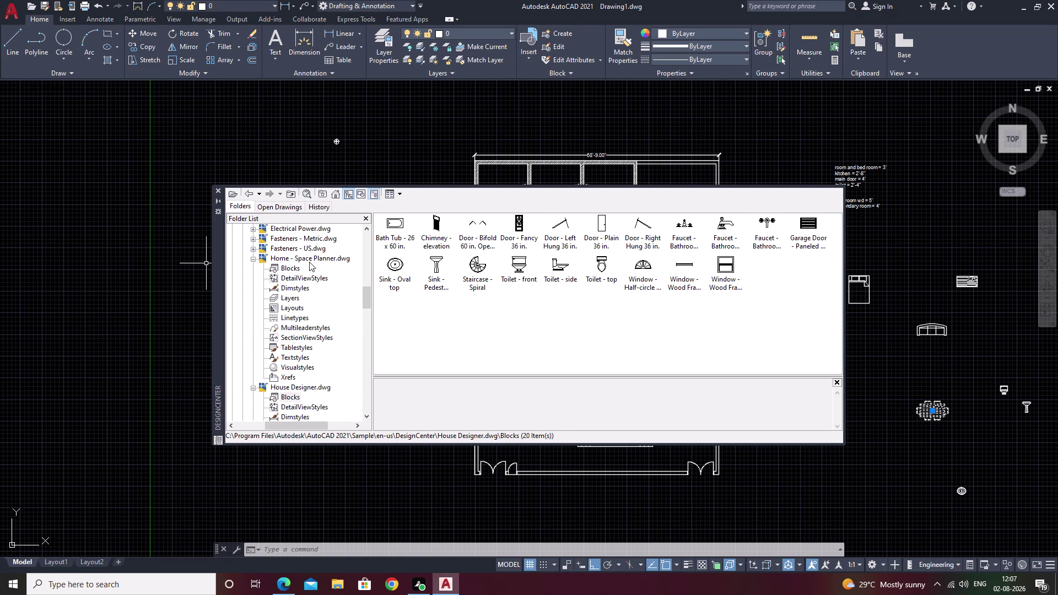
double_click(294, 266)
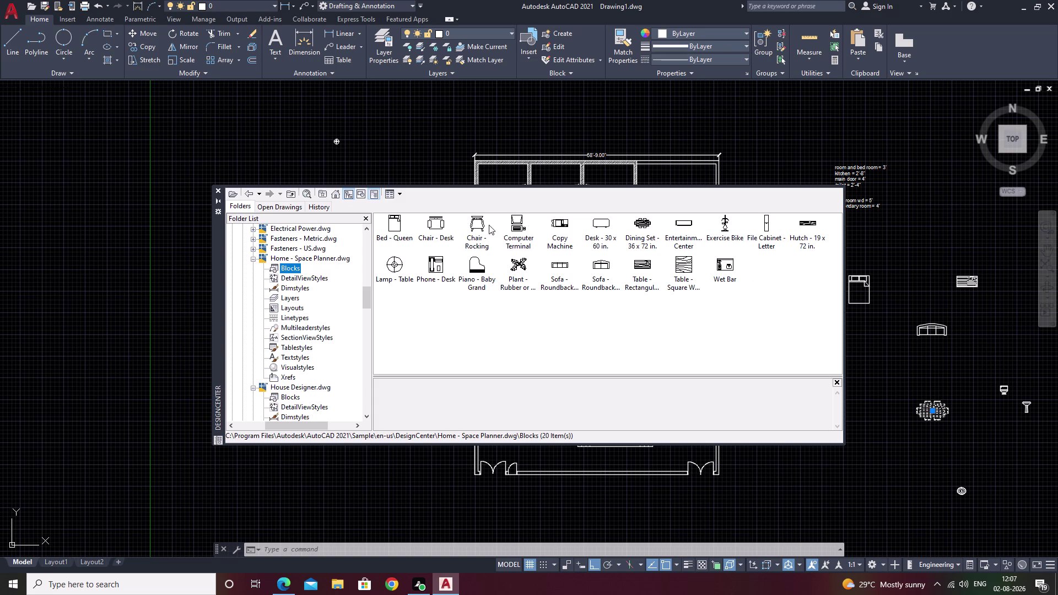
click(220, 192)
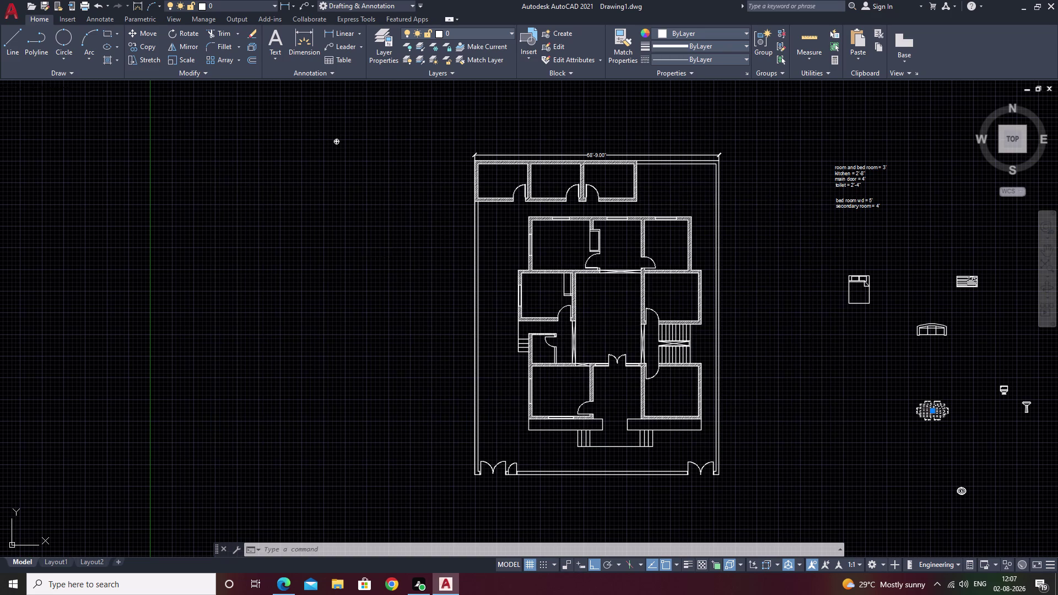
Pan to the empty area left of the plan, cancel the stray selection, and open Tool Palettes.
middle_drag(386, 261, 179, 268)
scroll(up, 3)
scroll(up, 3)
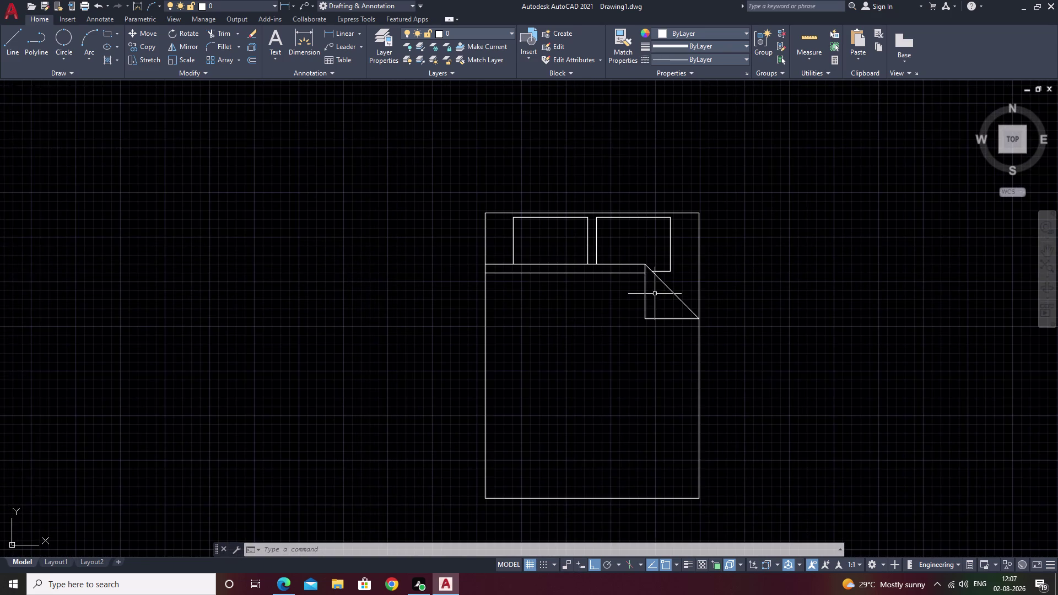
middle_drag(655, 294, 466, 292)
scroll(down, 3)
scroll(down, 3)
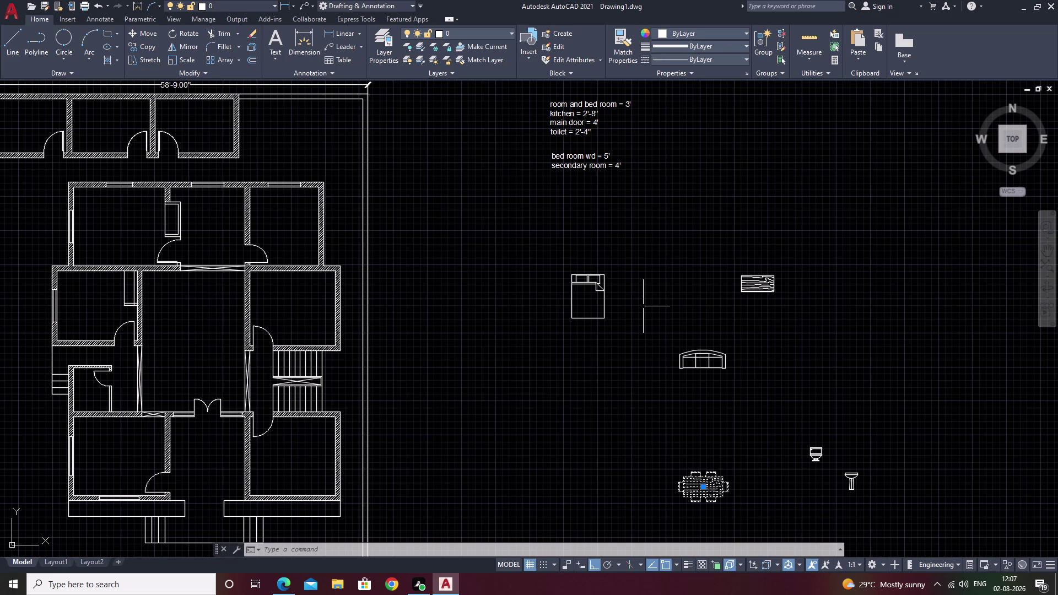
middle_drag(464, 394, 663, 337)
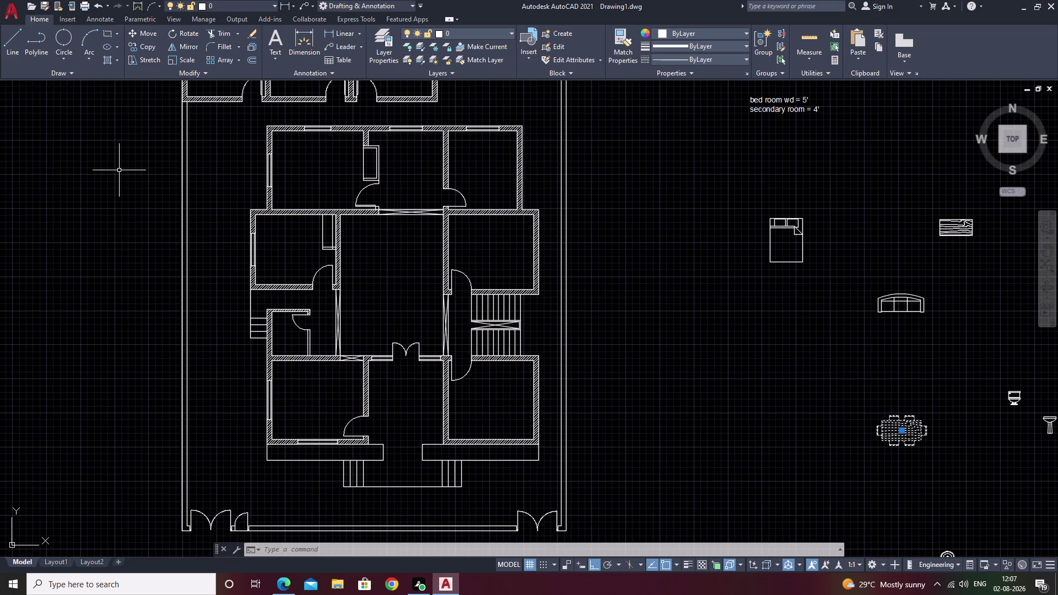
middle_drag(79, 136, 313, 258)
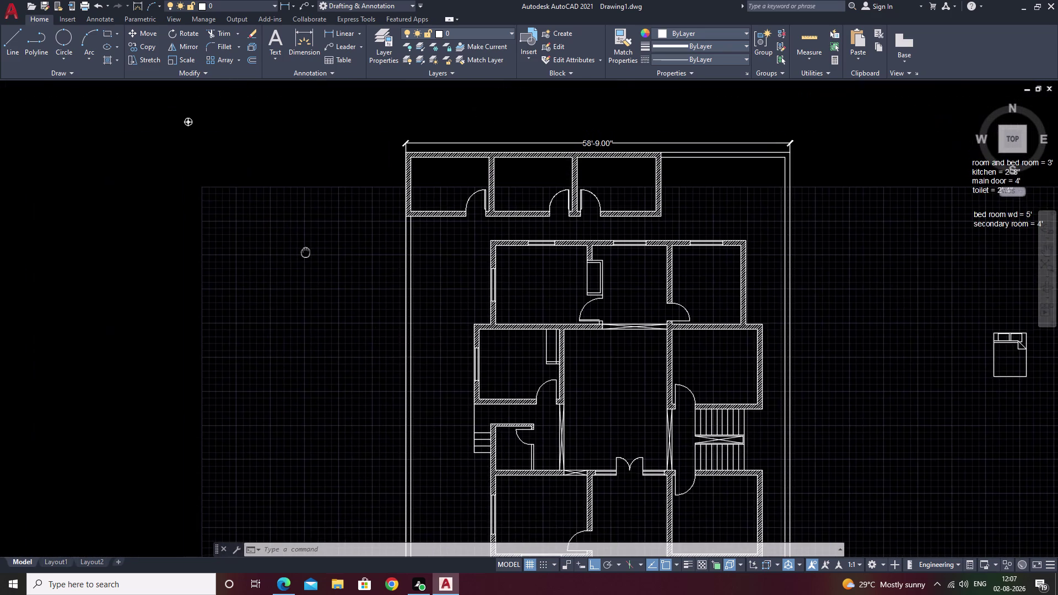
middle_drag(313, 258, 314, 260)
scroll(up, 3)
click(181, 118)
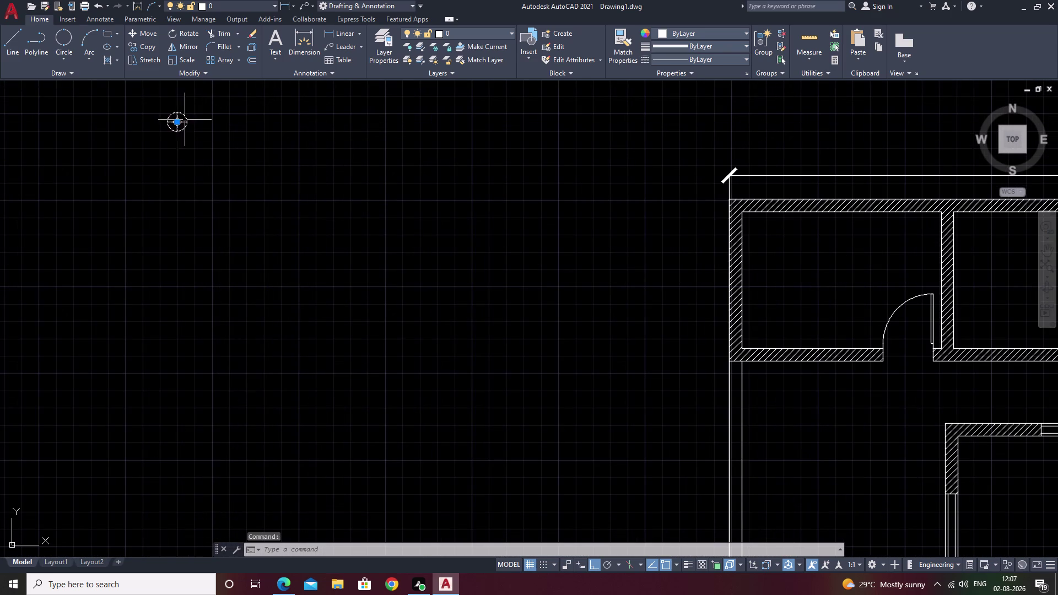
key(Escape)
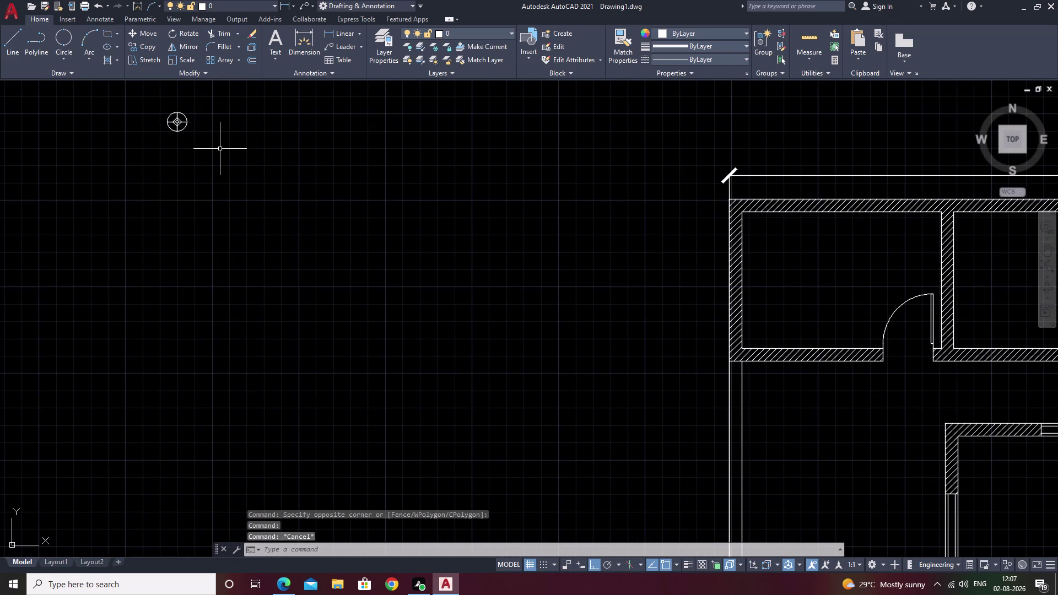
key(ctrl+3)
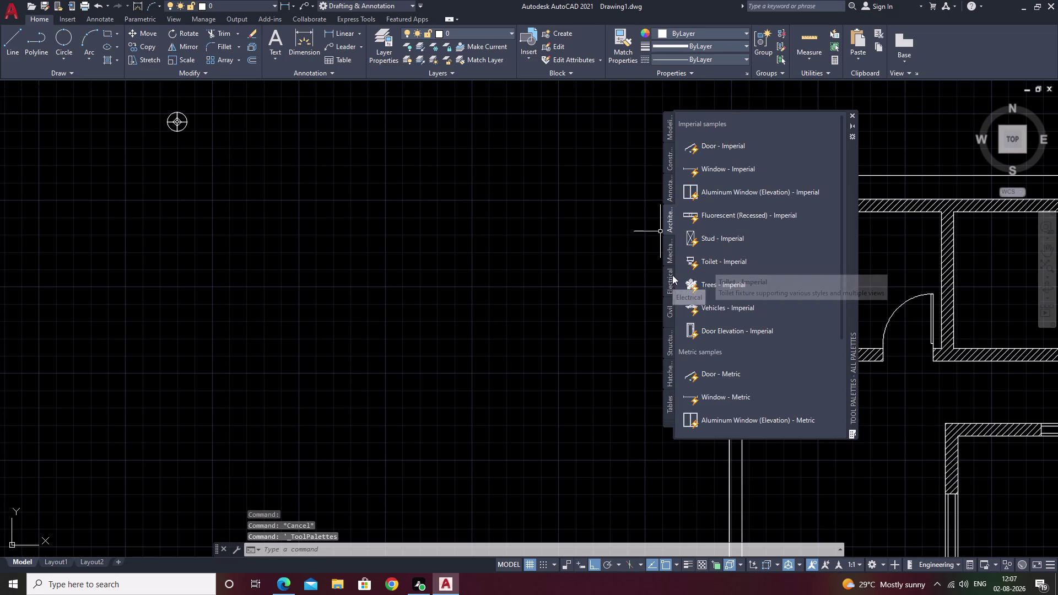
Drag the Vehicles - Metric sample car into the drawing left of the plan.
scroll(down, 3)
scroll(down, 3)
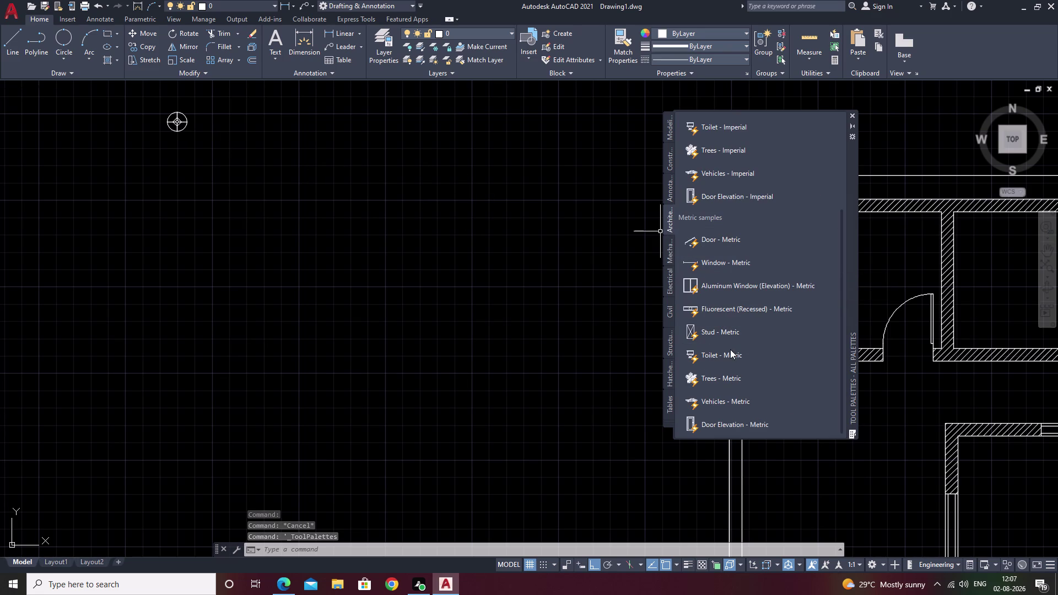
drag(721, 402, 706, 406)
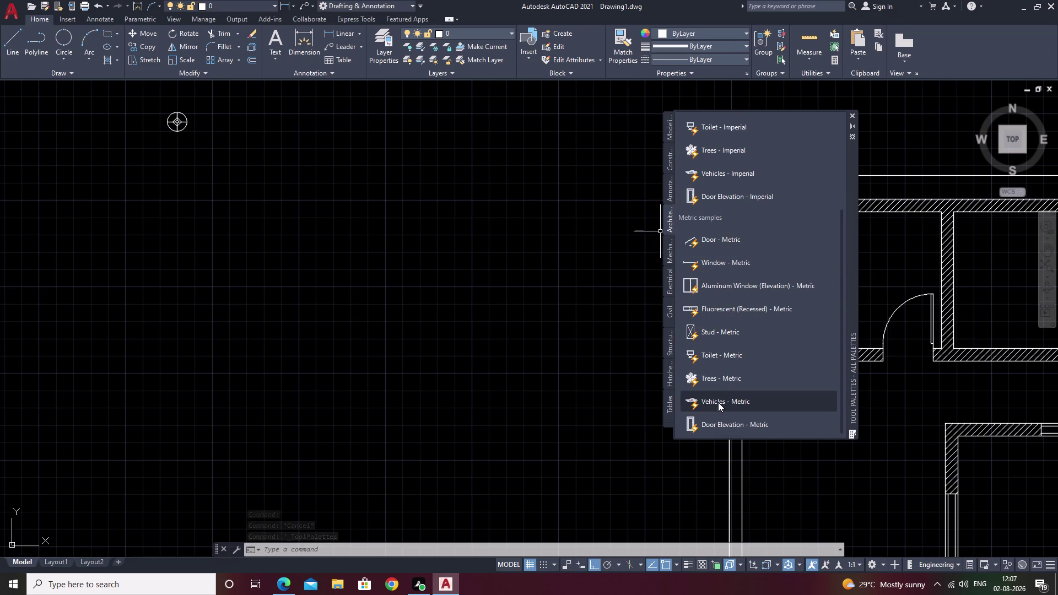
drag(706, 406, 308, 380)
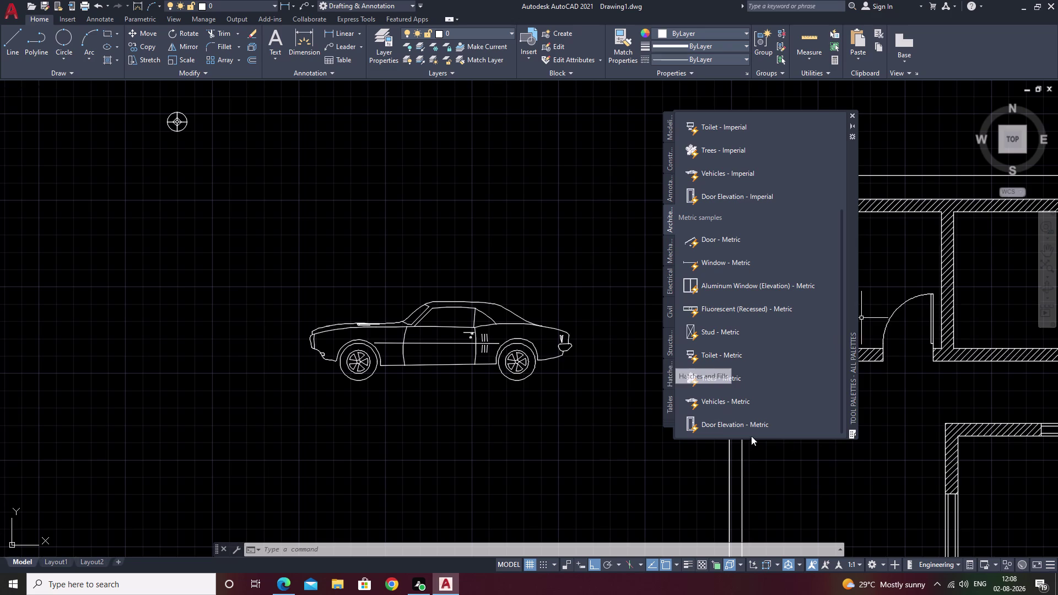
Add the toilet sample near the car and close Tool Palettes.
scroll(up, 3)
scroll(up, 3)
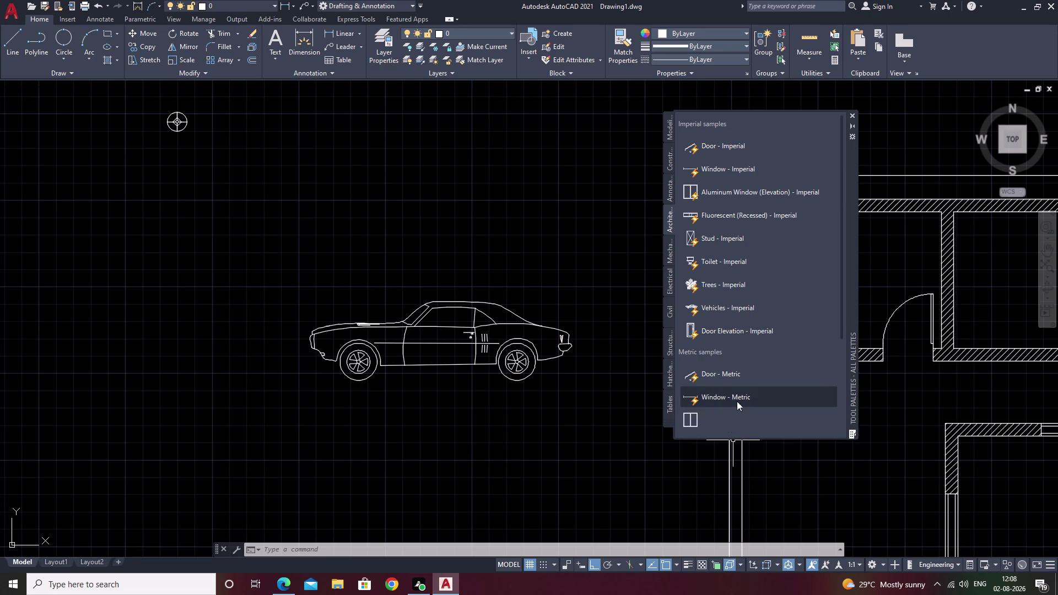
scroll(down, 3)
scroll(up, 3)
scroll(down, 3)
scroll(down, 3)
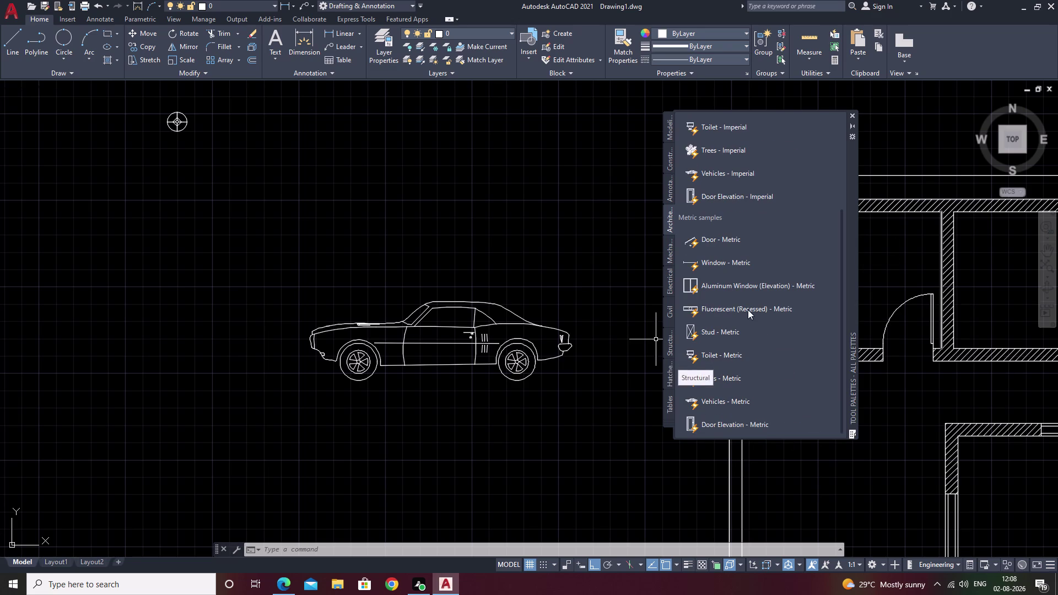
drag(709, 356, 325, 225)
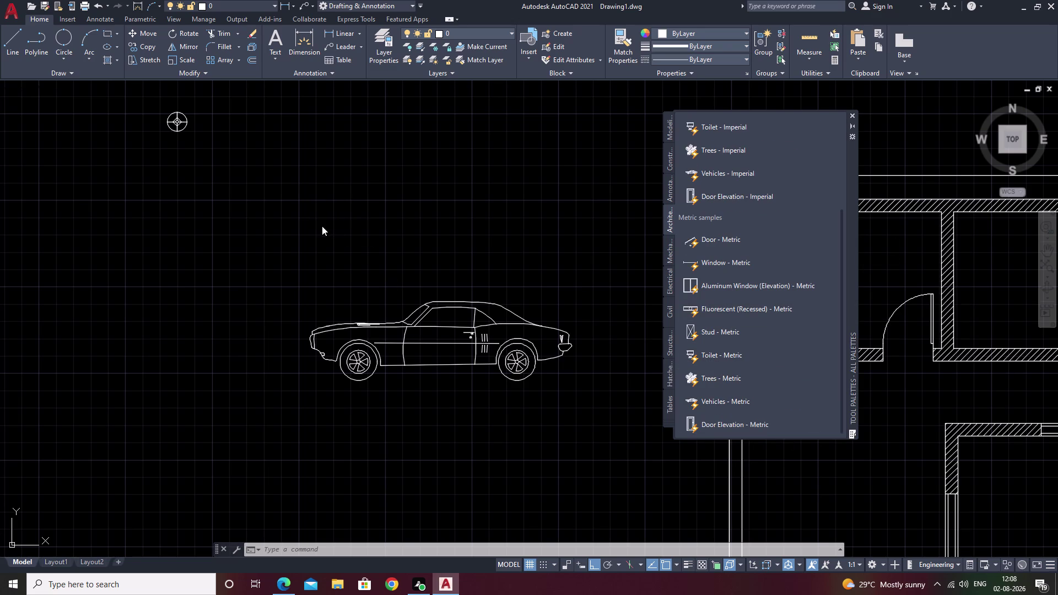
scroll(down, 3)
scroll(up, 3)
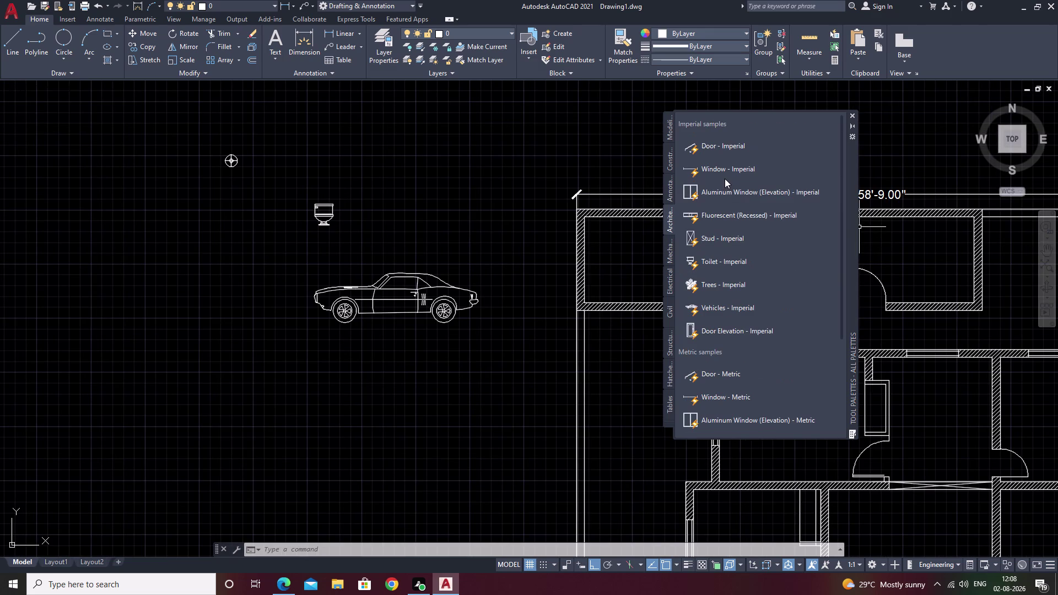
scroll(up, 3)
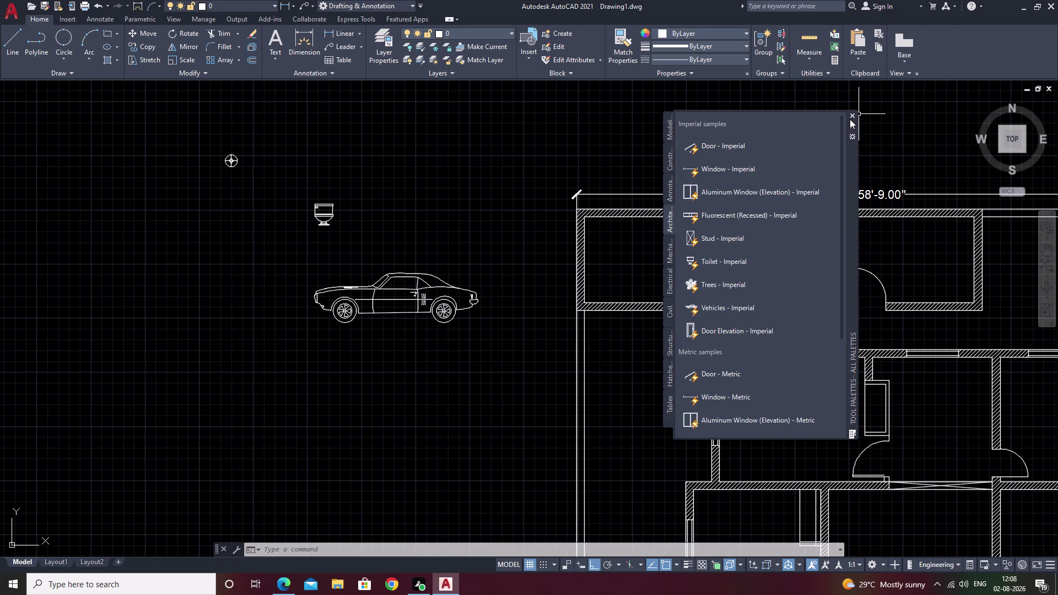
click(852, 114)
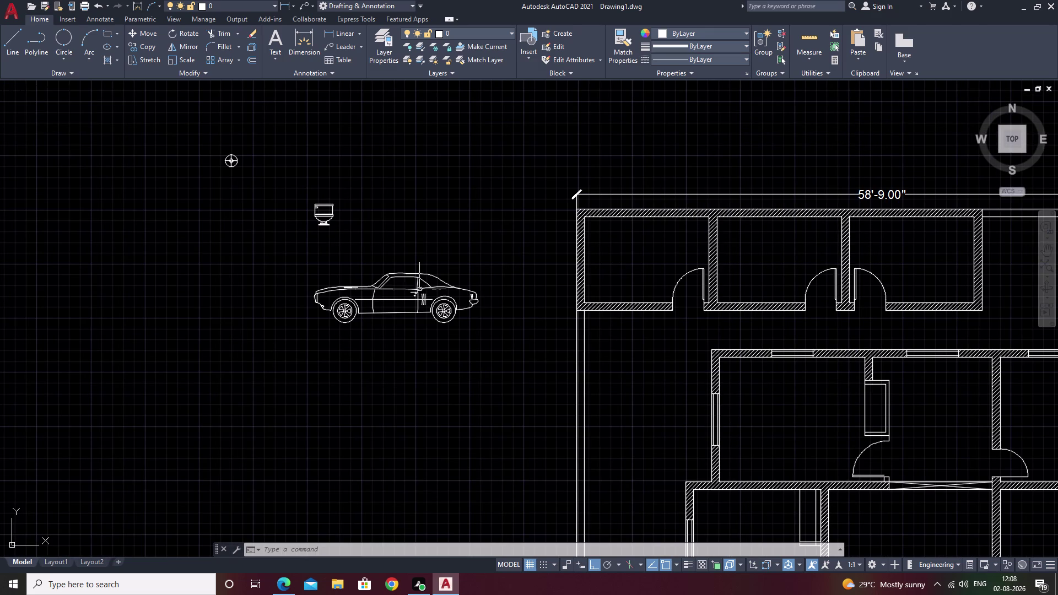
Switch the car block's visibility from side view to front, then to top view.
click(419, 283)
click(414, 306)
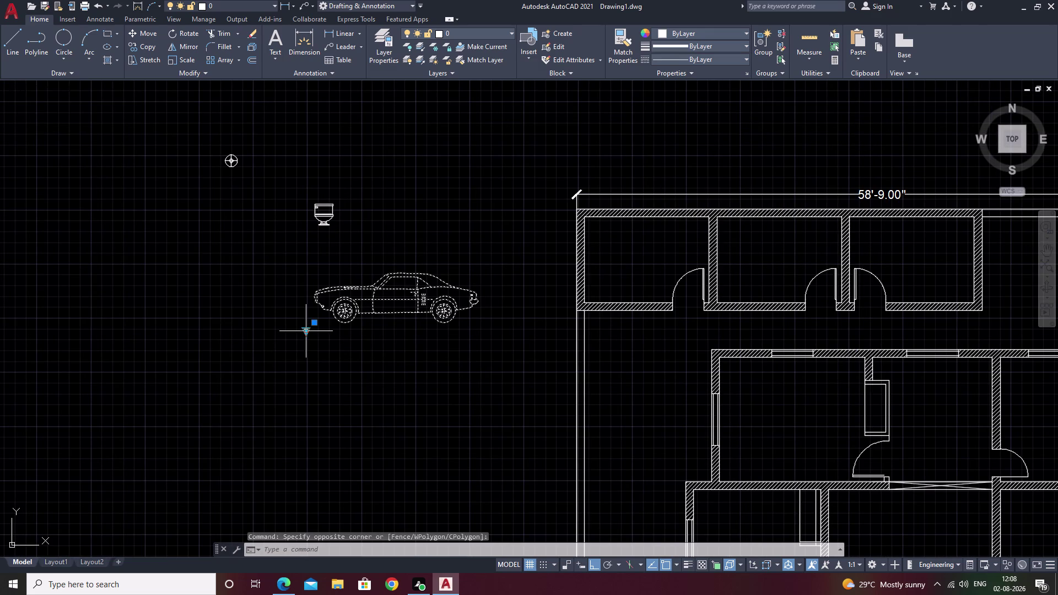
click(307, 332)
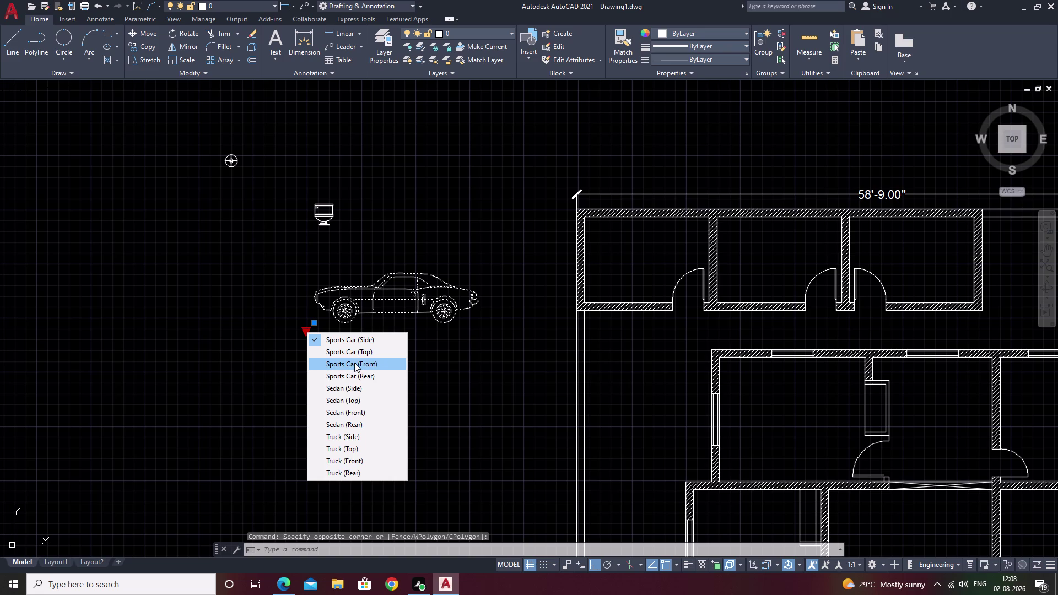
click(354, 363)
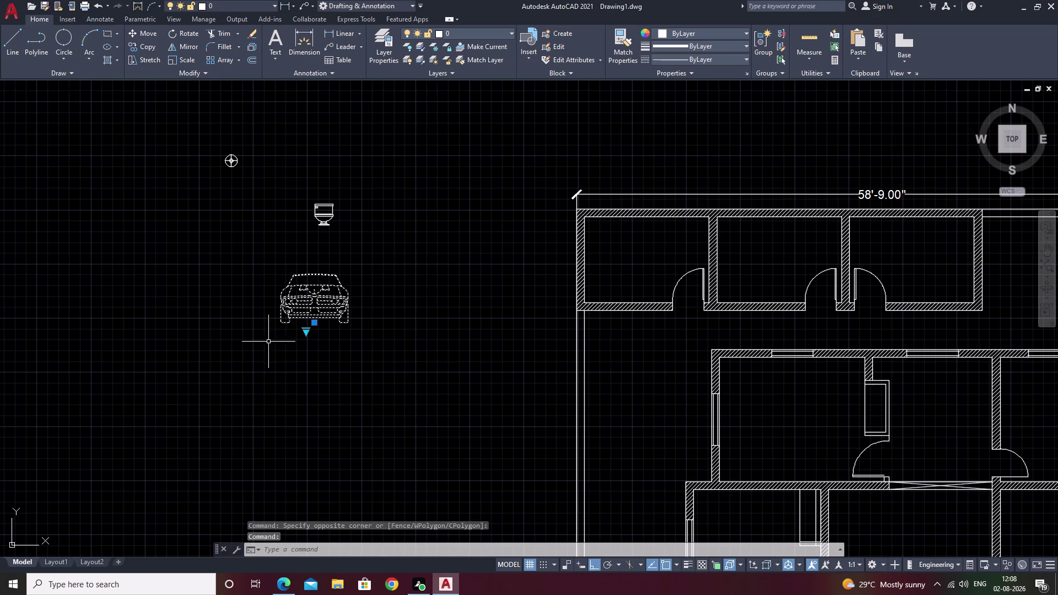
click(306, 334)
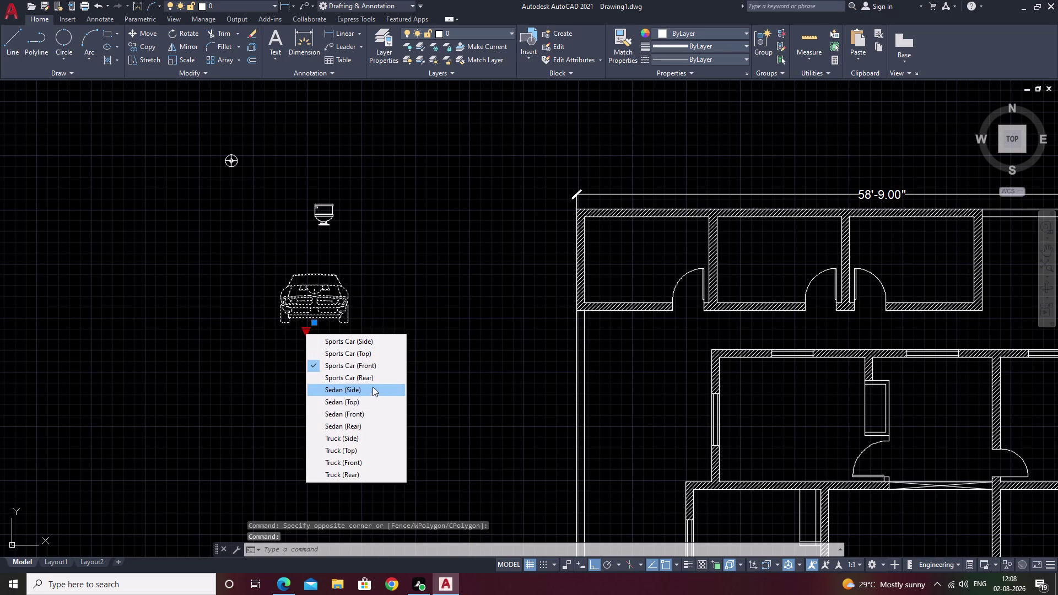
click(362, 401)
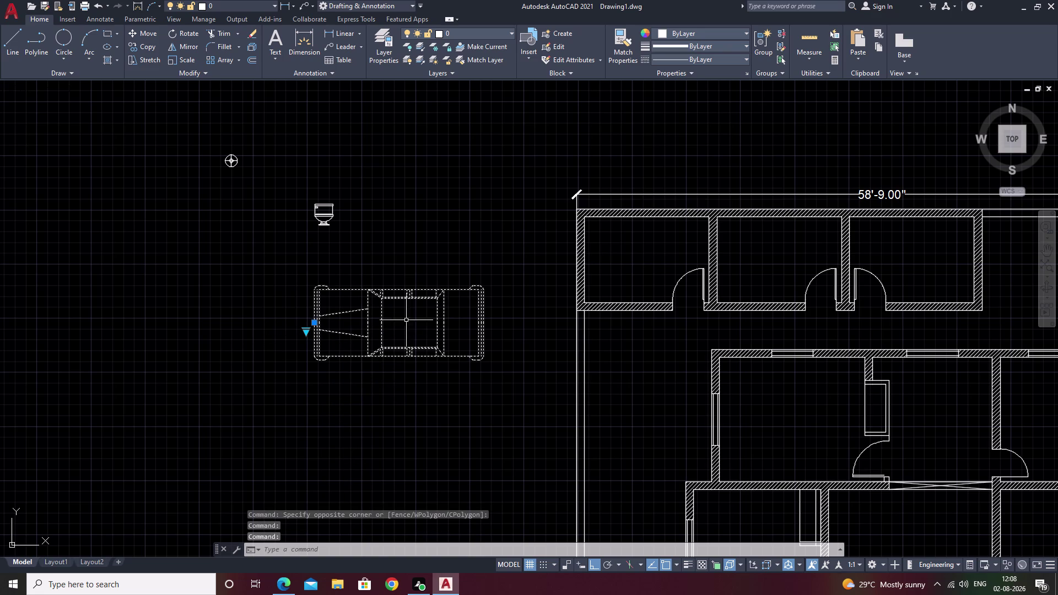
key(Escape)
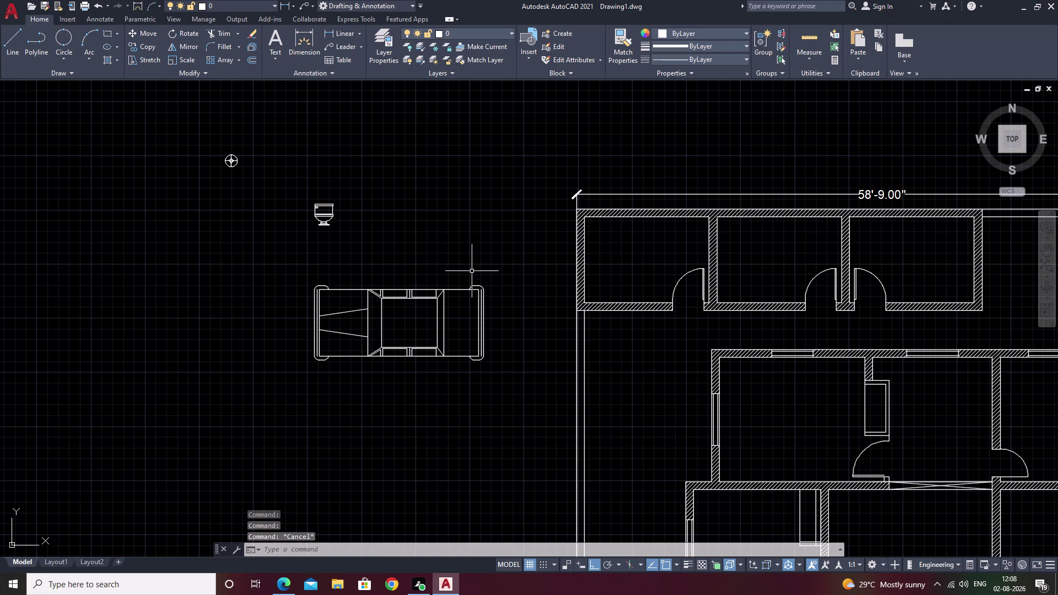
drag(467, 257, 347, 411)
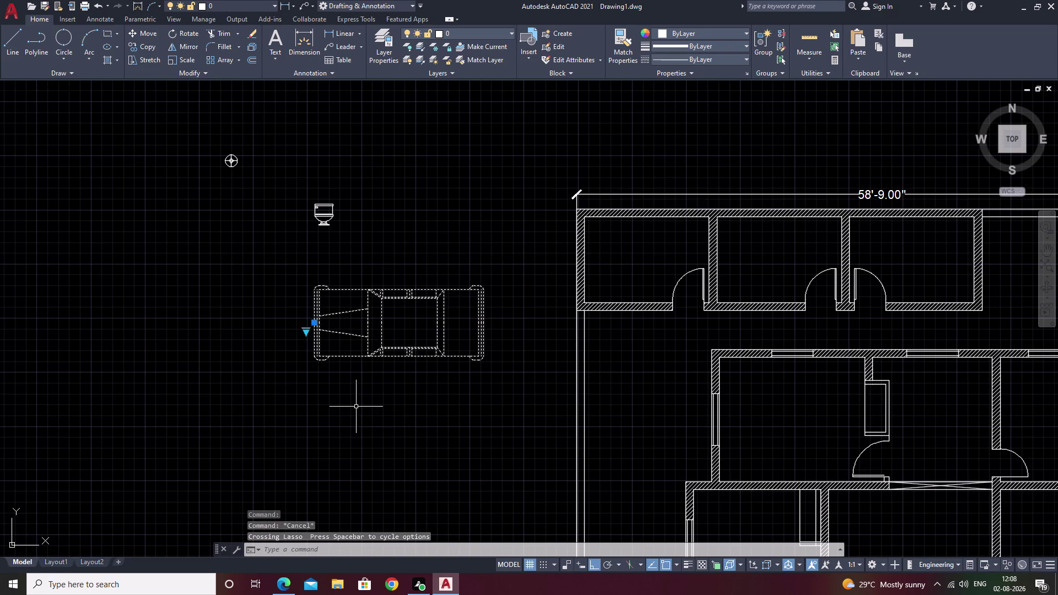
Copy the top-view car further to the left.
text(co)
key(space)
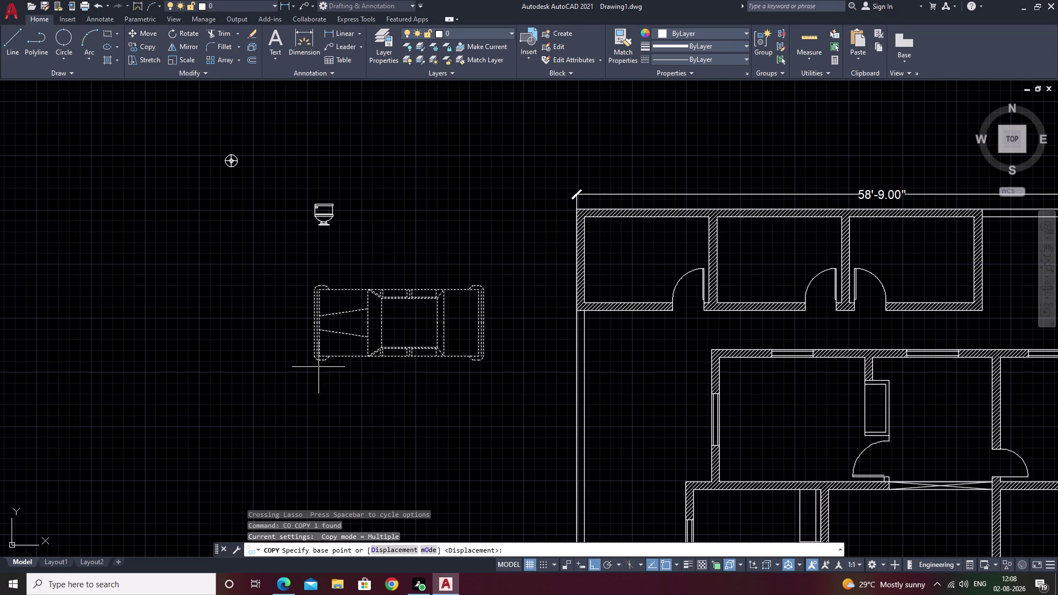
click(323, 359)
click(104, 325)
key(Escape)
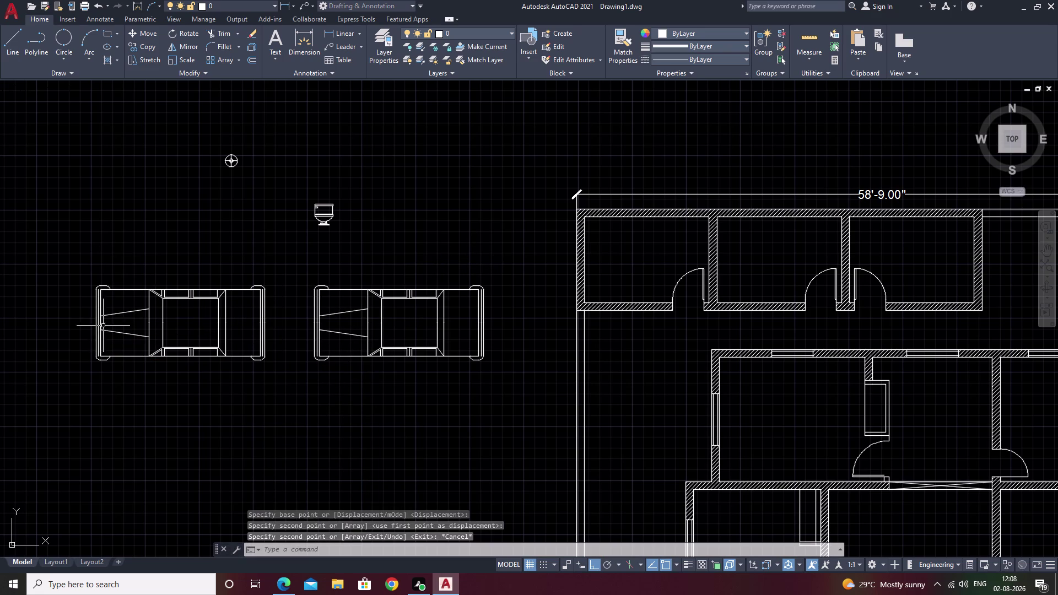
Rotate the right-hand car 90 degrees so it stands upright.
drag(376, 276, 326, 388)
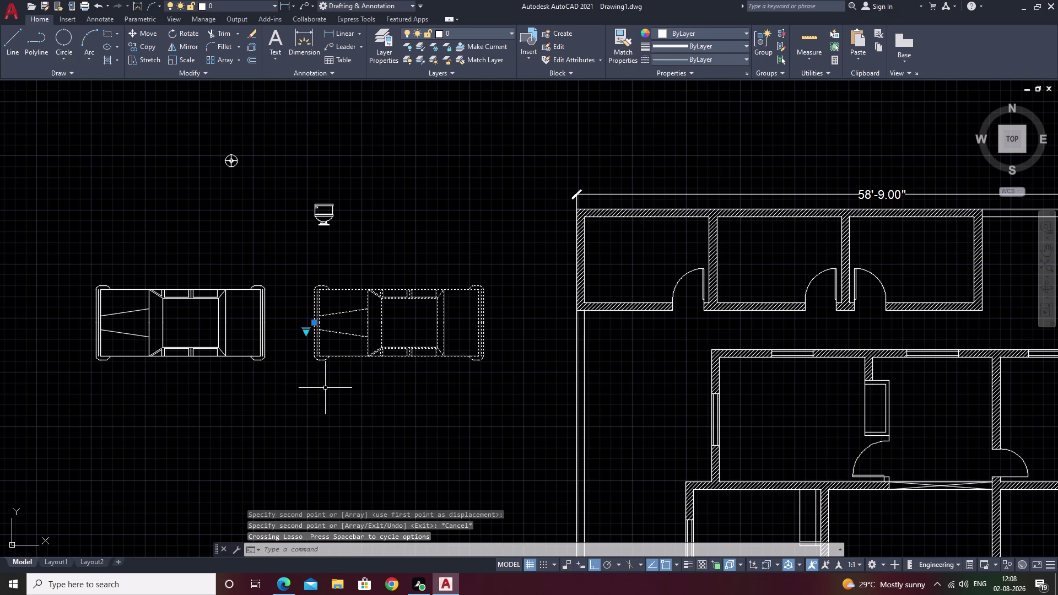
text(ro)
key(space)
click(322, 360)
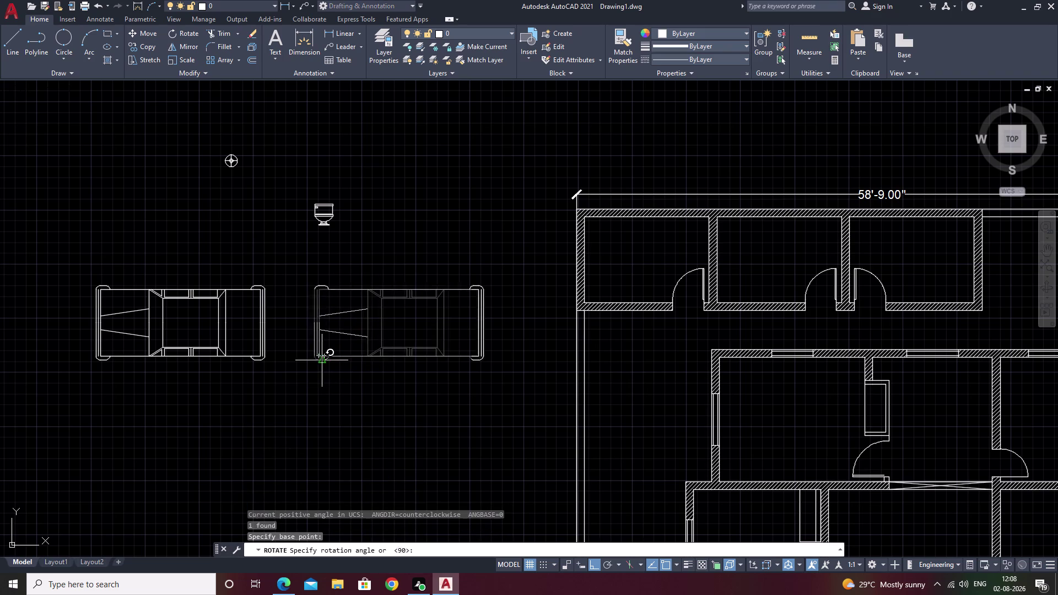
click(334, 437)
key(Escape)
Scale the upright car down from its bottom-right corner.
middle_drag(423, 425, 439, 312)
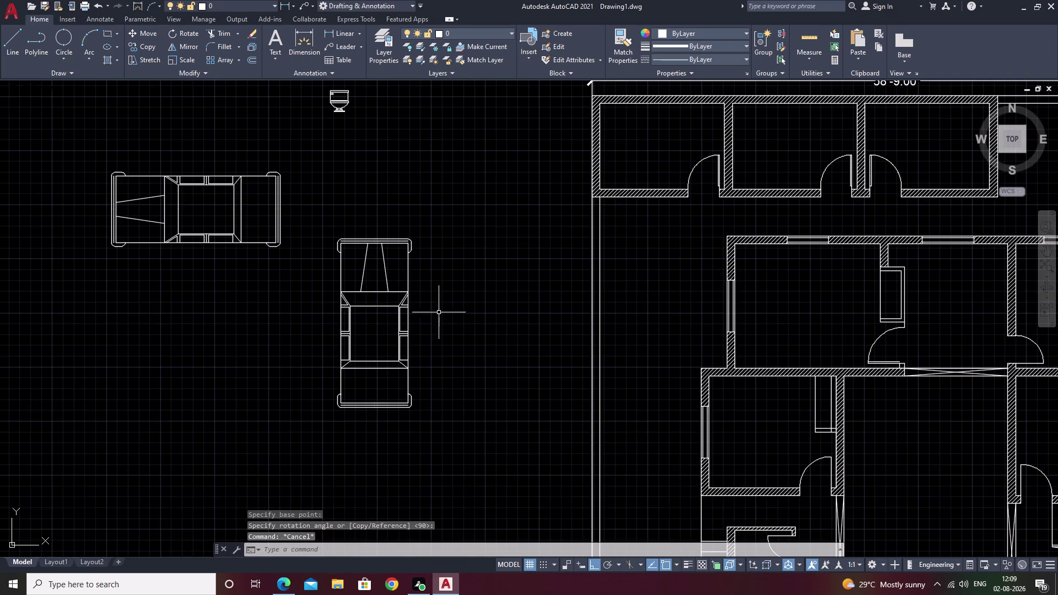
drag(437, 244, 394, 479)
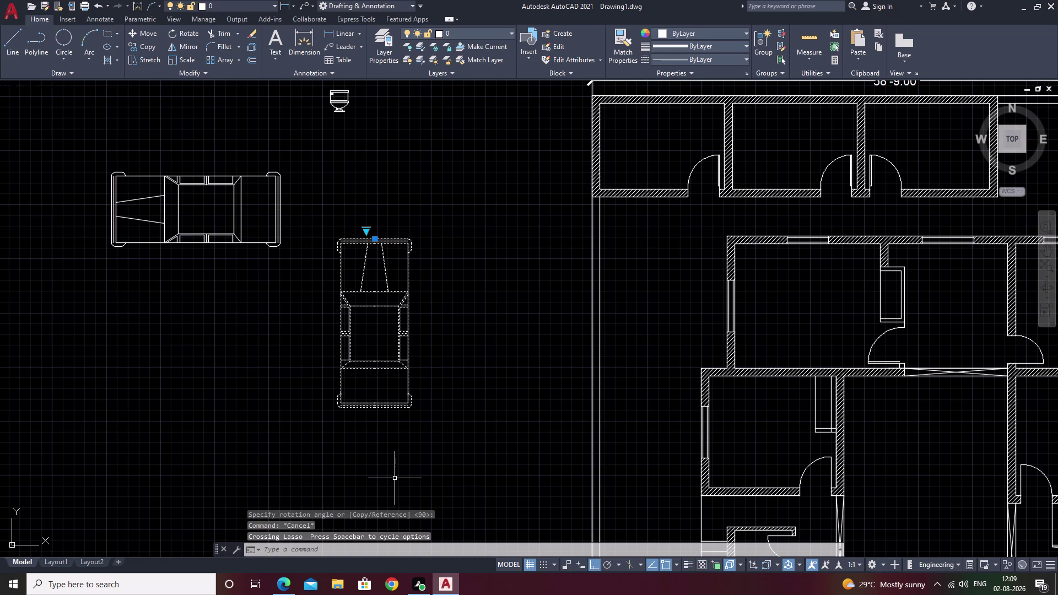
text(sc)
key(space)
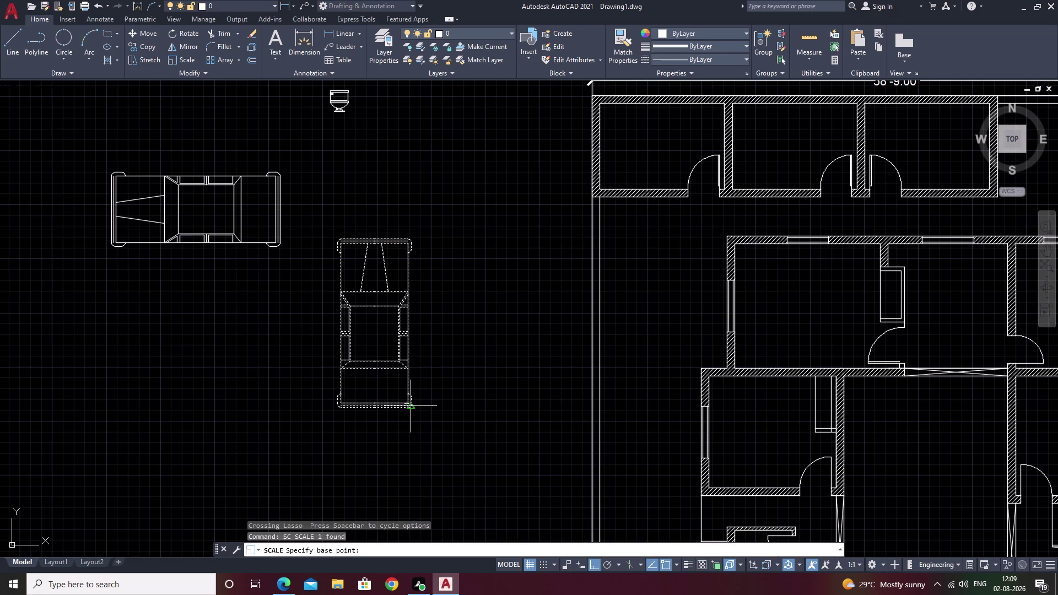
click(411, 407)
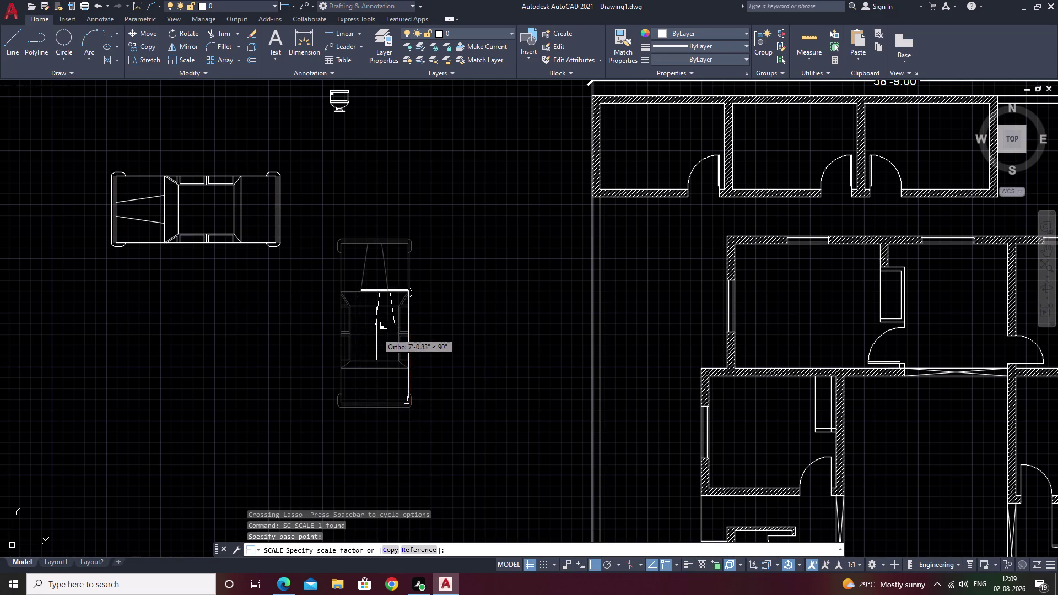
click(377, 334)
scroll(up, 3)
middle_drag(455, 403, 299, 356)
scroll(down, 3)
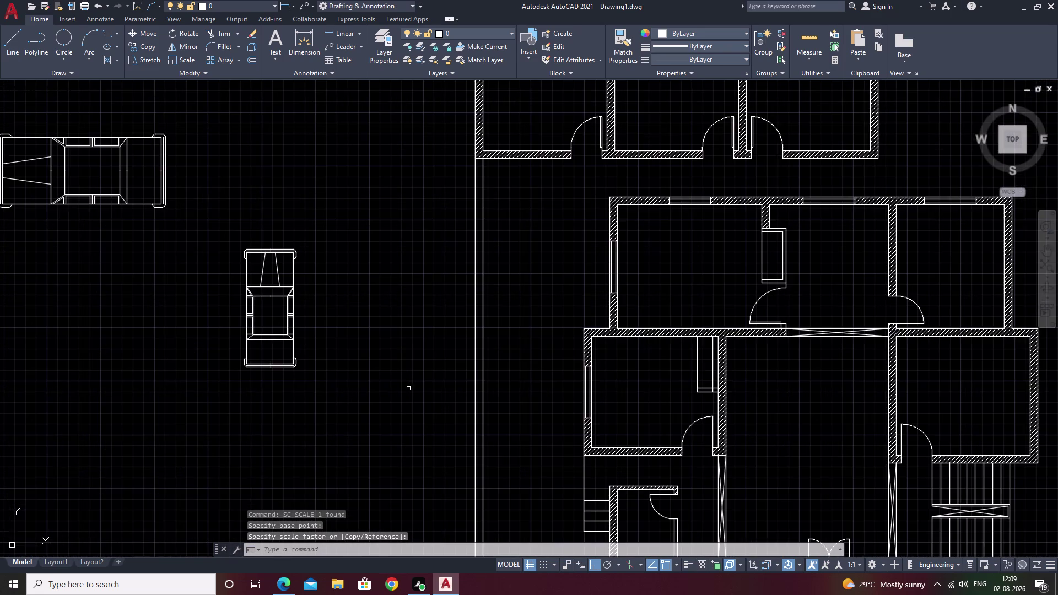
Move the resized car beside the house's left outer wall with Ortho off.
middle_drag(453, 416, 446, 270)
middle_drag(615, 432, 605, 271)
scroll(down, 3)
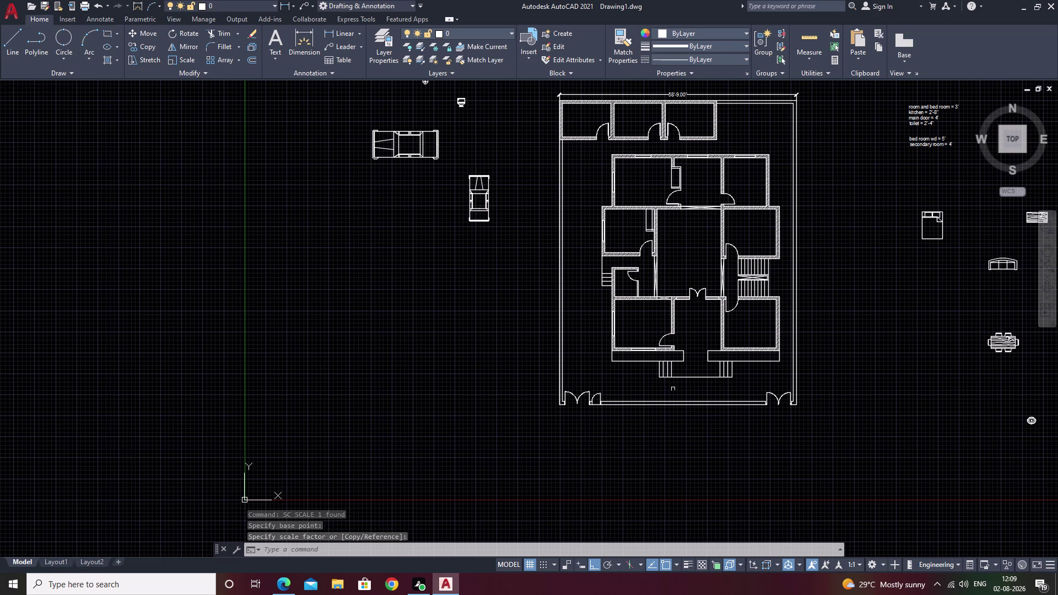
drag(487, 171, 481, 250)
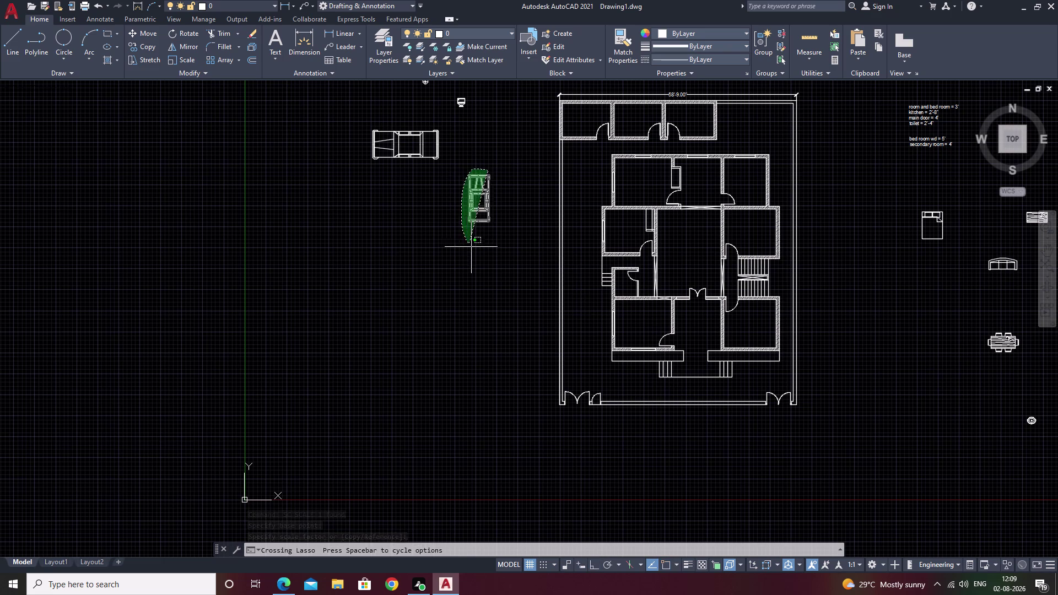
text(m)
key(space)
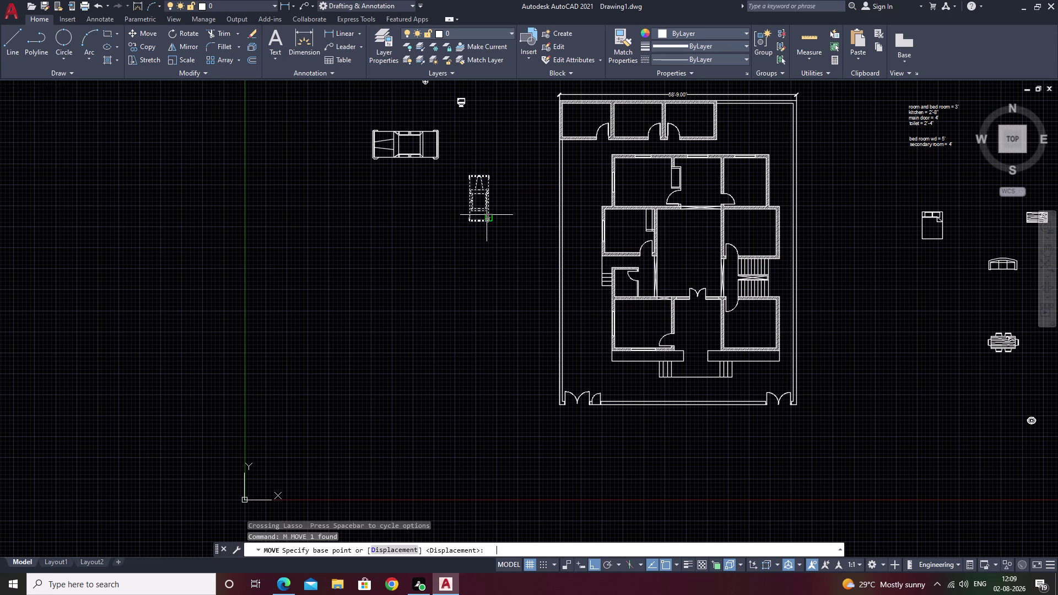
click(483, 220)
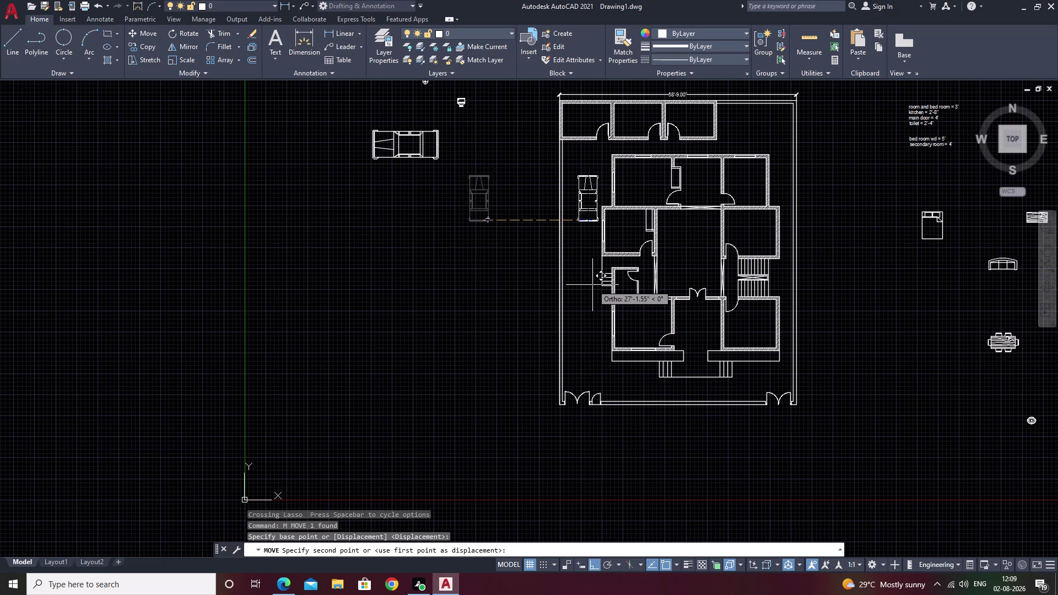
key(F8)
middle_drag(586, 288, 533, 337)
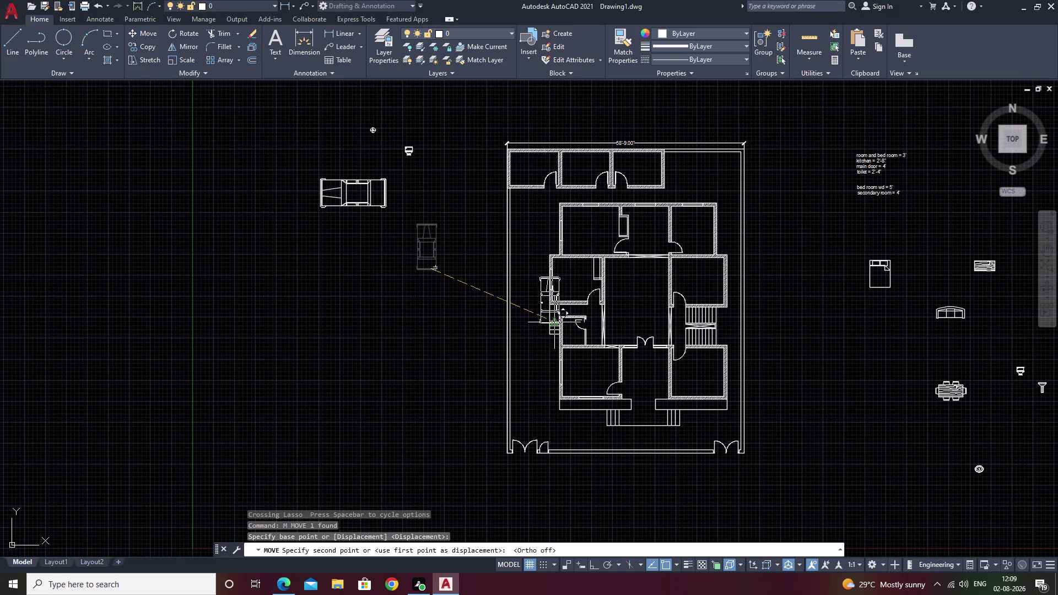
scroll(up, 3)
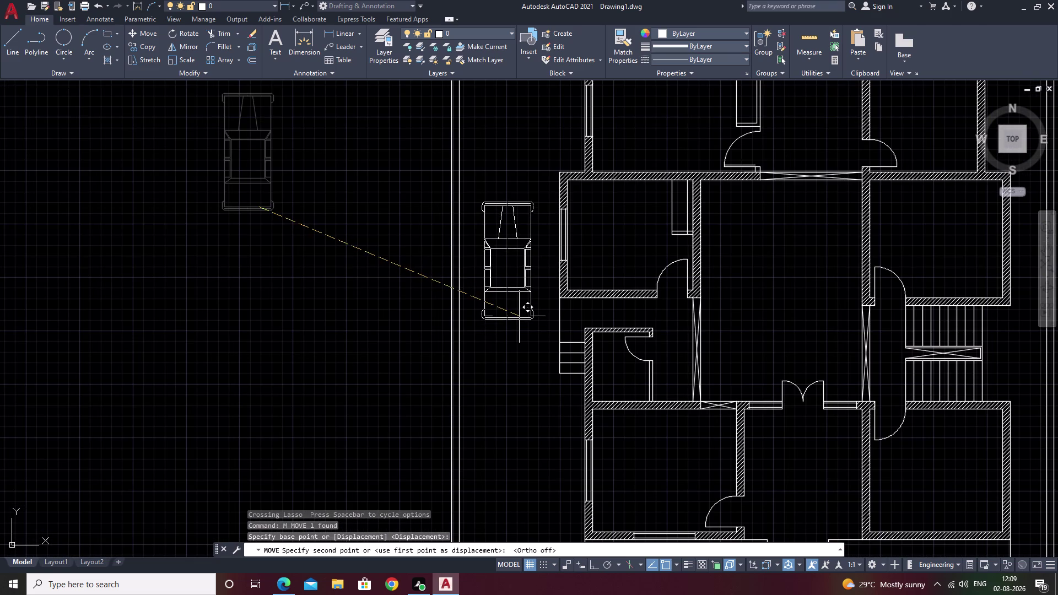
click(517, 313)
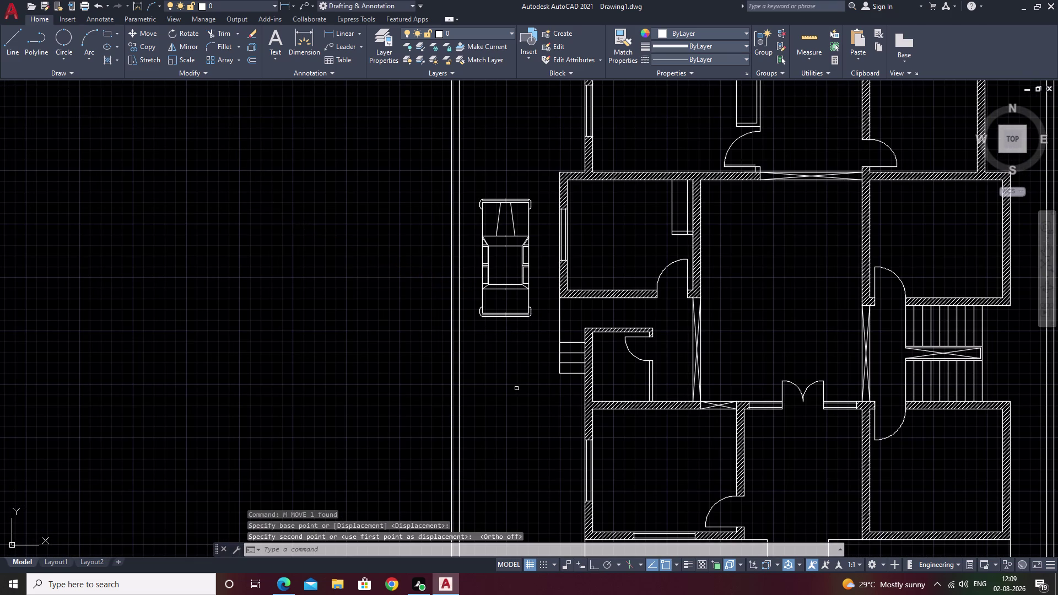
scroll(down, 3)
scroll(up, 3)
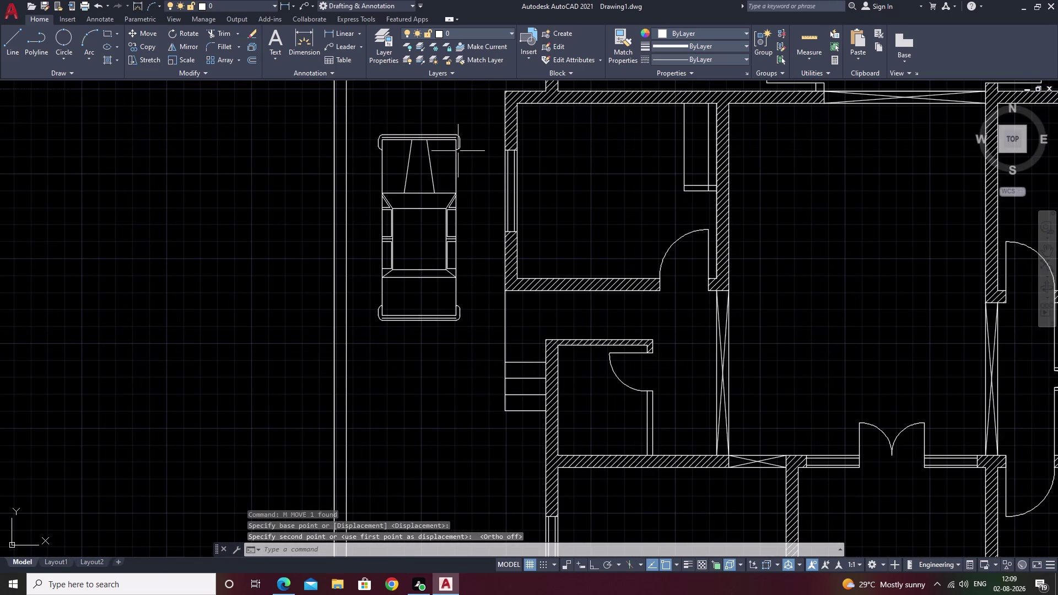
Start copying the moved car from its bottom, then cancel the copy.
drag(461, 122, 416, 350)
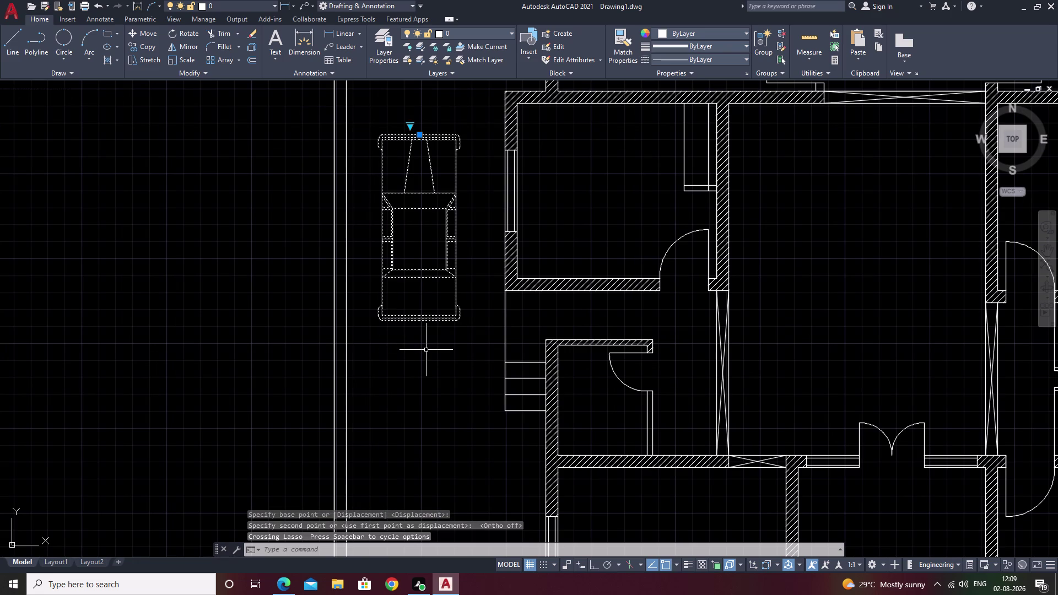
text(co)
key(space)
click(419, 322)
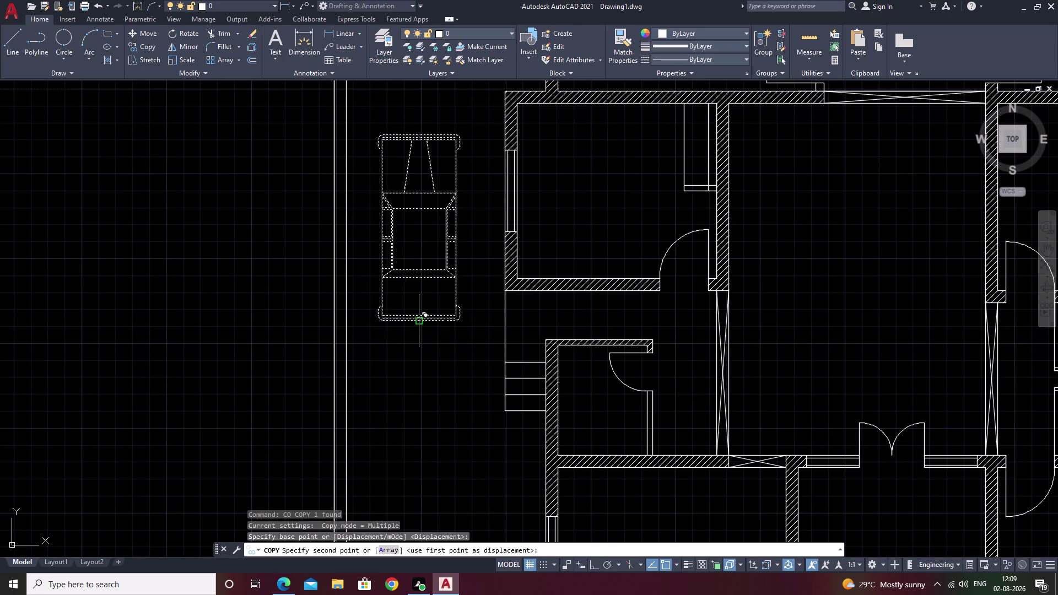
middle_drag(417, 489, 454, 296)
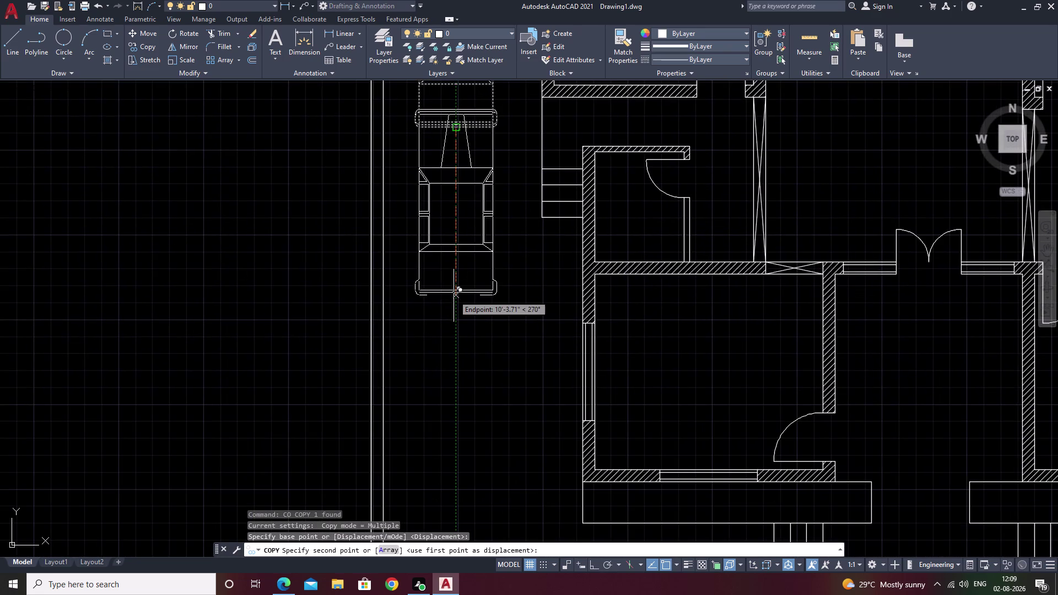
key(Escape)
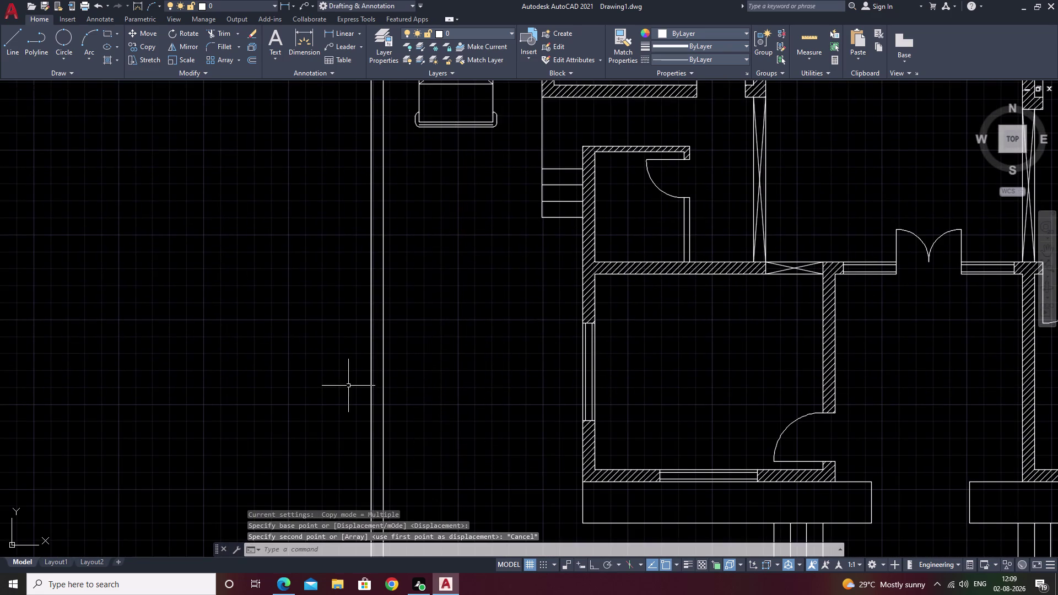
middle_drag(347, 384, 647, 504)
middle_drag(562, 360, 629, 378)
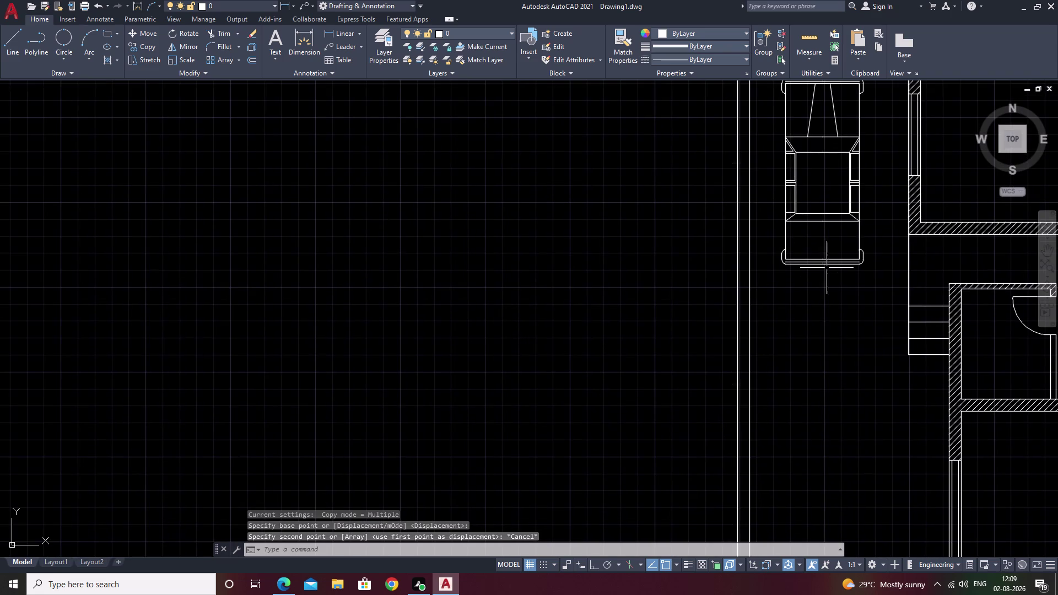
click(825, 263)
key(Escape)
middle_drag(525, 205, 844, 436)
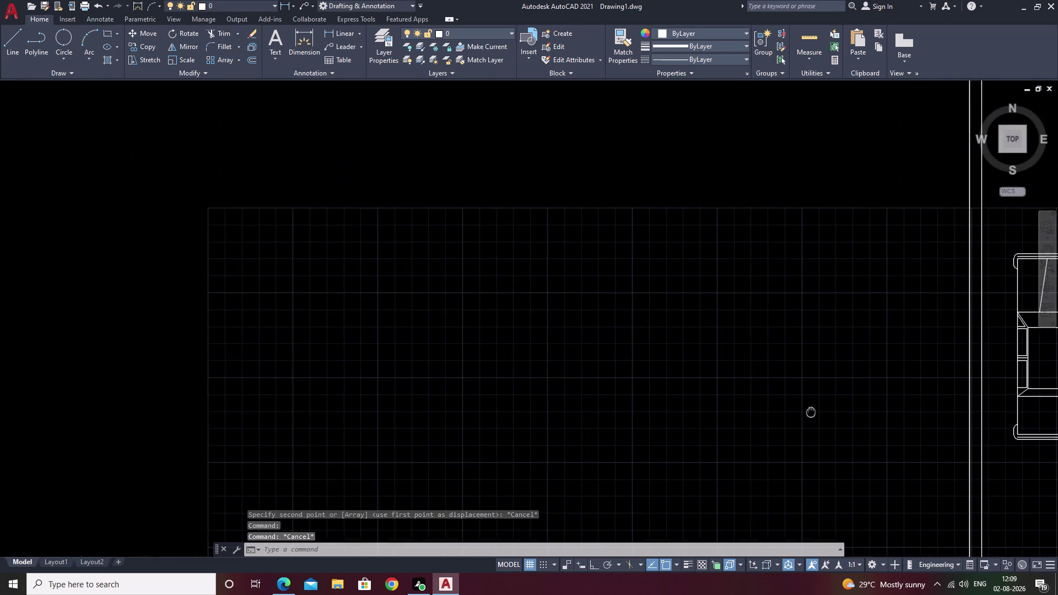
middle_drag(844, 436, 849, 444)
middle_drag(431, 278, 838, 399)
scroll(down, 3)
Switch the horizontal car block left of the plan to a truck view.
middle_drag(733, 323, 557, 365)
click(557, 326)
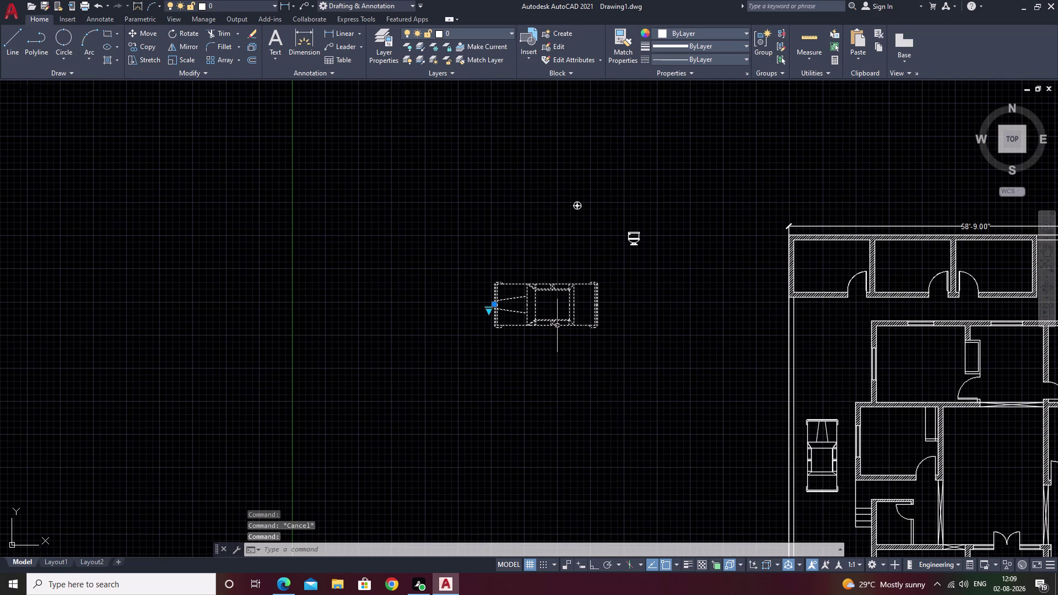
click(490, 310)
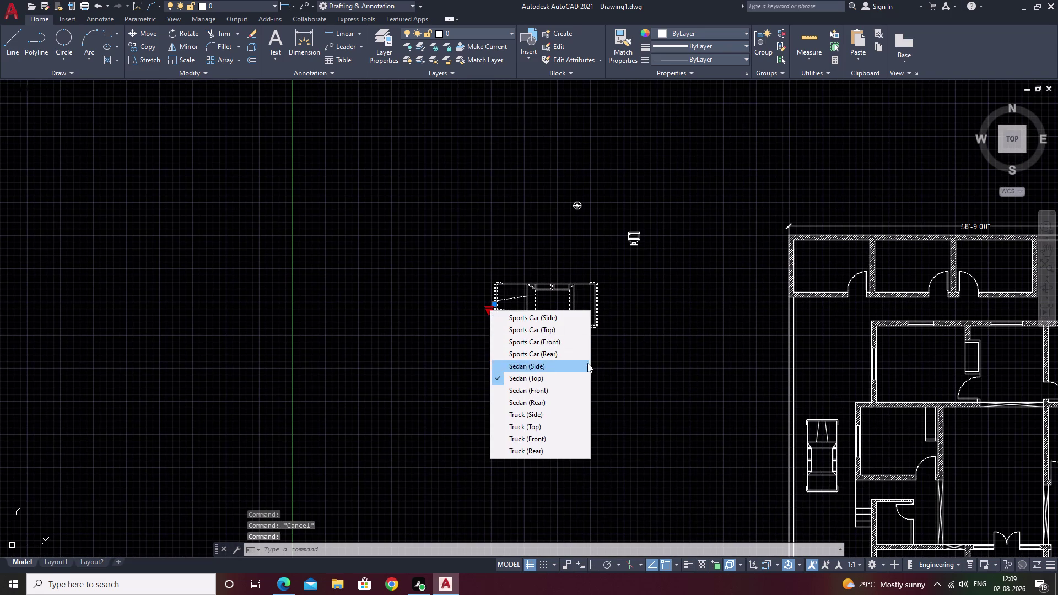
scroll(down, 3)
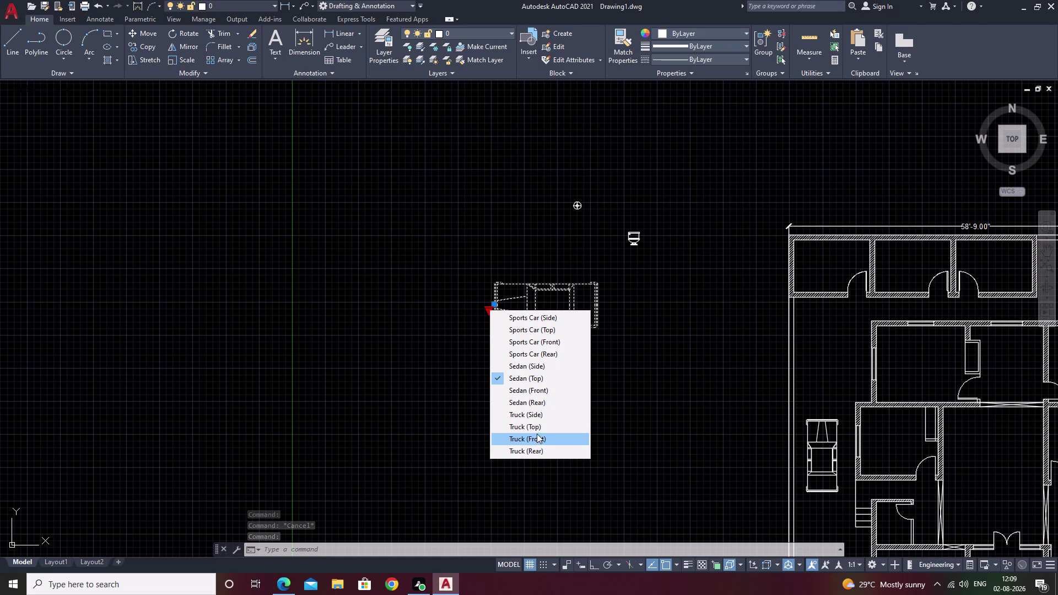
click(536, 422)
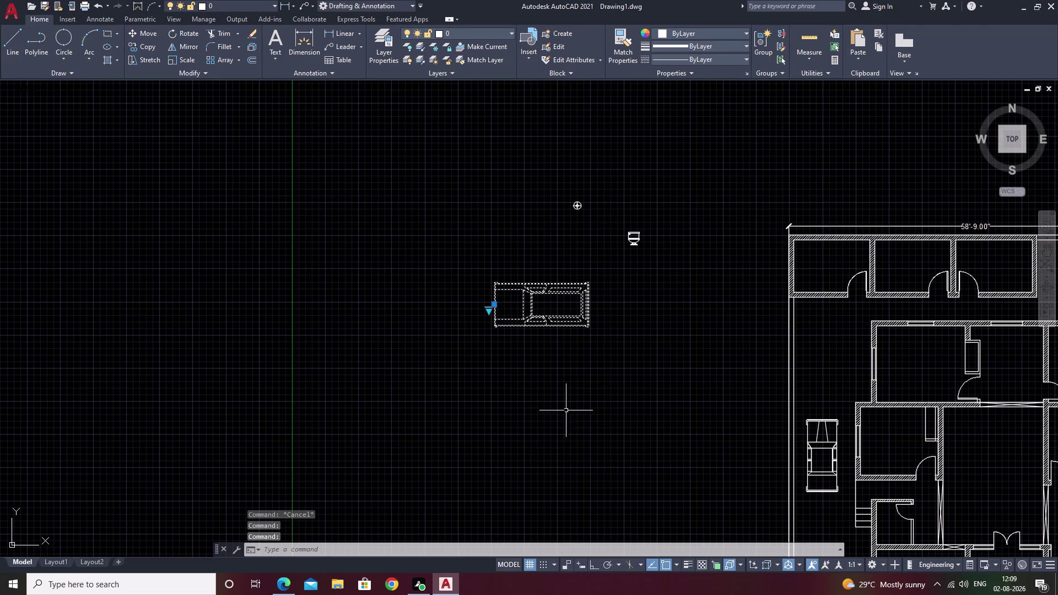
scroll(up, 3)
key(grave)
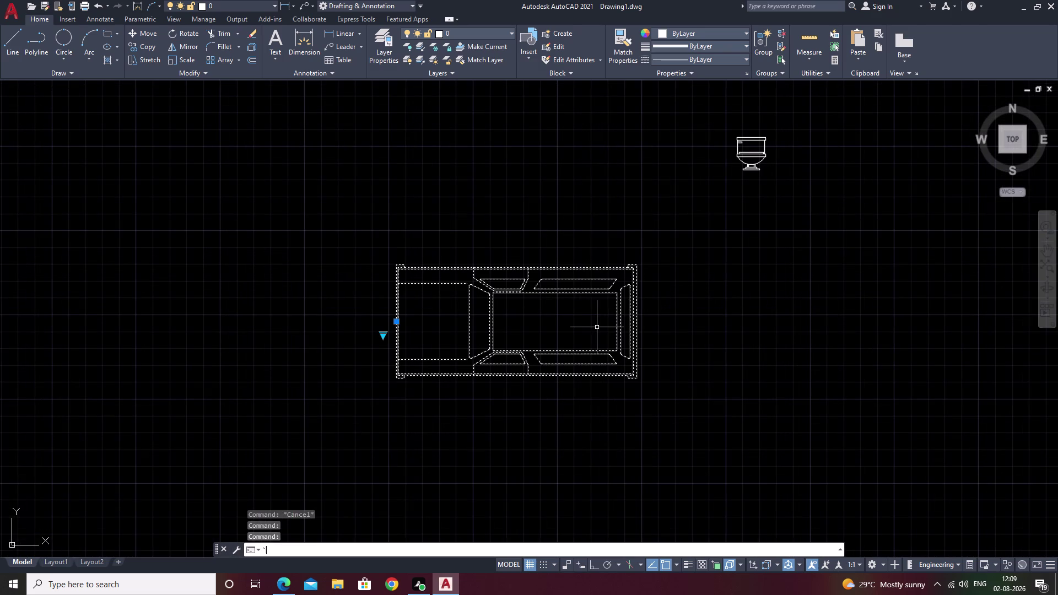
key(Escape)
Rotate the truck about its lower-left corner so it stands upright.
drag(676, 247, 479, 471)
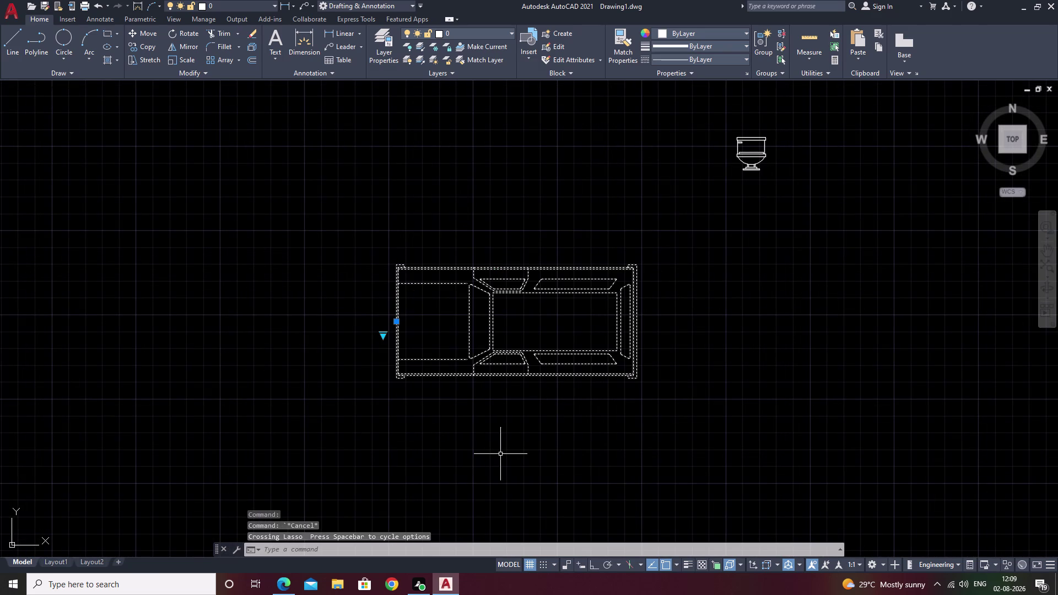
text(ro)
key(space)
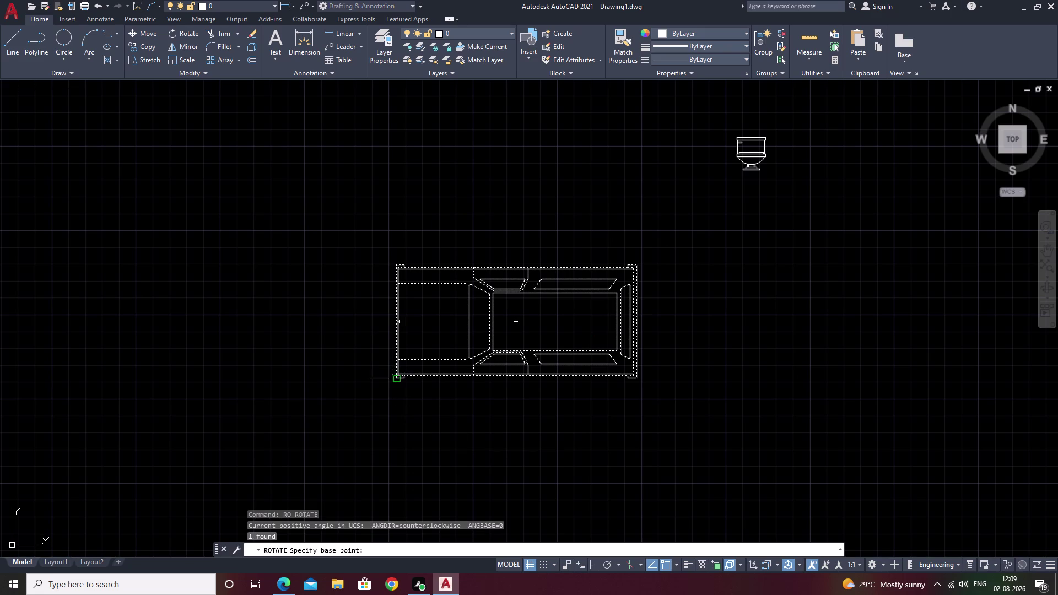
click(398, 379)
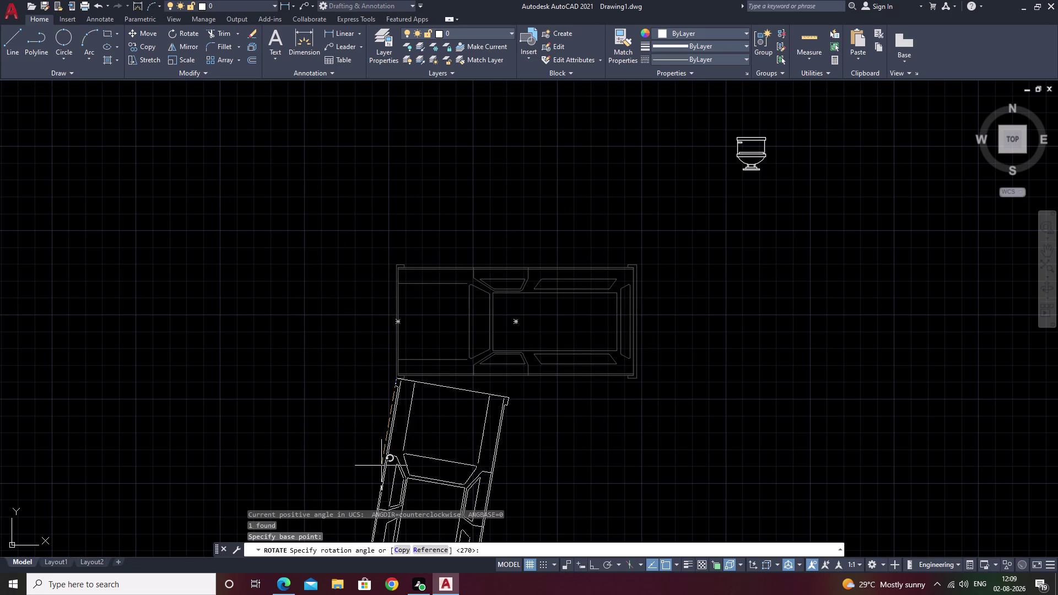
key(F8)
click(384, 463)
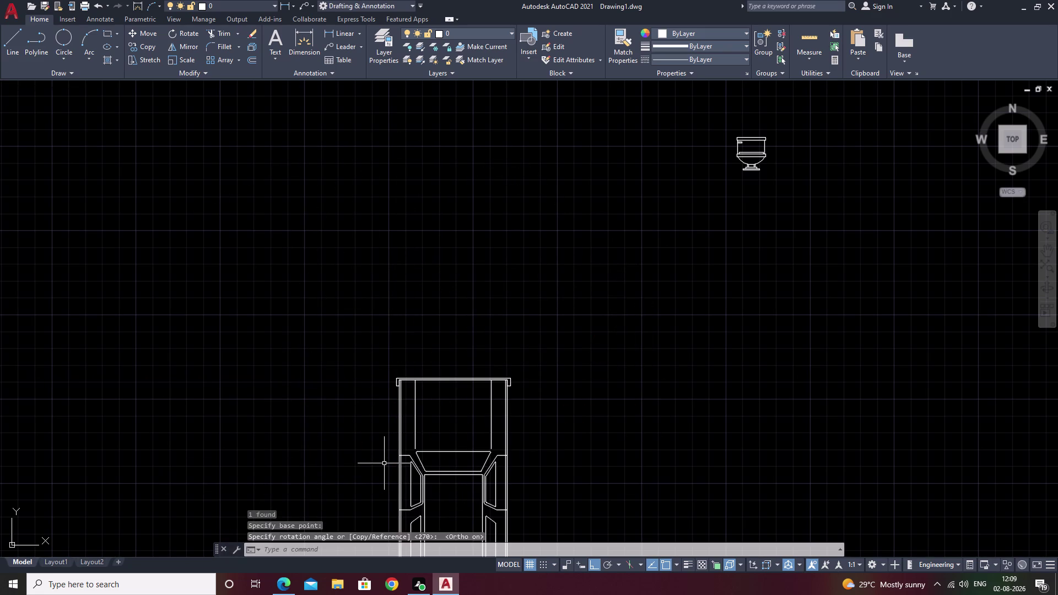
key(Escape)
Scale the upright truck down from its bottom base point.
middle_drag(536, 472, 578, 380)
drag(594, 253, 557, 536)
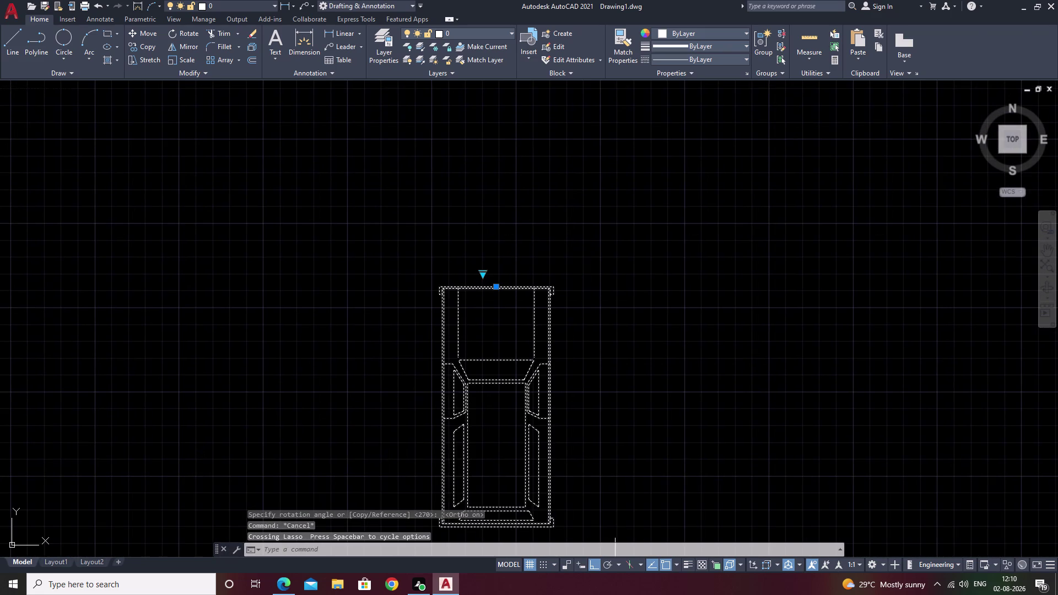
middle_drag(613, 512, 607, 411)
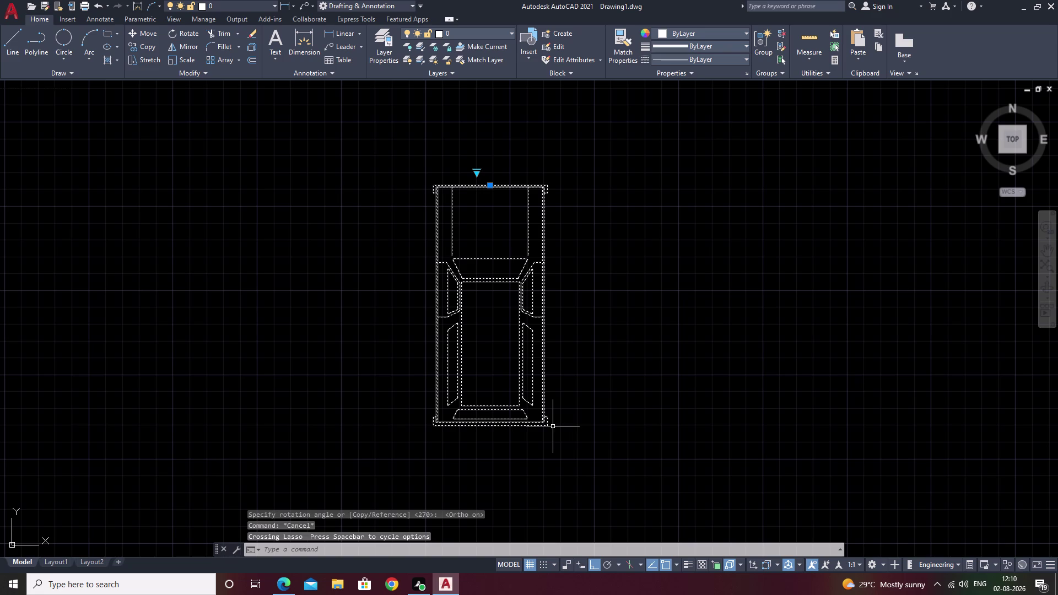
text(sc)
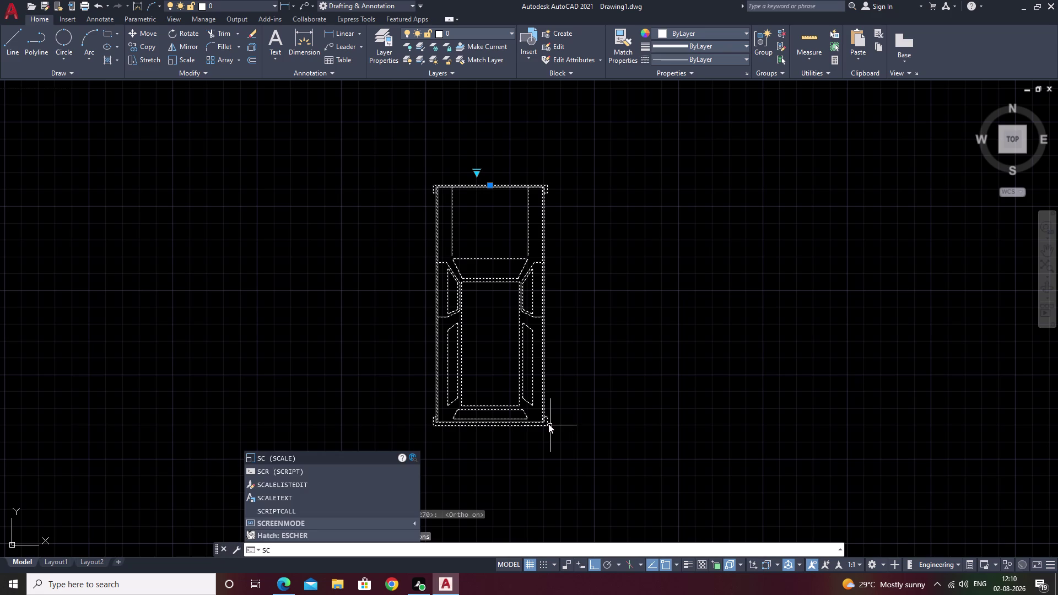
key(space)
click(546, 422)
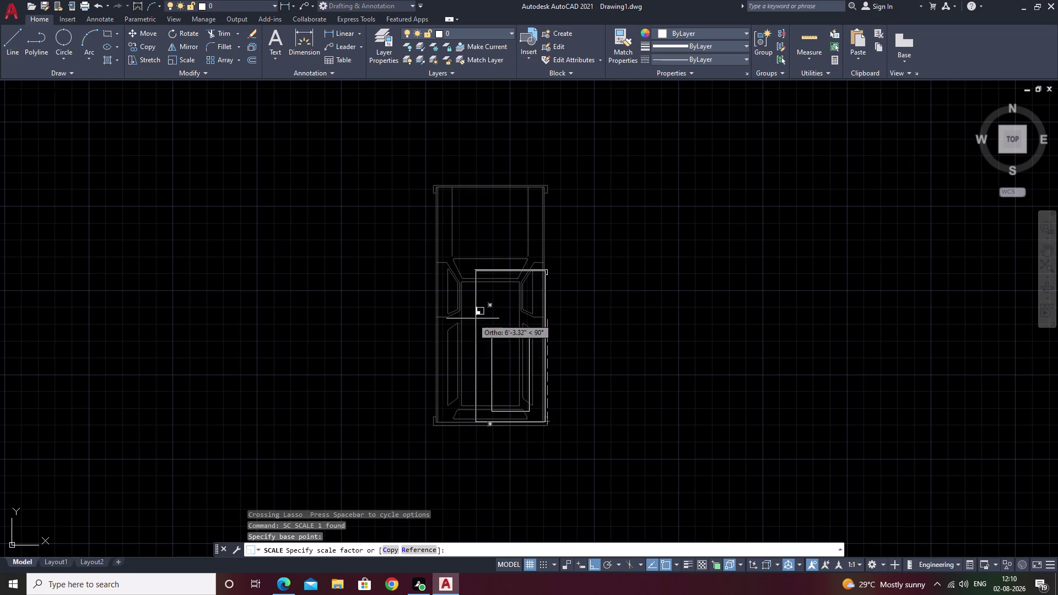
click(454, 302)
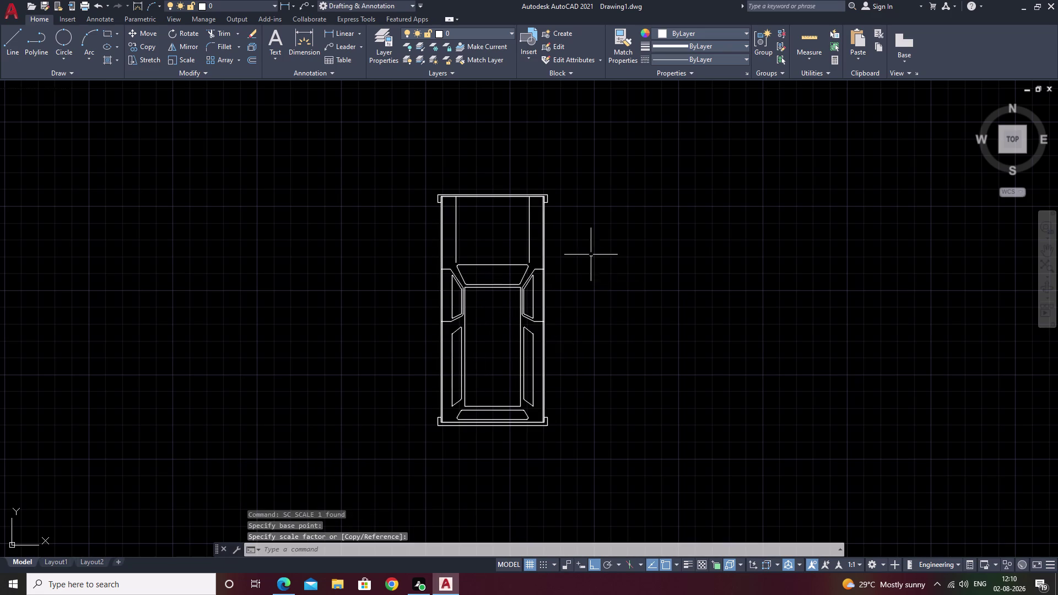
Scale the car down a second time from its bottom.
text(sc)
key(space)
drag(523, 151, 616, 485)
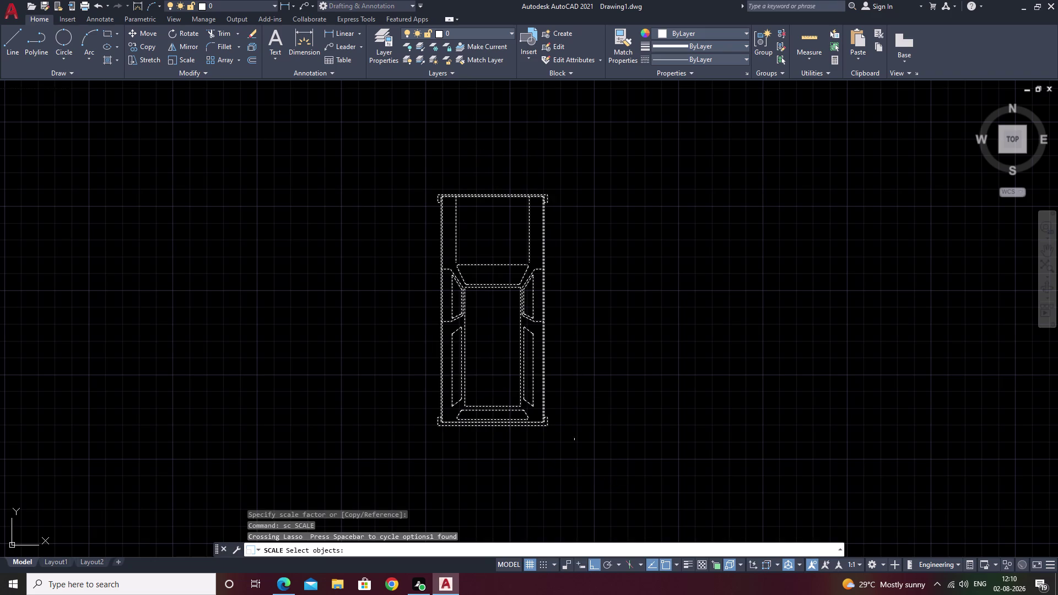
right_click(527, 410)
click(550, 428)
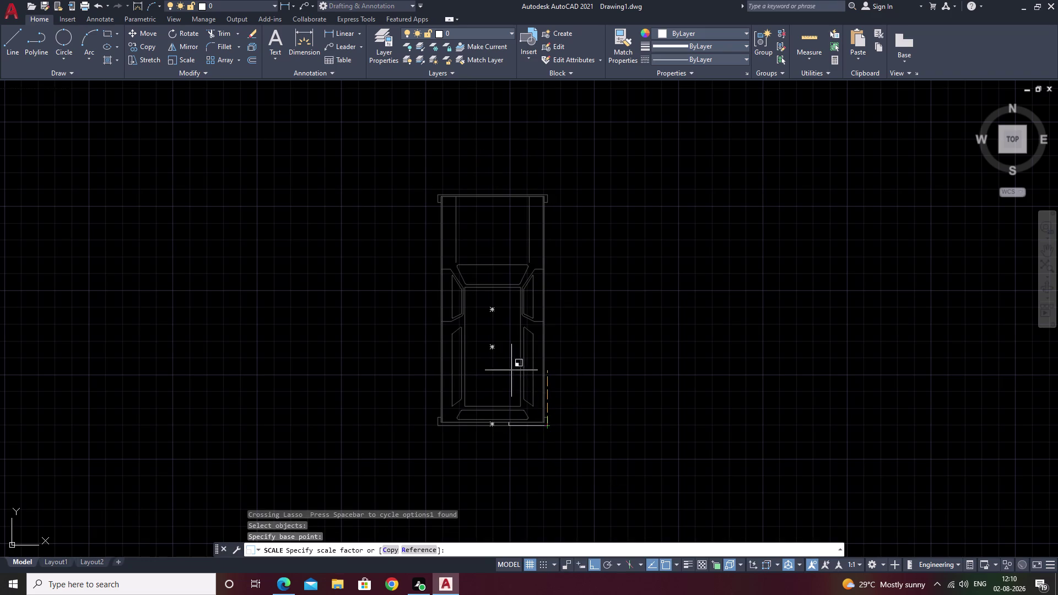
click(487, 331)
Select the scaled-down car, abandon a copy, and begin moving it.
drag(573, 267, 473, 446)
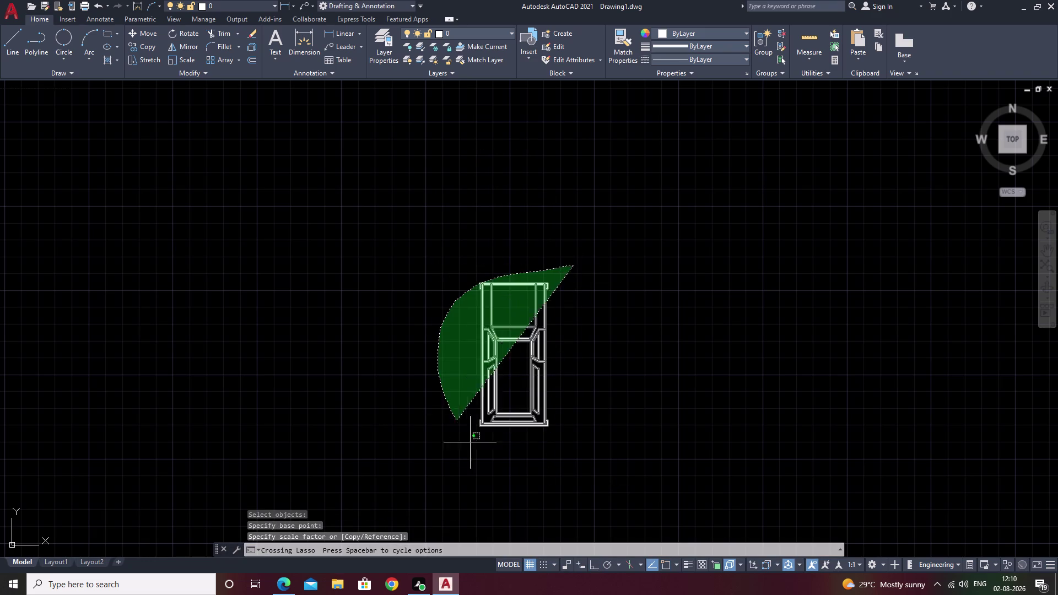
drag(474, 447, 582, 495)
text(co)
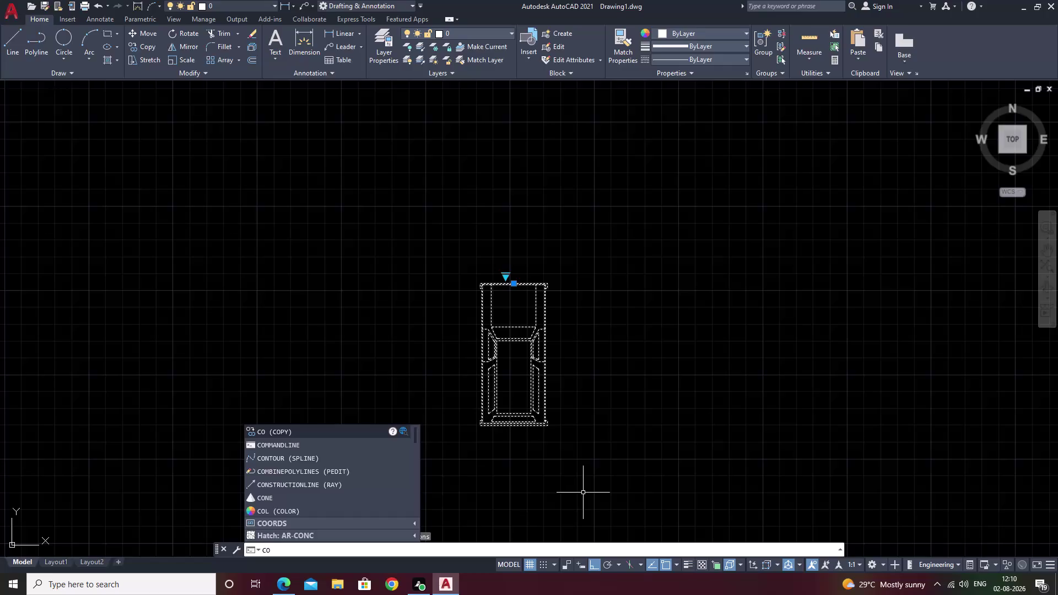
key(Escape)
text(m)
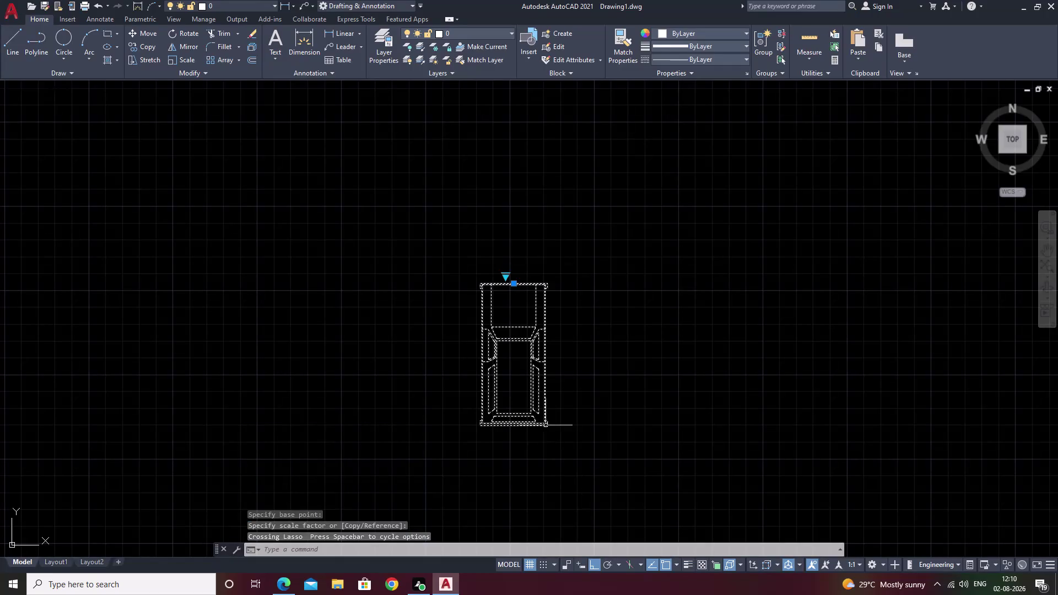
key(space)
click(546, 426)
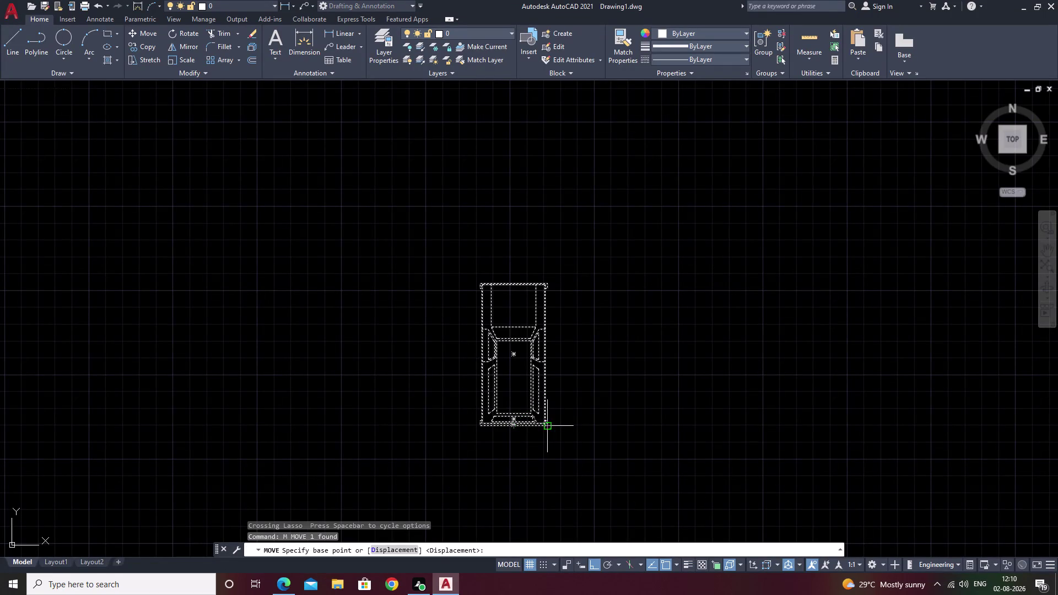
Place the smaller car below the first car with Ortho off.
click(547, 425)
scroll(down, 3)
middle_drag(739, 477, 614, 424)
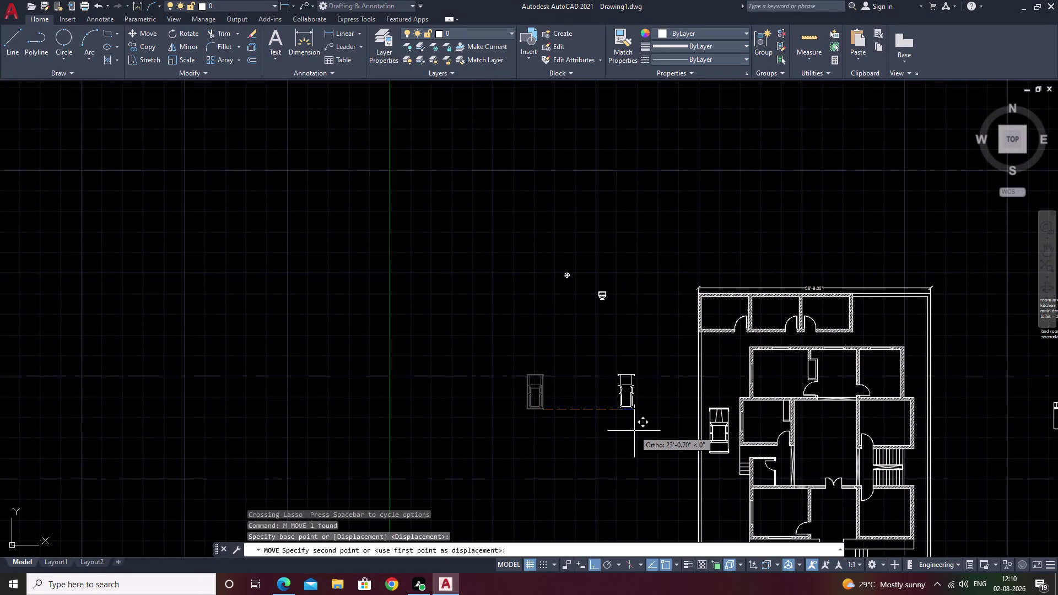
key(F8)
scroll(down, 3)
scroll(up, 3)
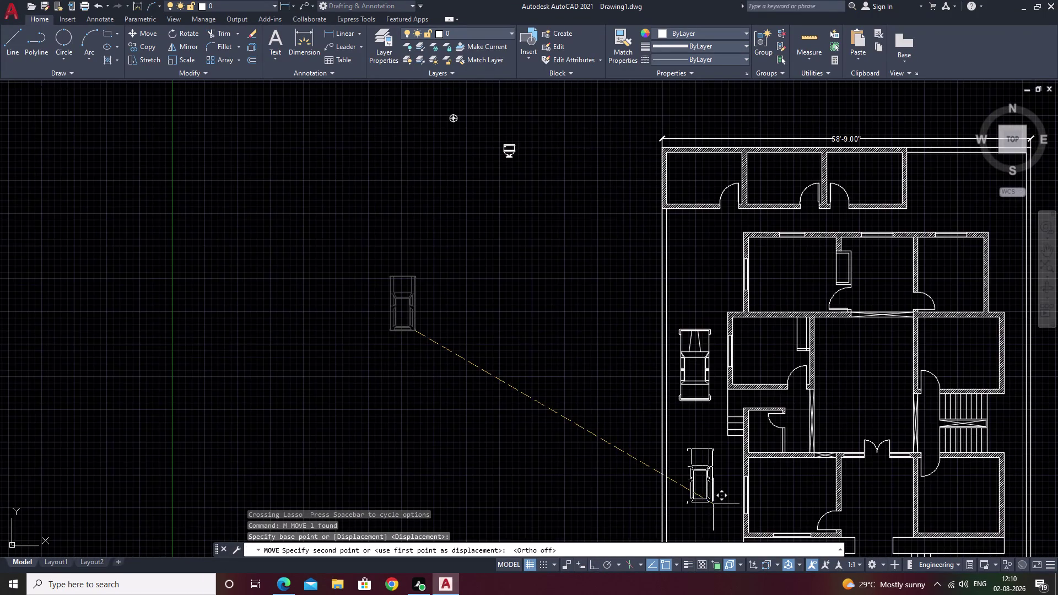
scroll(up, 3)
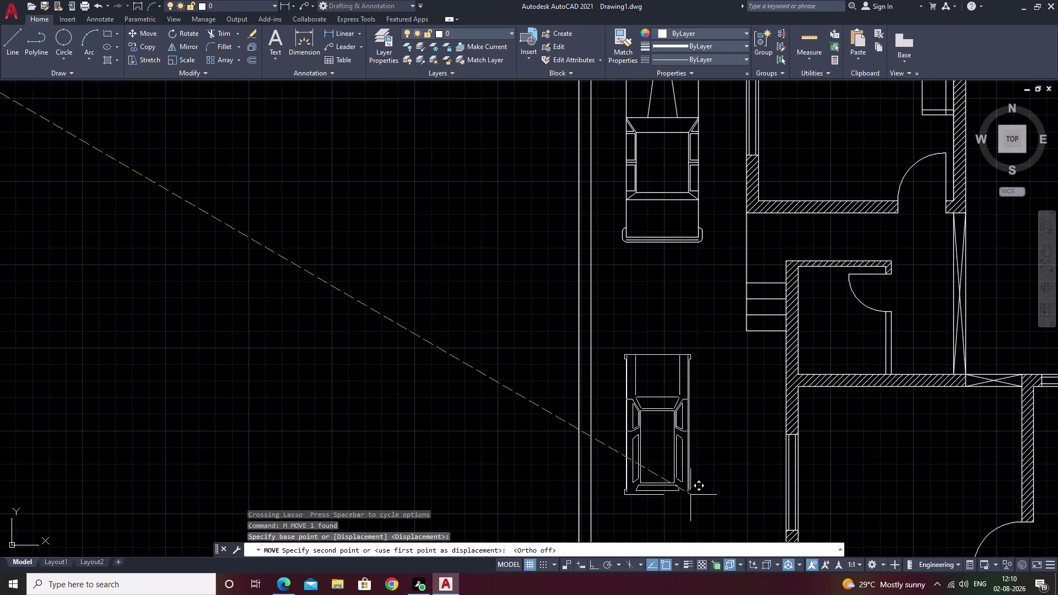
click(691, 495)
Select the relocated car and cancel a stretch attempt.
click(680, 458)
click(689, 461)
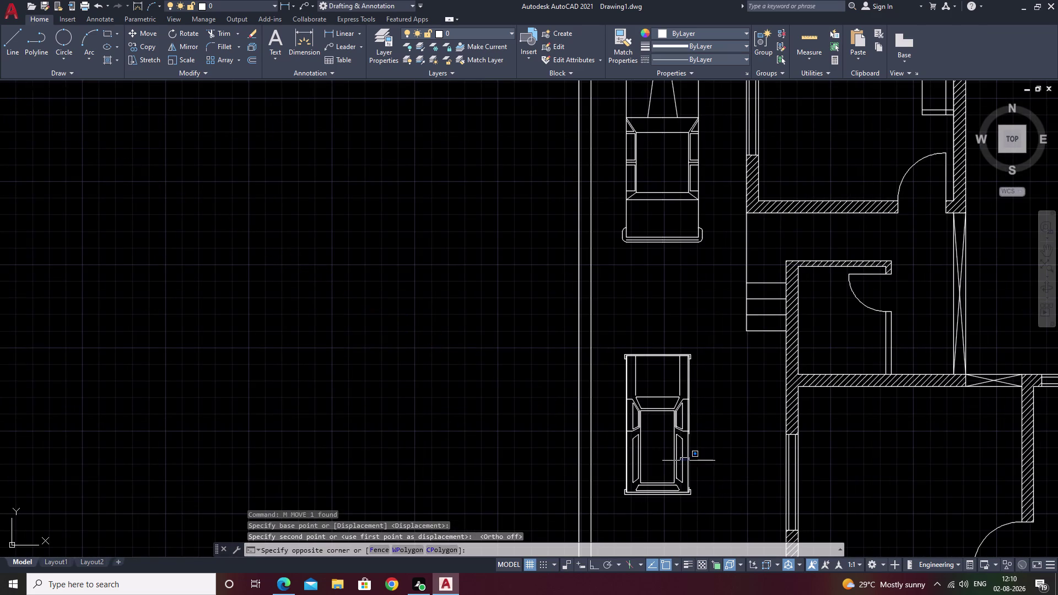
key(Escape)
drag(697, 413, 645, 472)
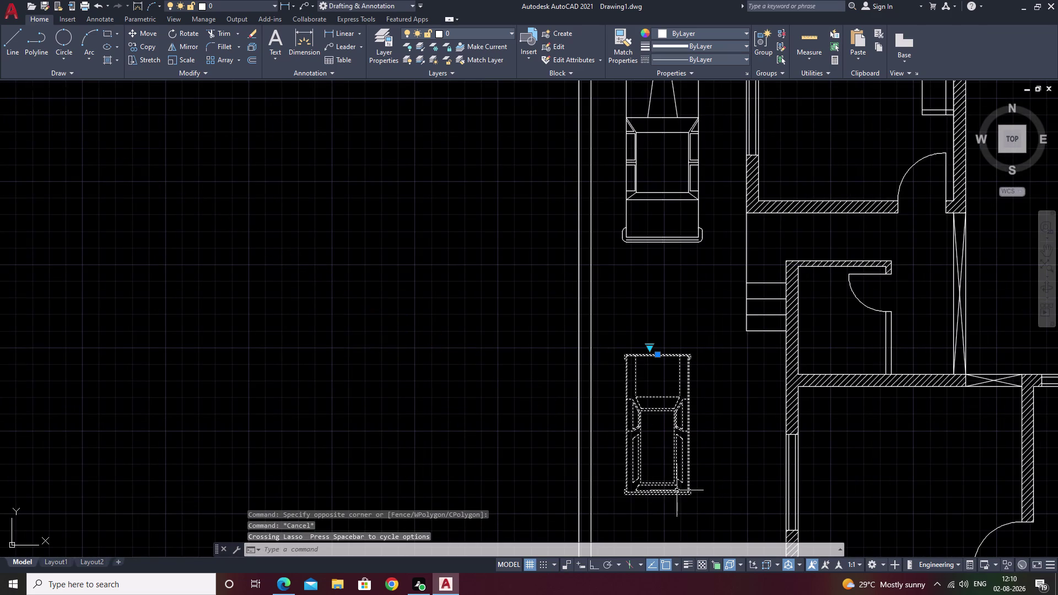
text(s v)
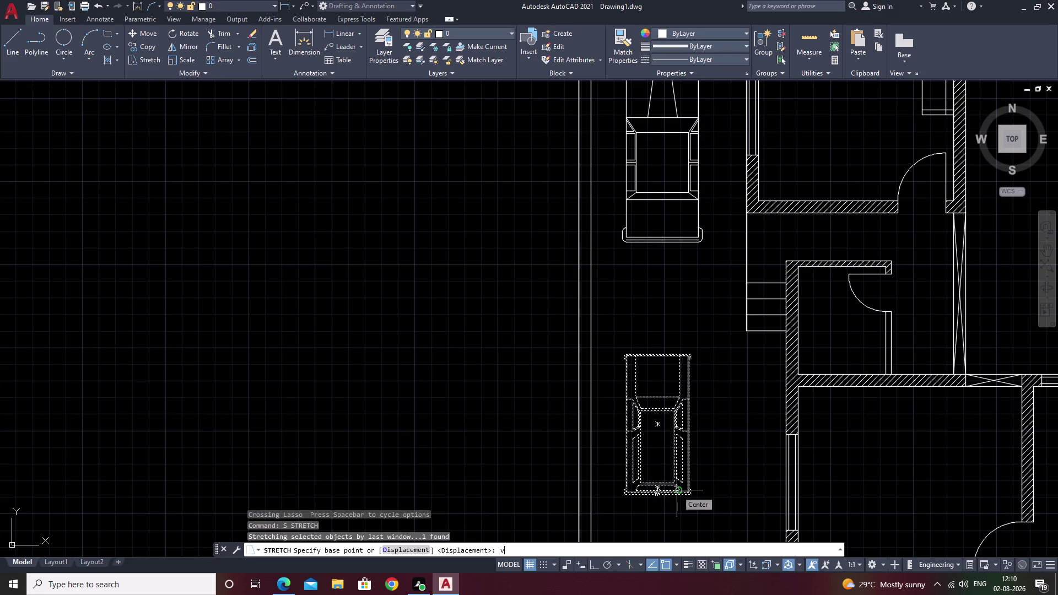
key(BackSpace)
key(Escape)
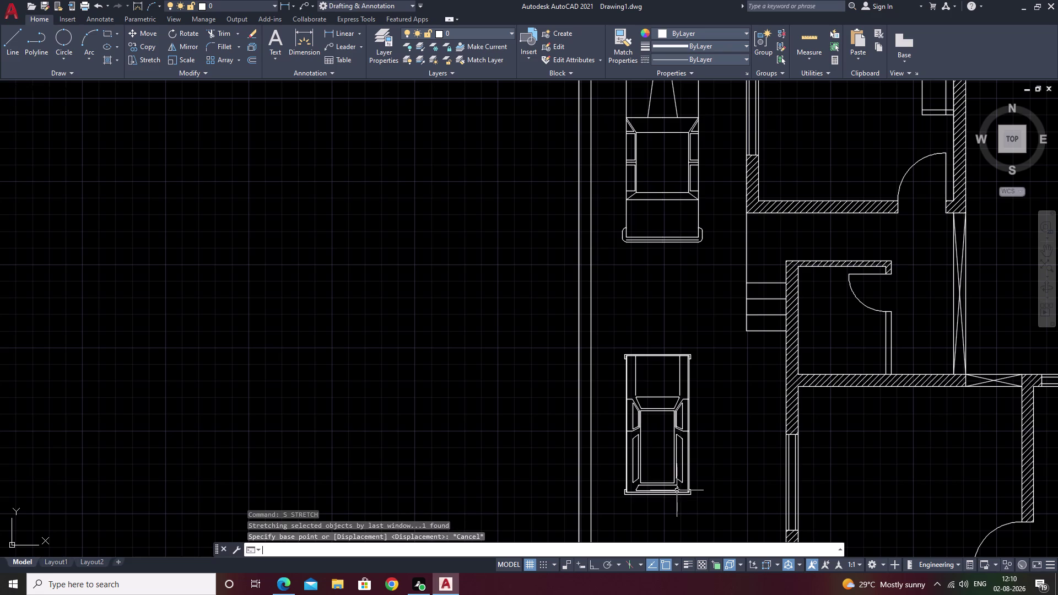
Start scaling the car from its corner, then cancel the resize.
drag(689, 342, 664, 541)
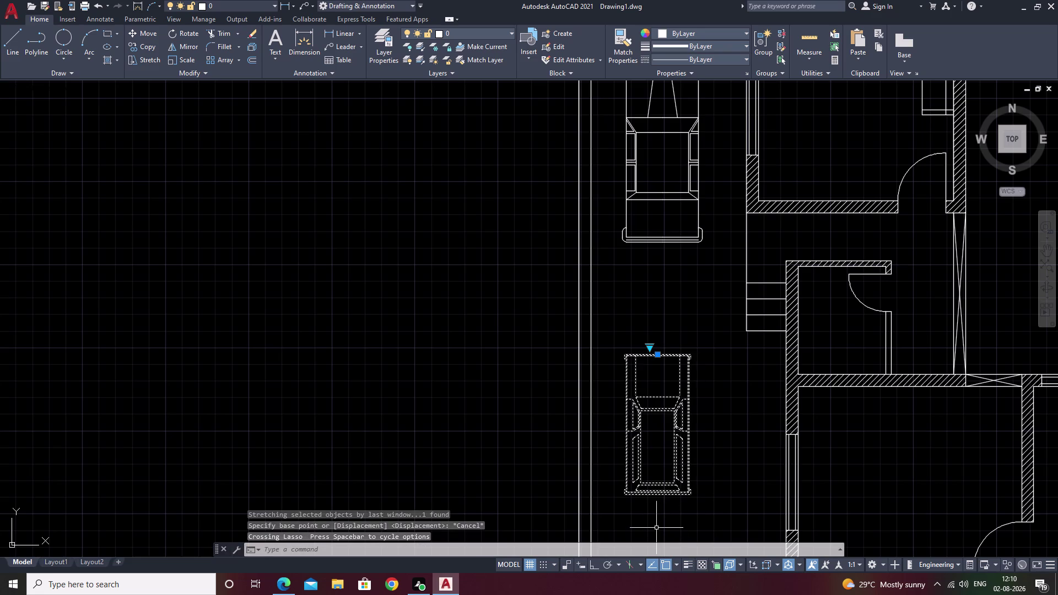
text(sc)
key(space)
click(690, 494)
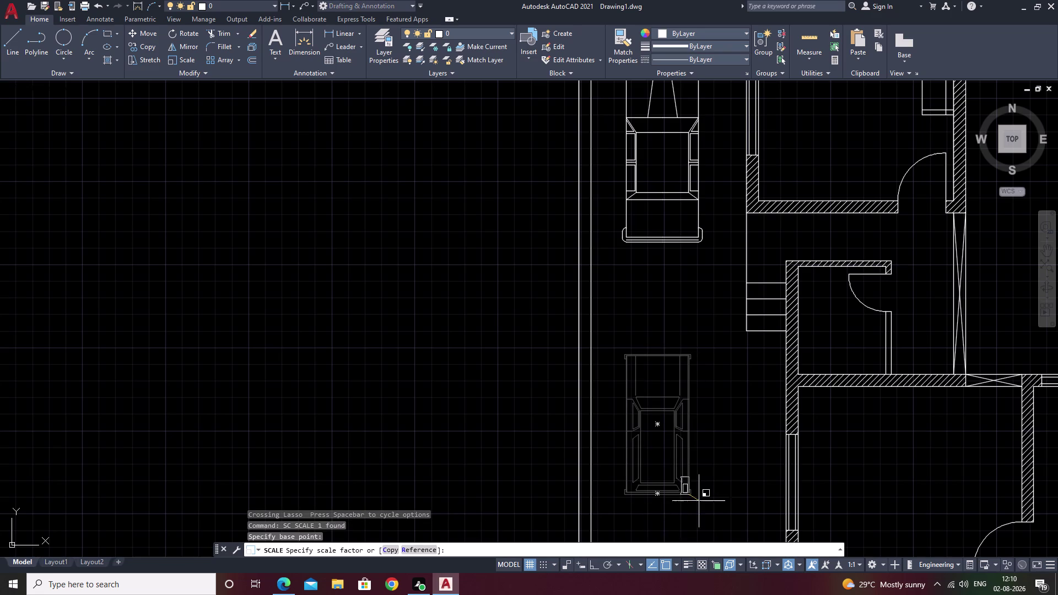
middle_drag(714, 533, 671, 341)
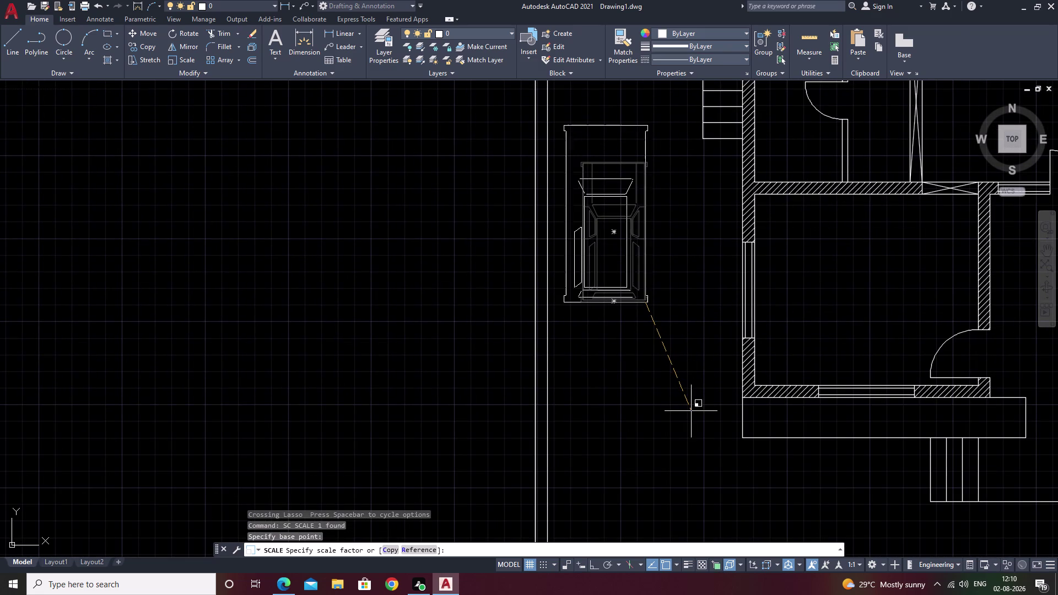
click(692, 411)
click(640, 236)
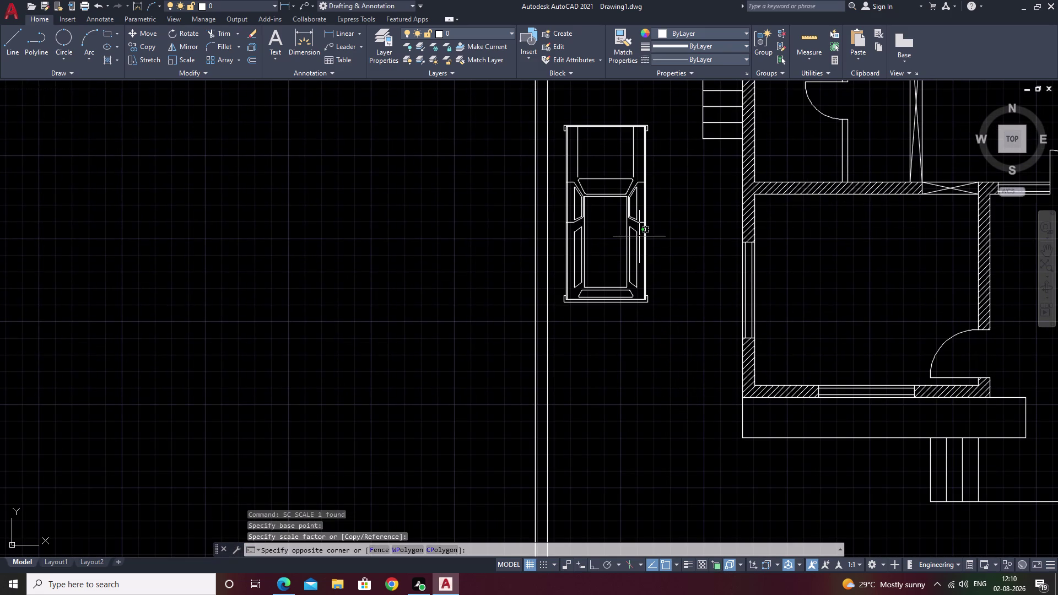
key(Escape)
Nudge the car slightly lower and to the right.
drag(675, 214, 614, 280)
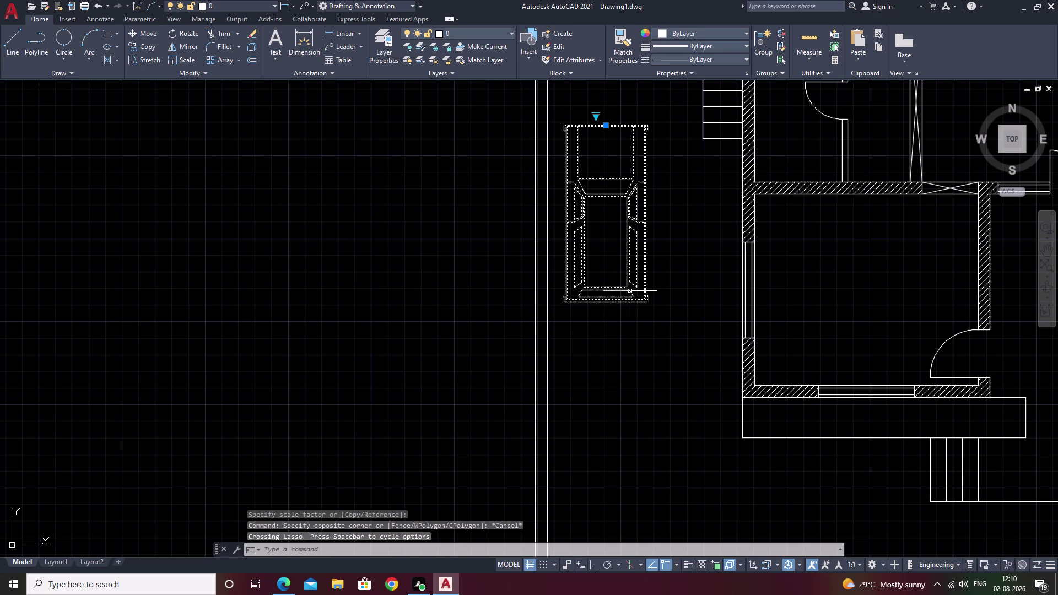
text(m)
key(space)
click(606, 292)
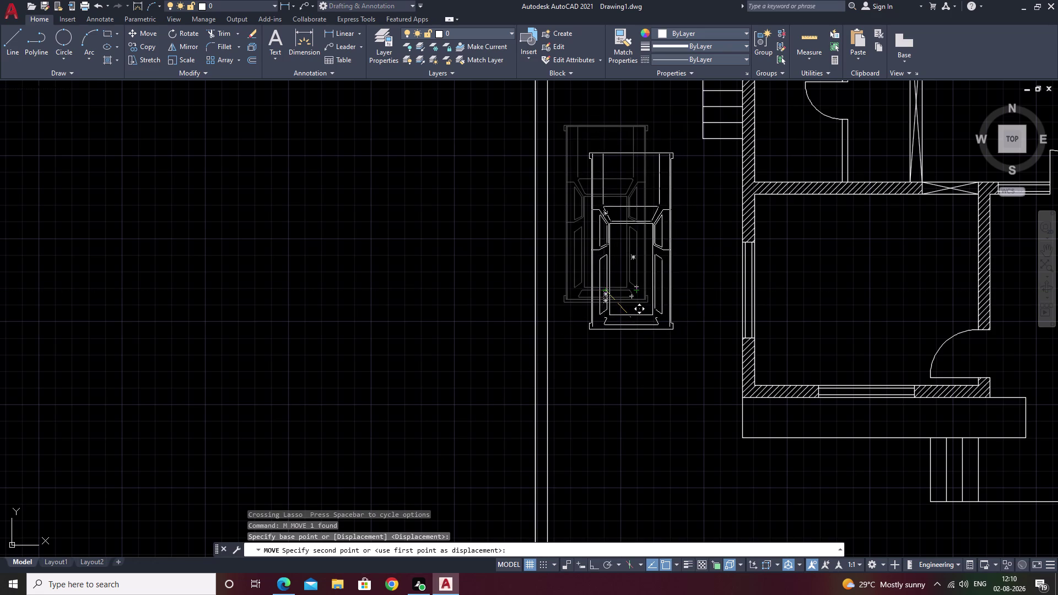
click(626, 318)
scroll(down, 3)
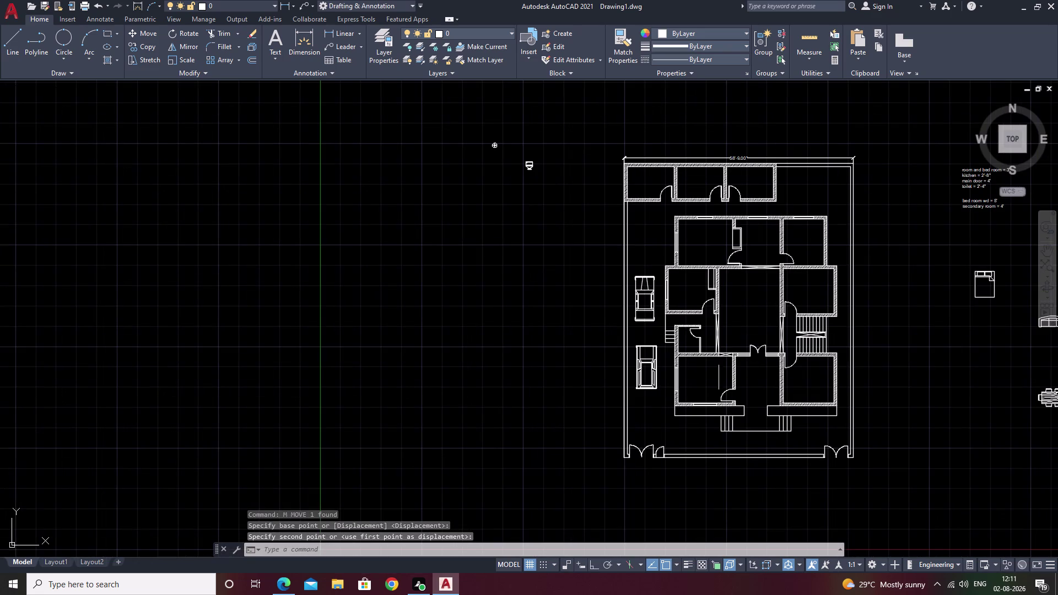
scroll(up, 3)
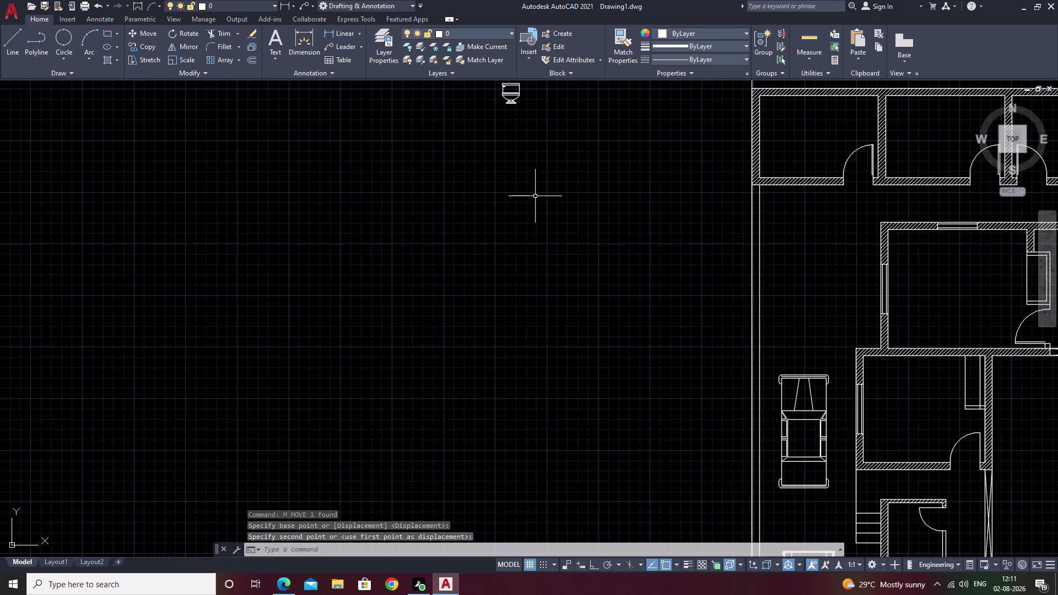
Switch the toilet block's visibility state to a plan view.
middle_drag(535, 196, 472, 354)
scroll(up, 3)
click(449, 266)
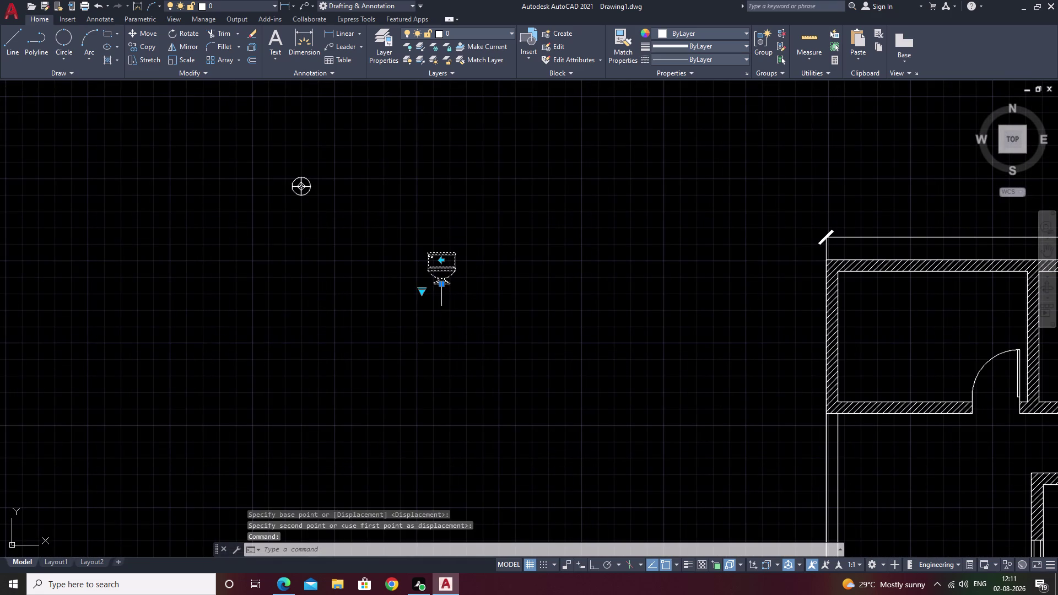
click(425, 290)
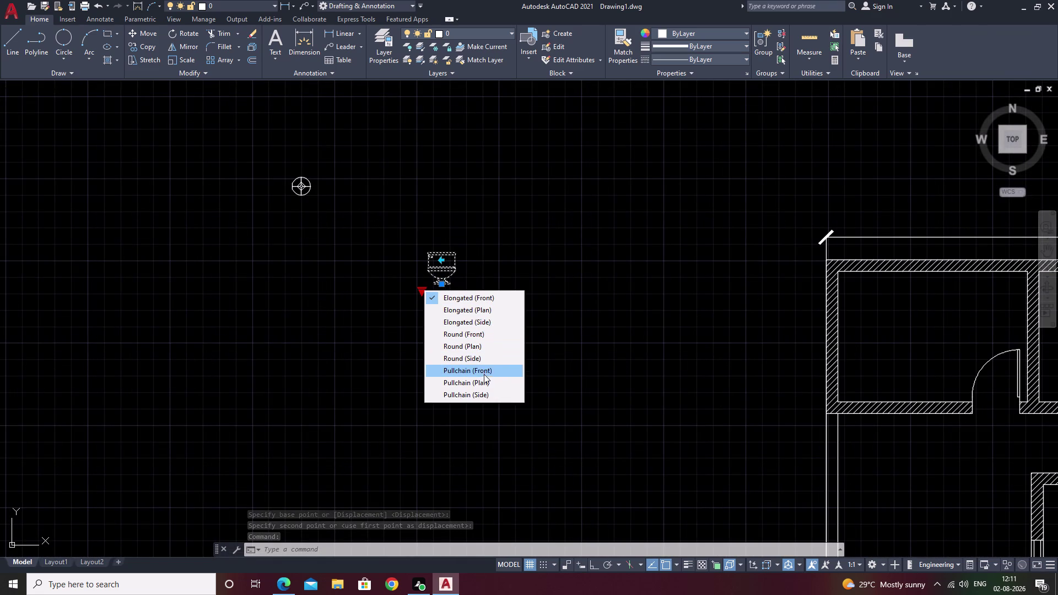
scroll(up, 3)
click(485, 311)
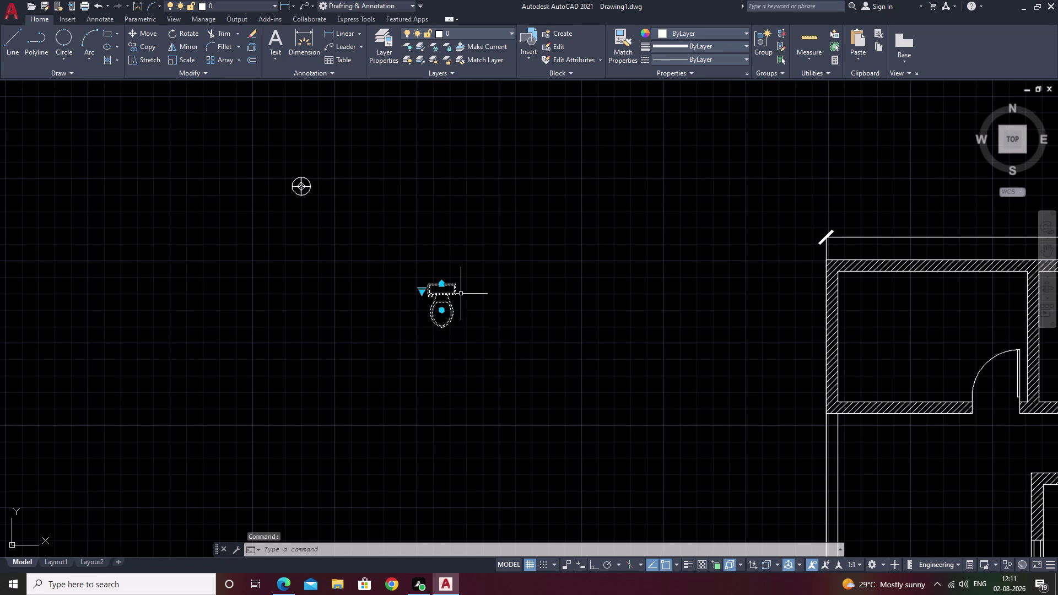
key(Escape)
Begin moving the toilet from its tank centre toward the house rooms.
scroll(up, 3)
drag(478, 244, 484, 430)
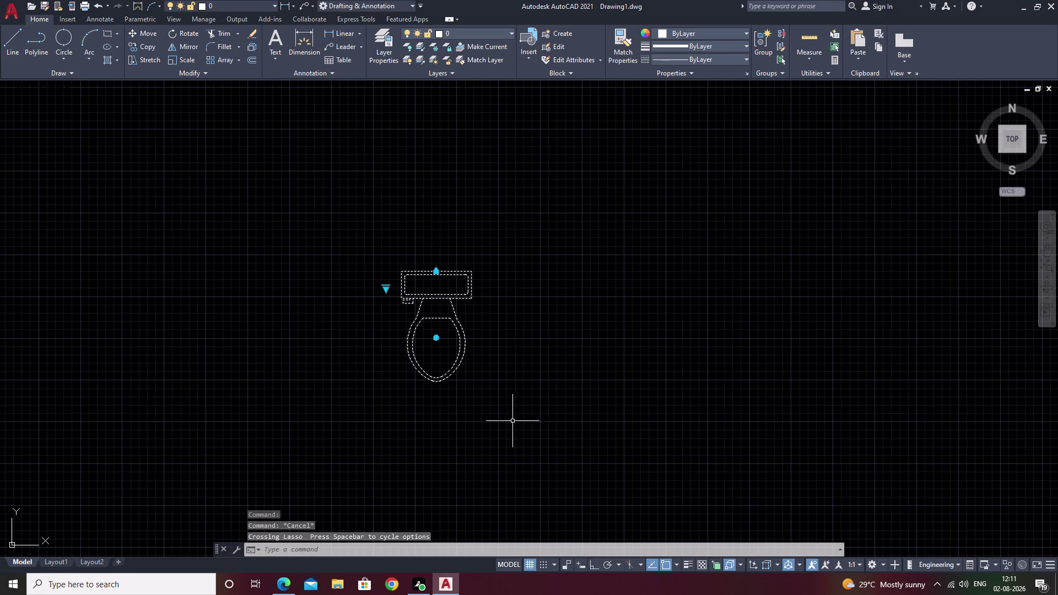
text(m)
key(space)
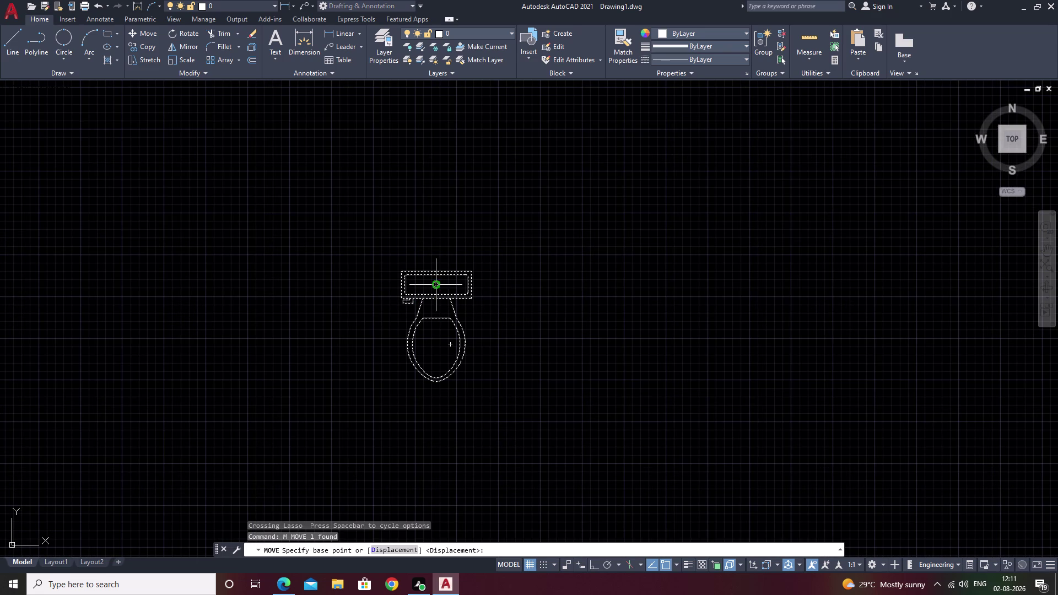
click(436, 286)
scroll(down, 3)
middle_drag(744, 379, 246, 358)
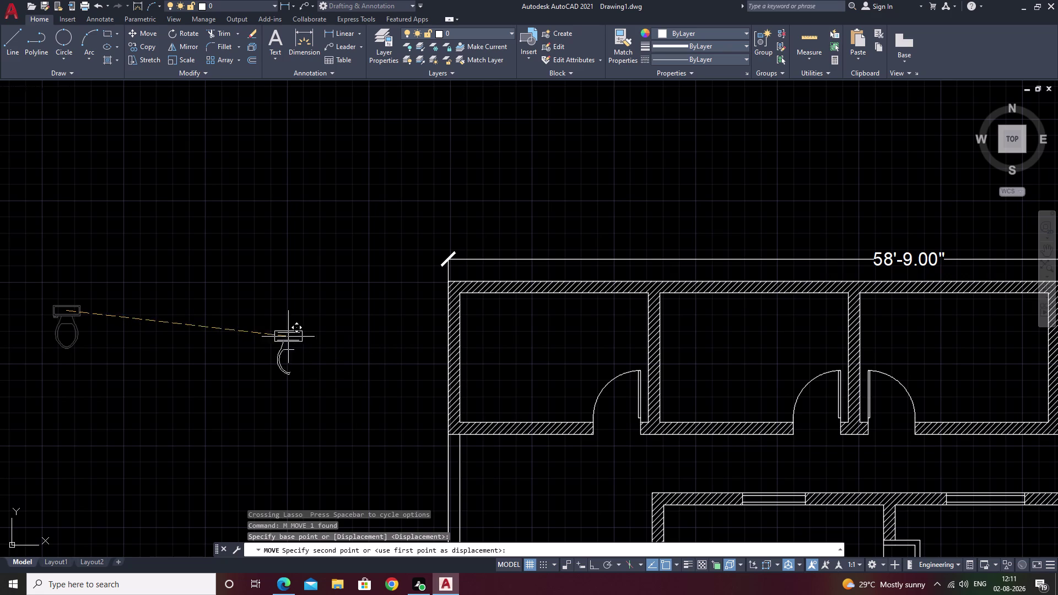
Rotate the toilet at right angles so it faces sideways.
key(Escape)
drag(43, 285, 61, 371)
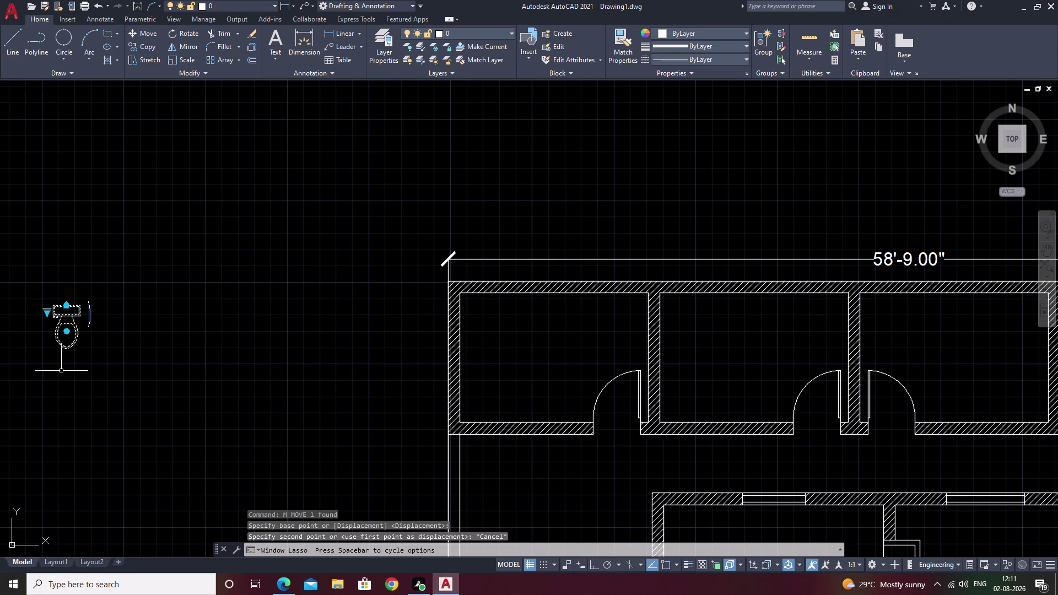
text(ro)
key(space)
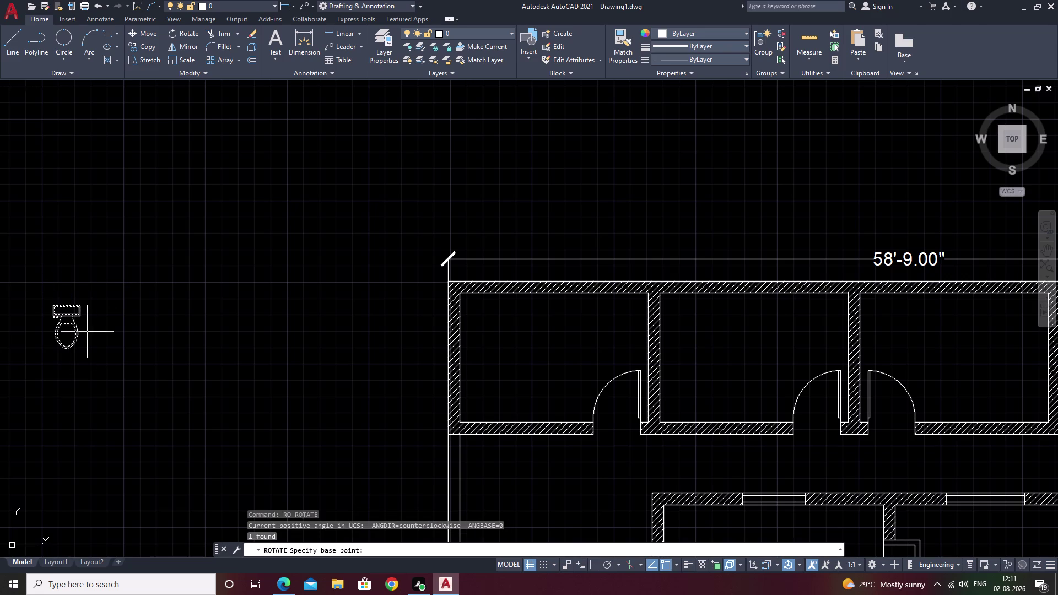
click(81, 307)
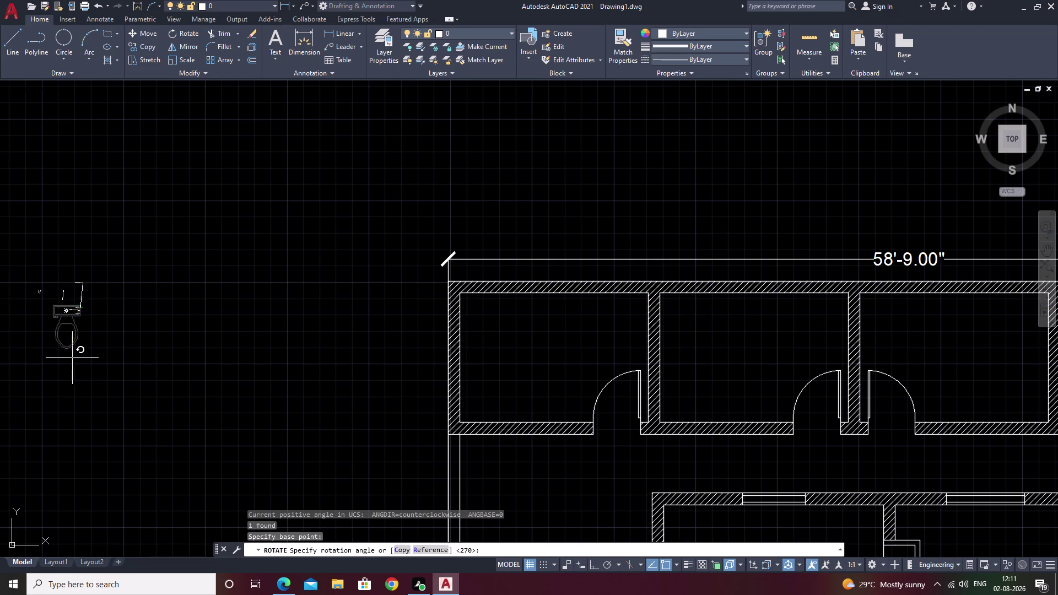
key(F8)
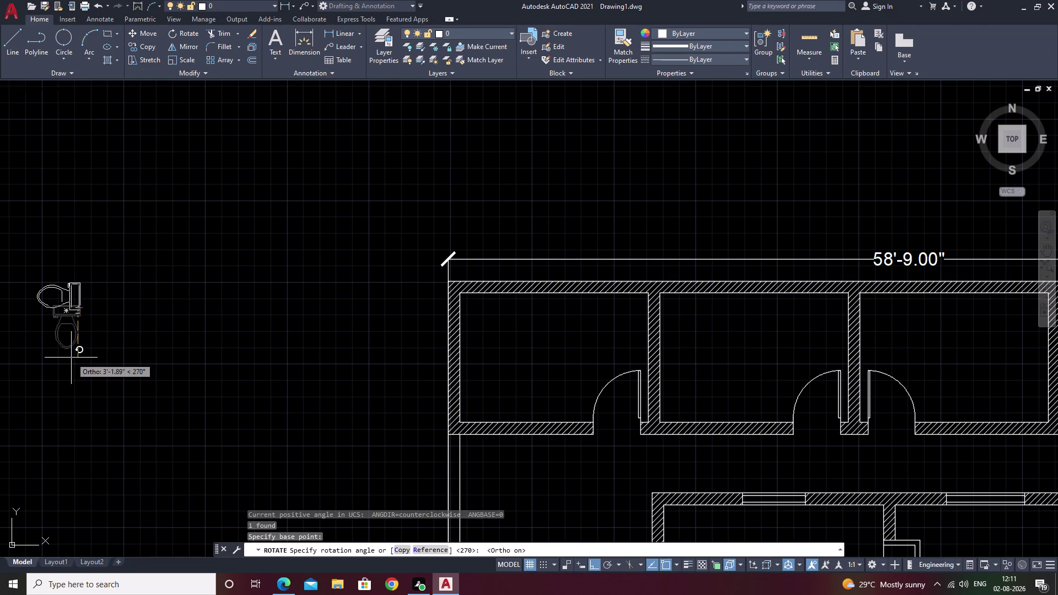
click(71, 358)
key(Escape)
Begin moving the rotated toilet from its base point toward the floor plan.
drag(91, 253, 64, 371)
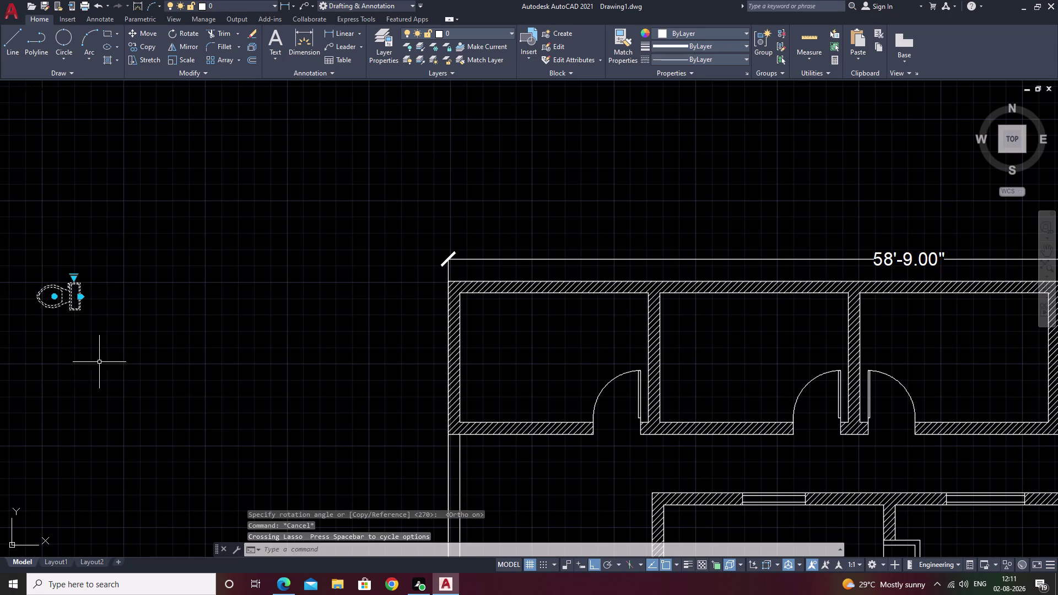
text(m)
key(space)
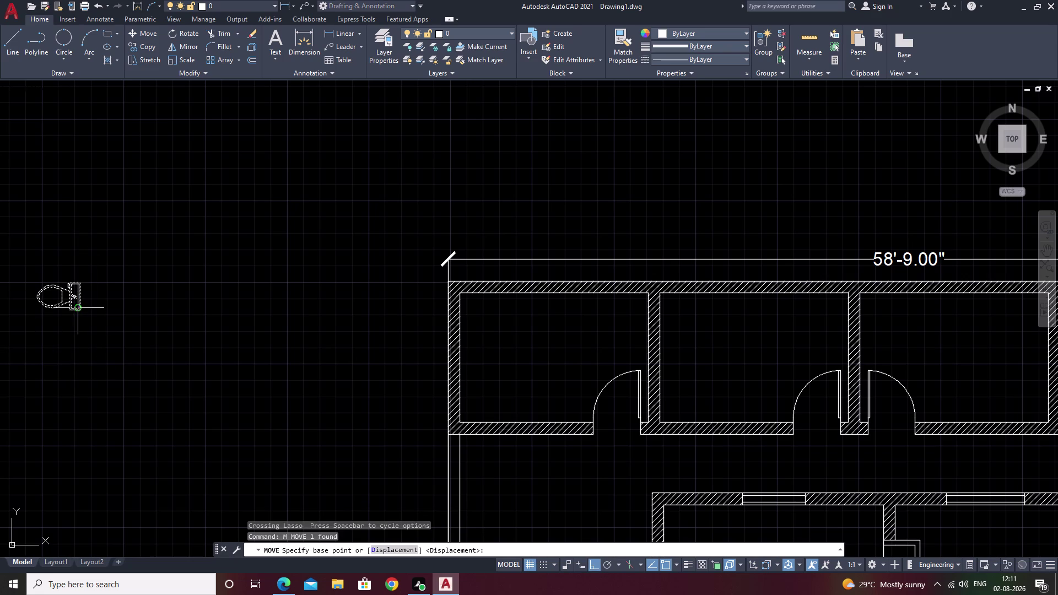
scroll(up, 3)
scroll(up, 3)
click(59, 325)
scroll(down, 3)
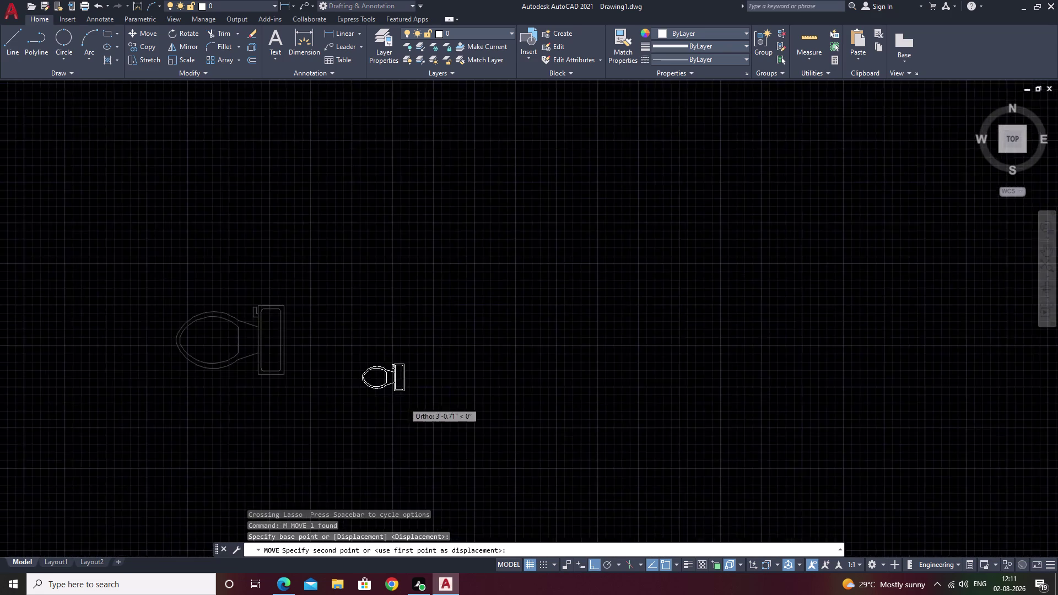
middle_drag(427, 411, 273, 246)
middle_drag(355, 349, 265, 165)
scroll(down, 3)
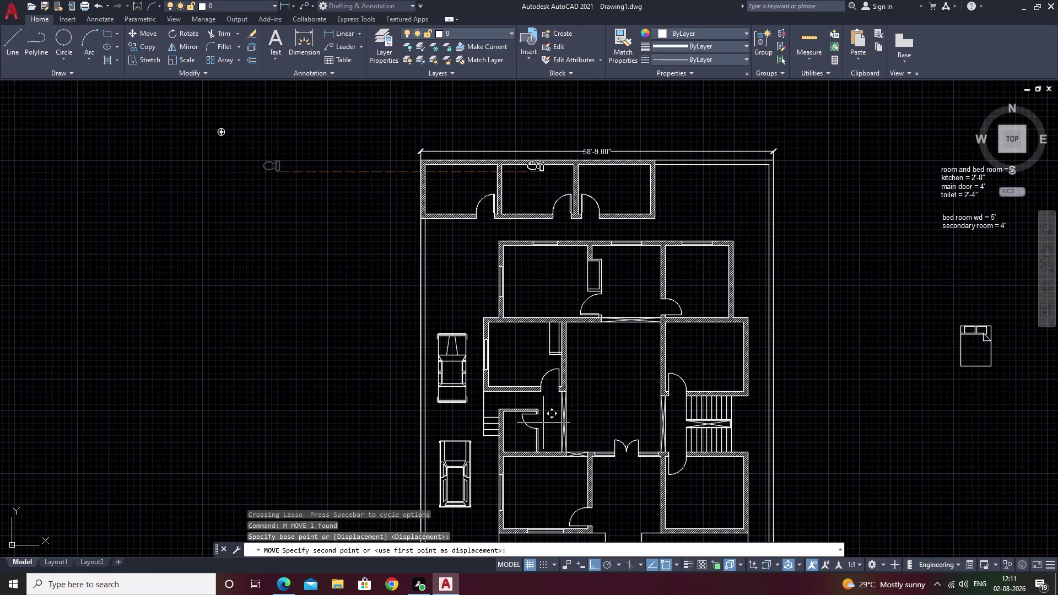
Place the toilet against the small bathroom's lower wall with Ortho off.
key(F8)
scroll(up, 3)
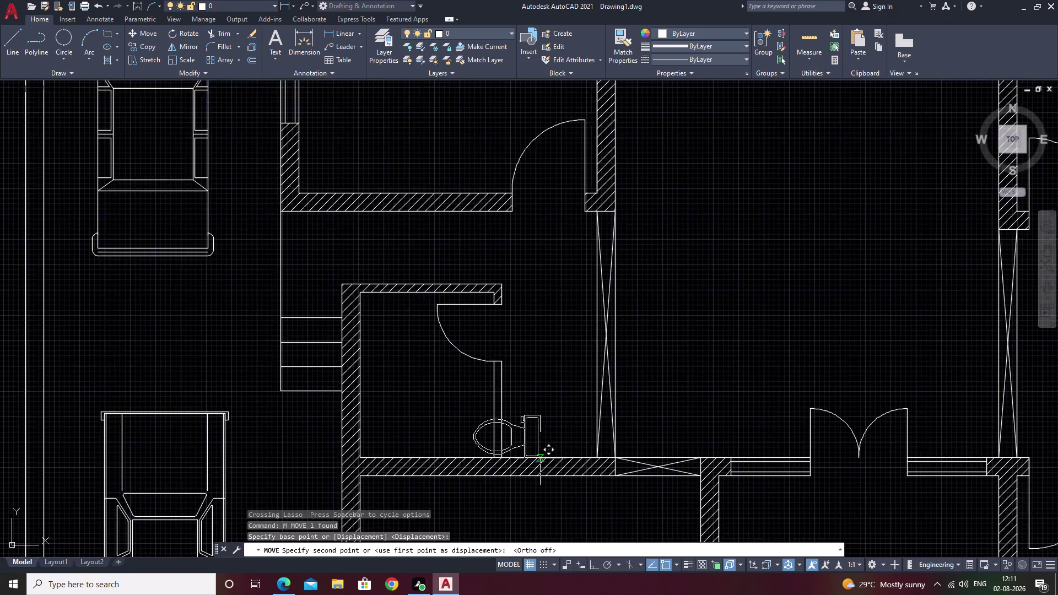
scroll(up, 3)
scroll(up, 3)
middle_drag(378, 452, 442, 260)
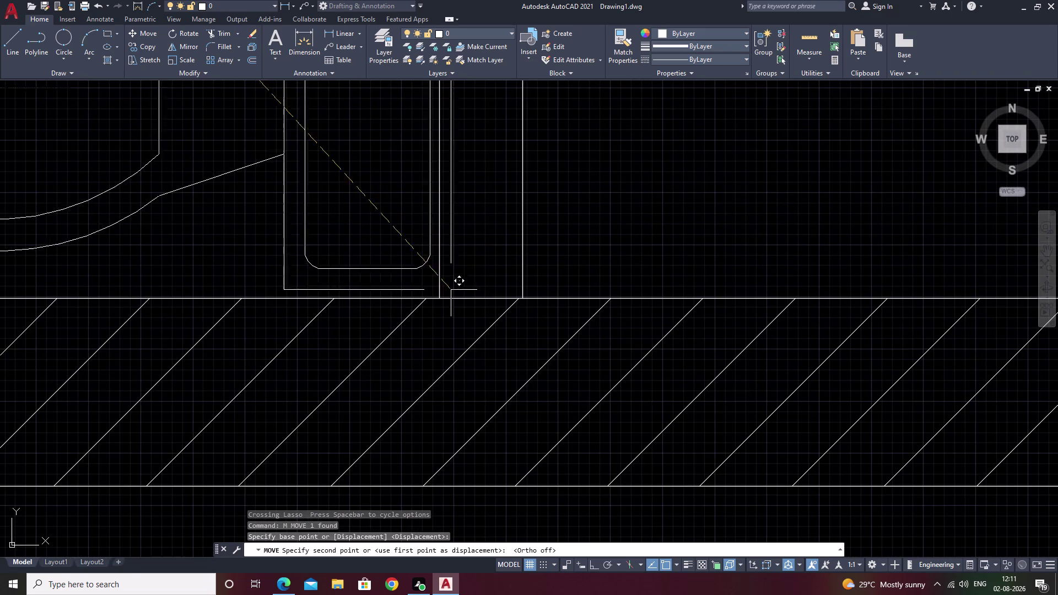
click(437, 300)
scroll(down, 3)
middle_drag(669, 244, 587, 287)
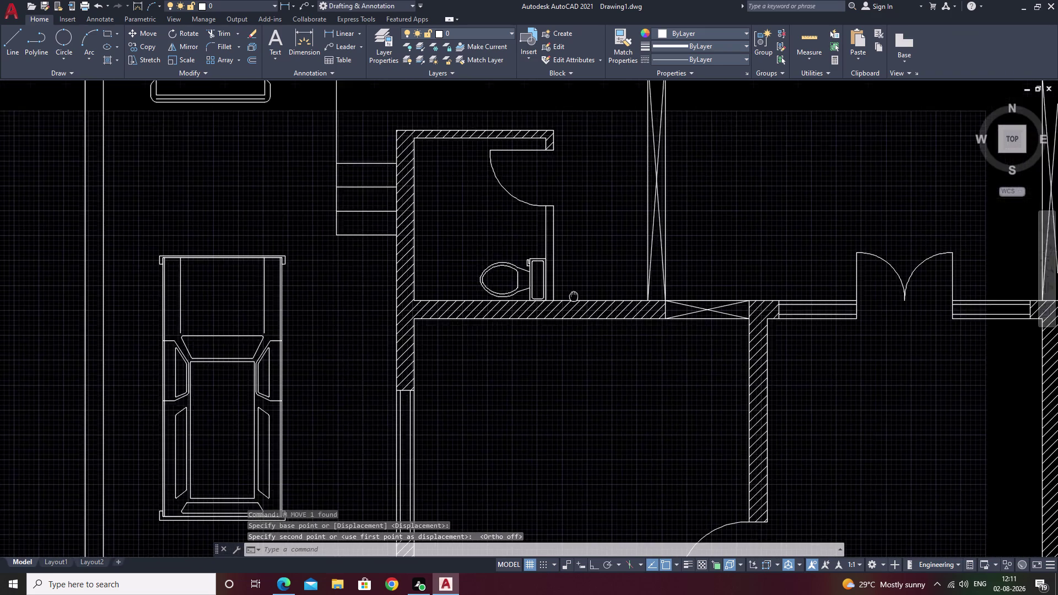
middle_drag(588, 287, 546, 324)
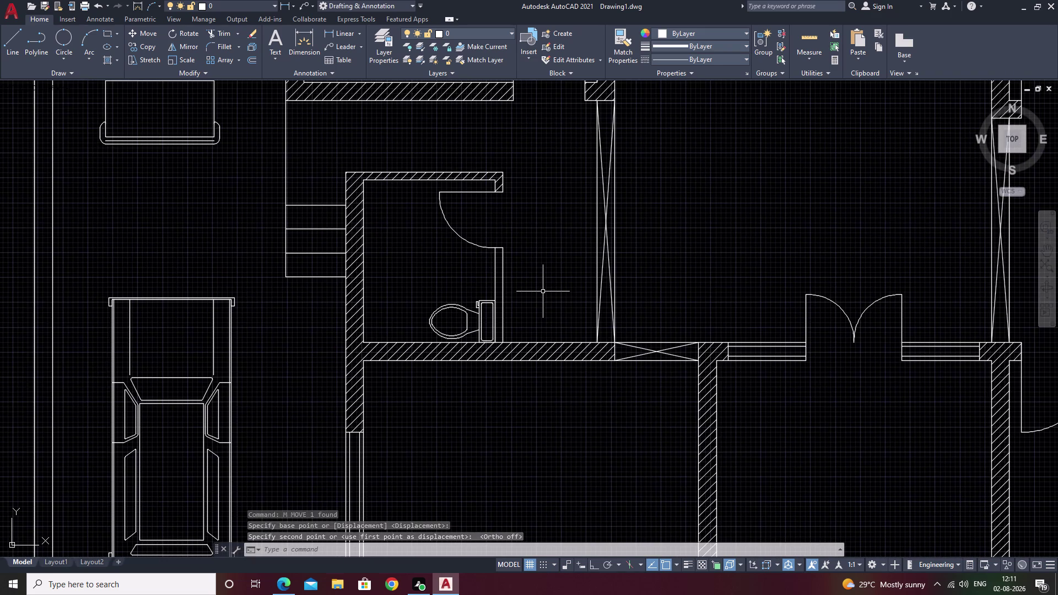
middle_drag(543, 281, 267, 344)
scroll(down, 3)
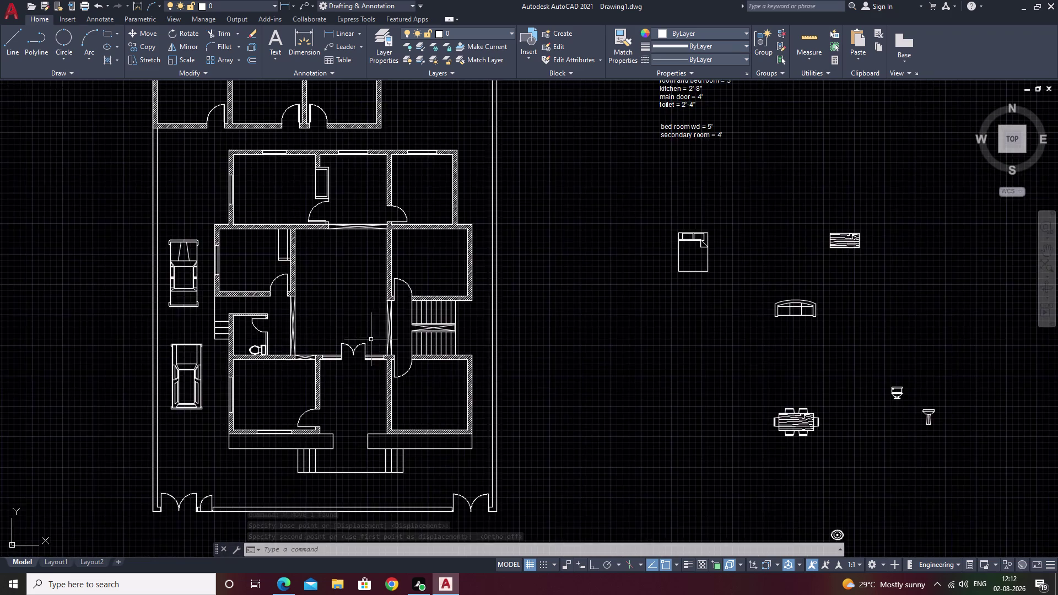
Select the round top-view washbasin instead of the front-view one.
scroll(down, 3)
scroll(up, 3)
scroll(up, 3)
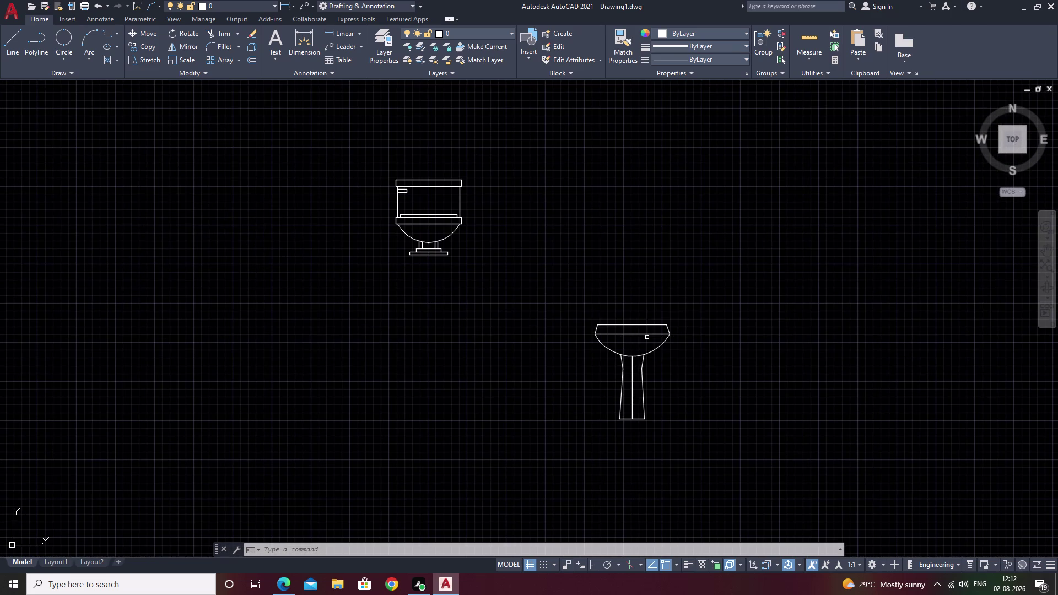
click(668, 332)
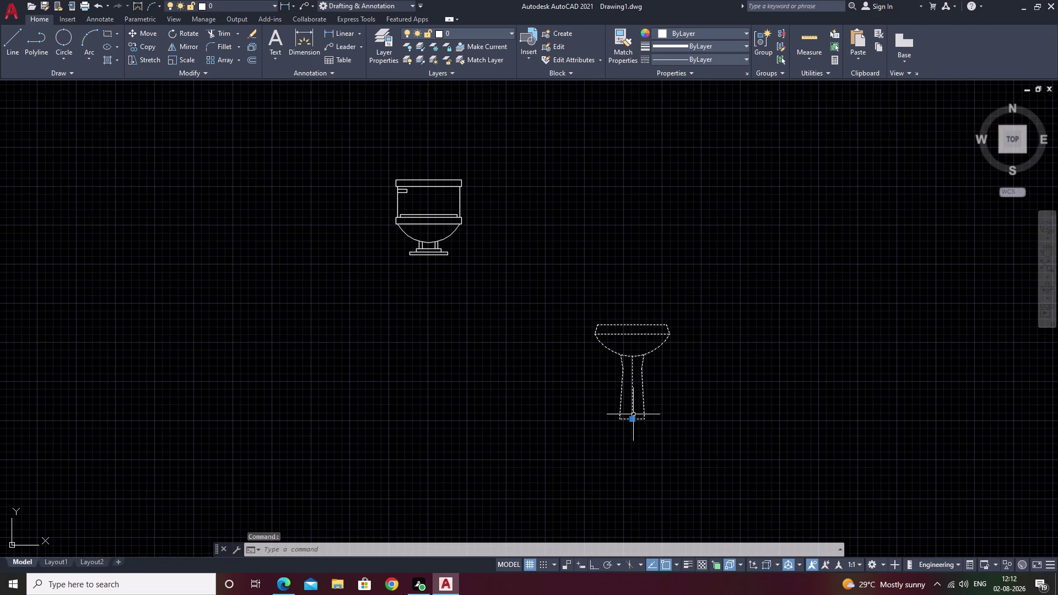
scroll(down, 3)
key(Escape)
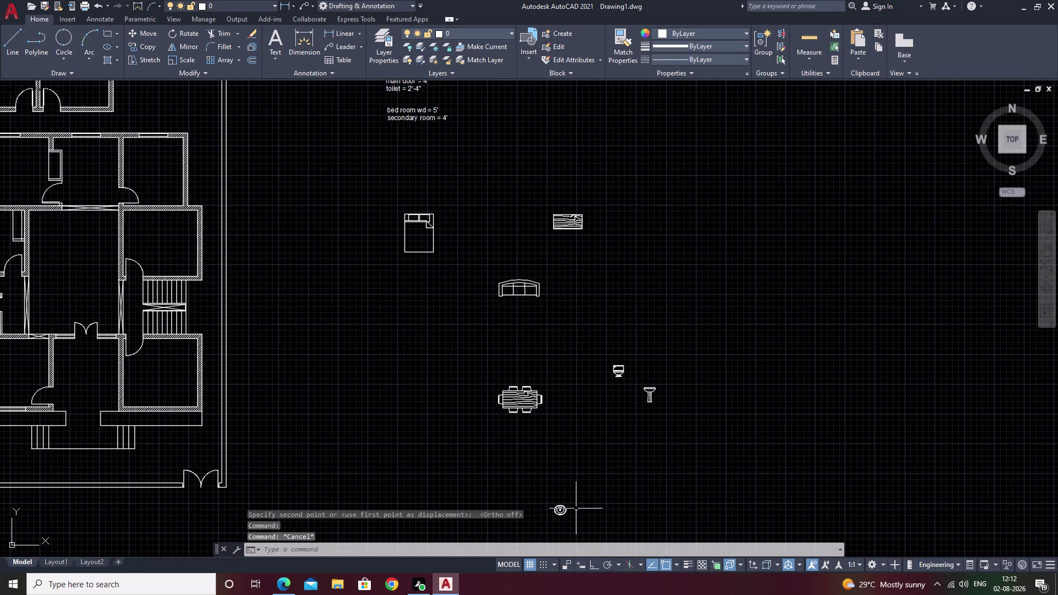
scroll(up, 3)
click(564, 491)
click(559, 493)
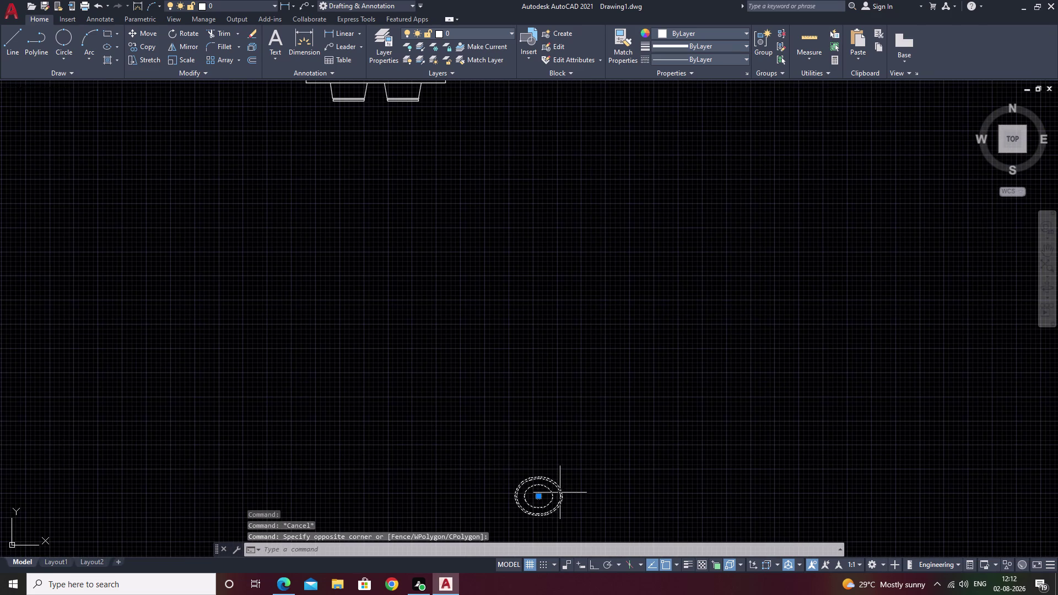
middle_drag(548, 498, 947, 380)
scroll(down, 3)
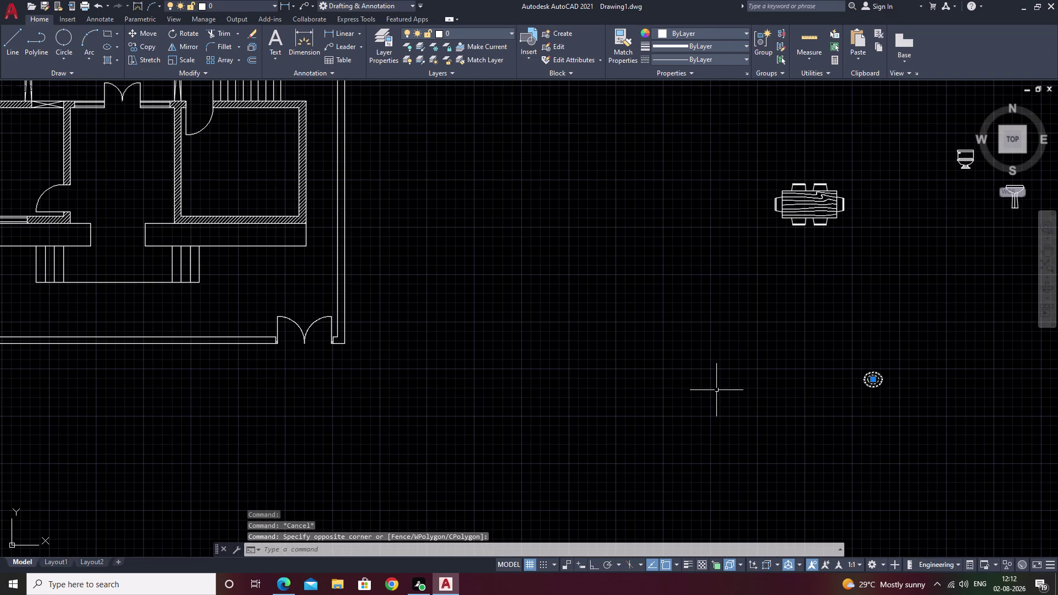
middle_drag(717, 389, 971, 440)
scroll(down, 3)
scroll(up, 3)
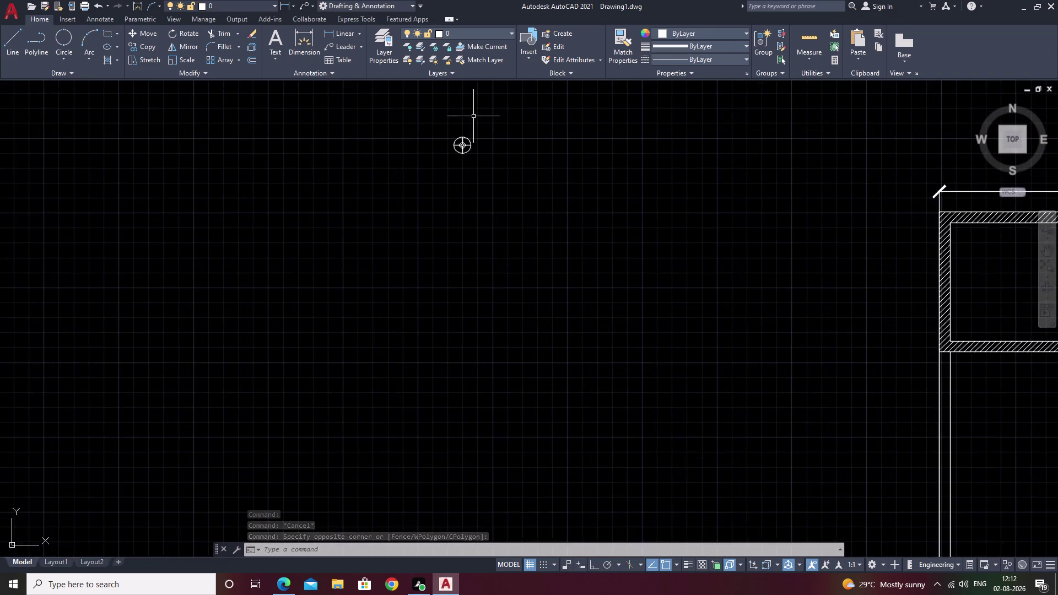
scroll(up, 3)
click(457, 167)
scroll(down, 3)
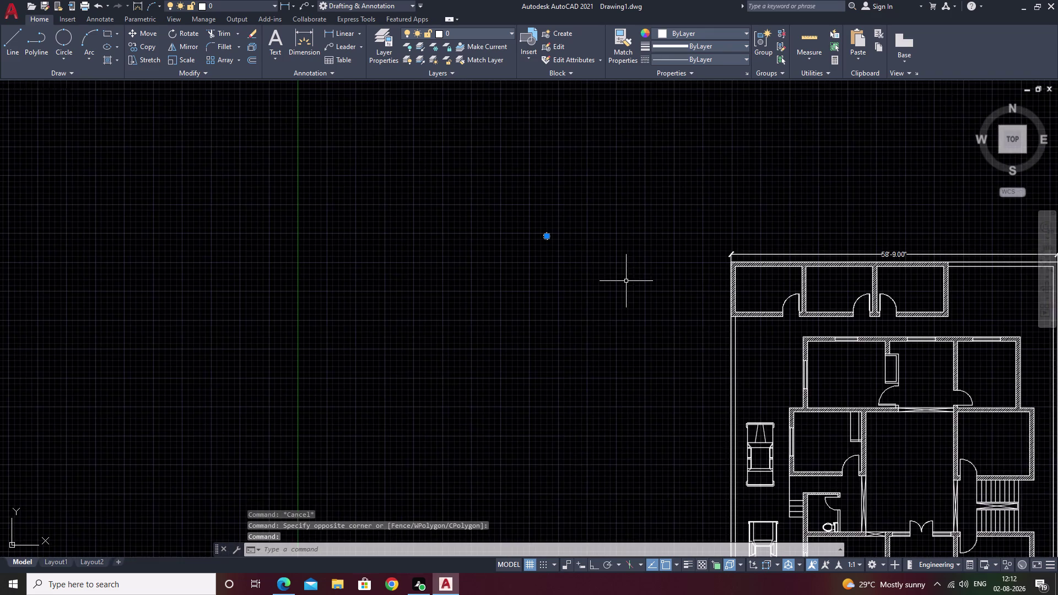
middle_drag(626, 281, 566, 223)
key(Escape)
middle_drag(827, 339, 510, 230)
middle_drag(762, 409, 633, 291)
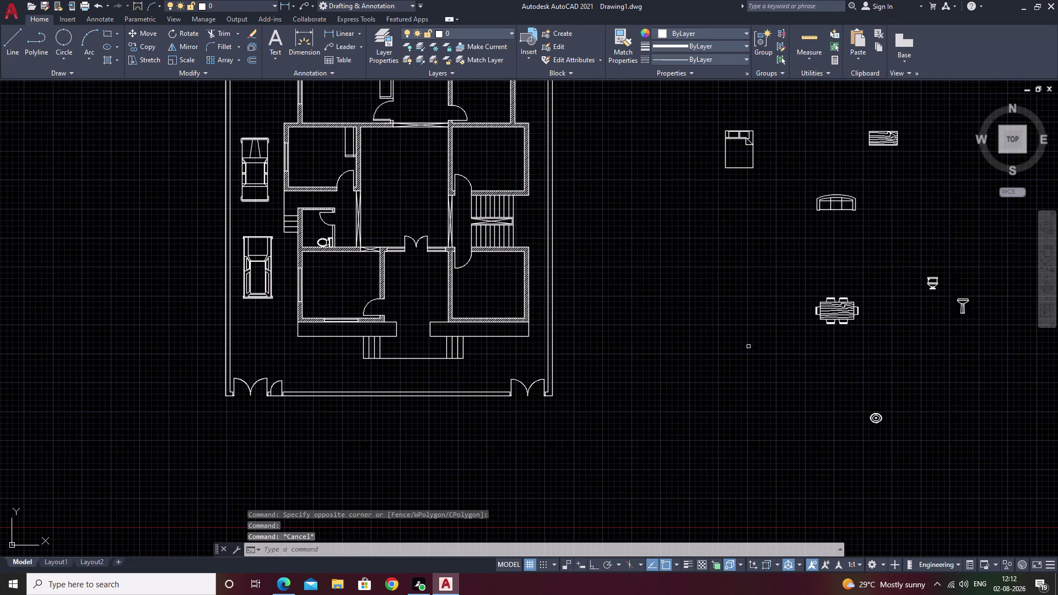
scroll(up, 3)
click(753, 277)
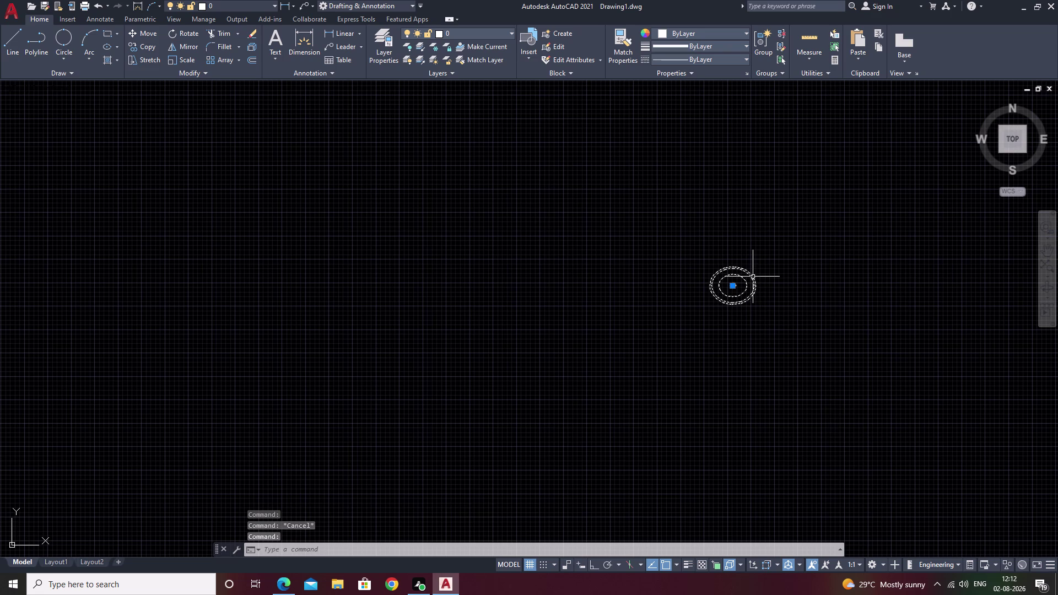
Move the round washbasin by its centre to sit beside the toilet.
text(m)
key(space)
click(737, 287)
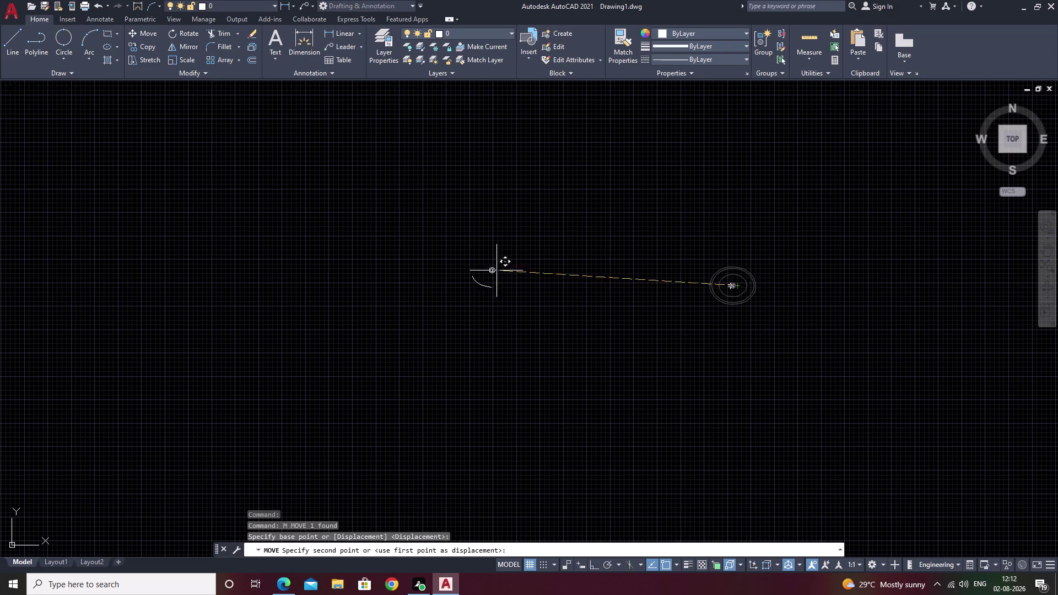
scroll(down, 3)
middle_drag(485, 277, 974, 412)
scroll(up, 3)
scroll(up, 3)
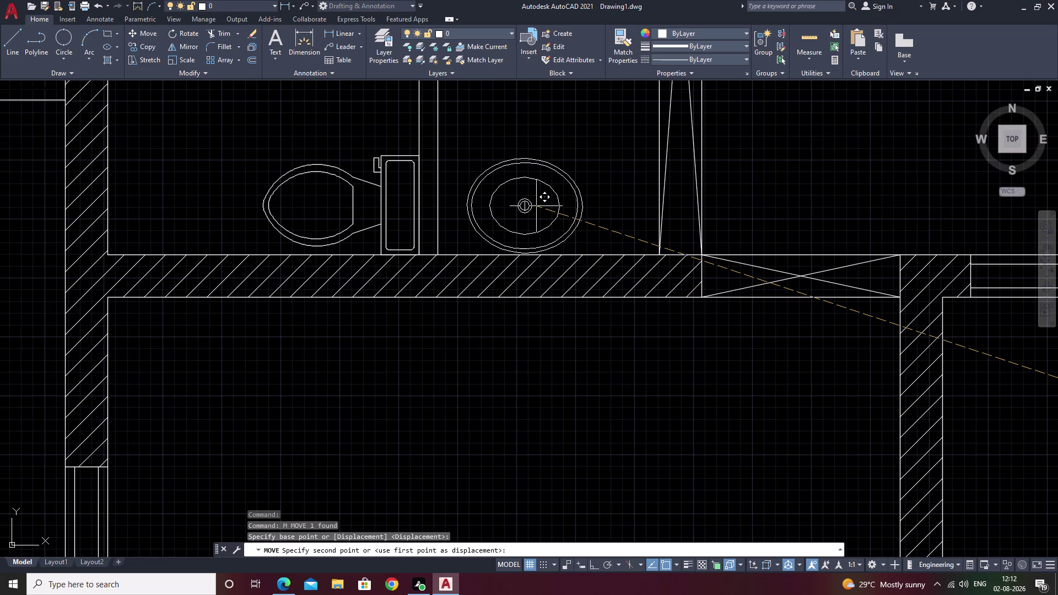
click(536, 206)
scroll(down, 3)
middle_drag(630, 374, 509, 376)
key(Escape)
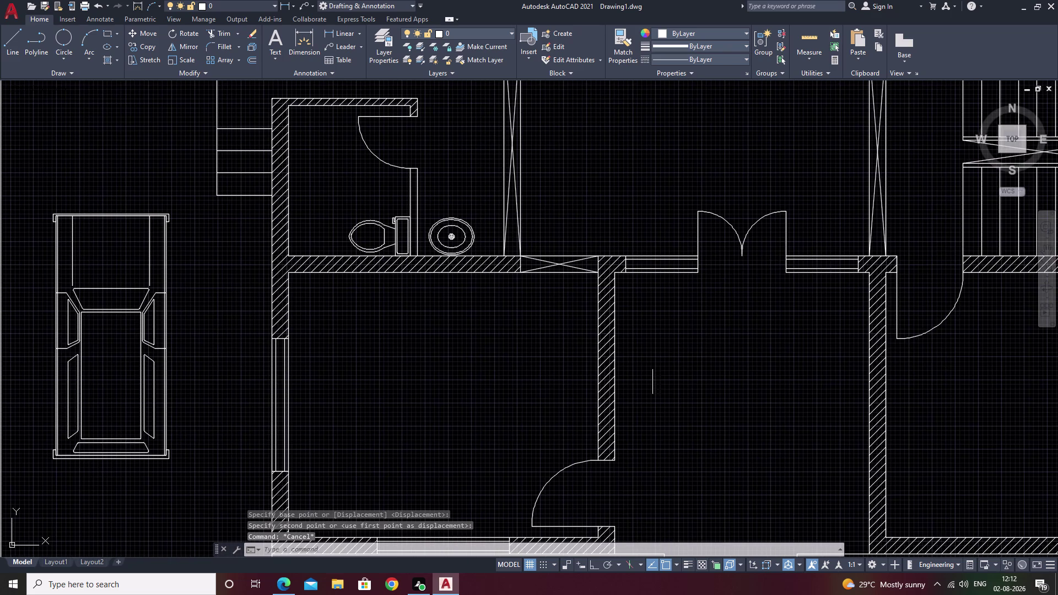
middle_drag(728, 359, 535, 384)
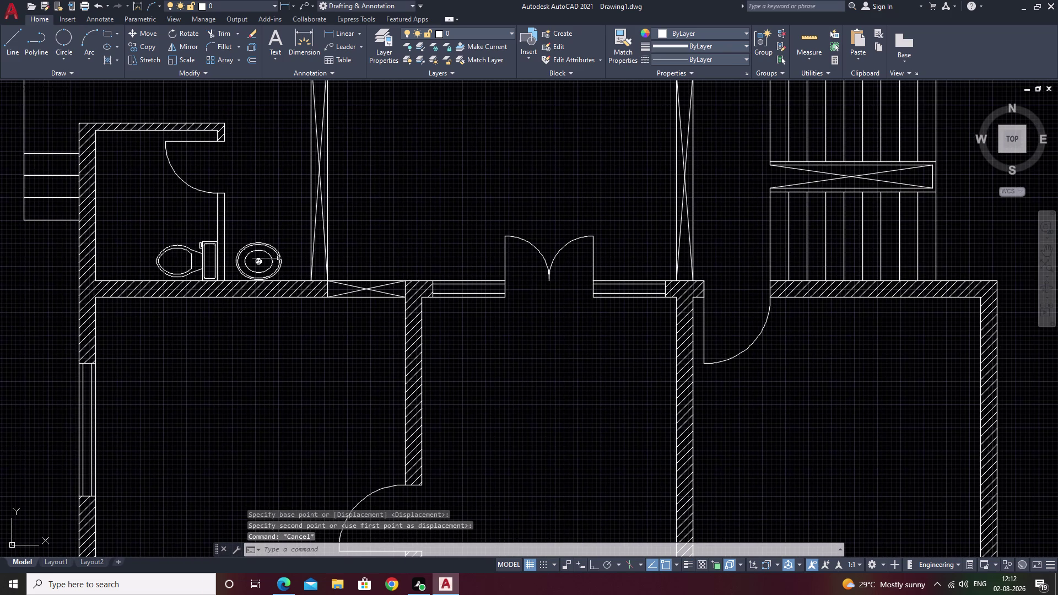
Nudge the washbasin again so it sits snug against the bottom wall.
click(269, 253)
text(m)
key(space)
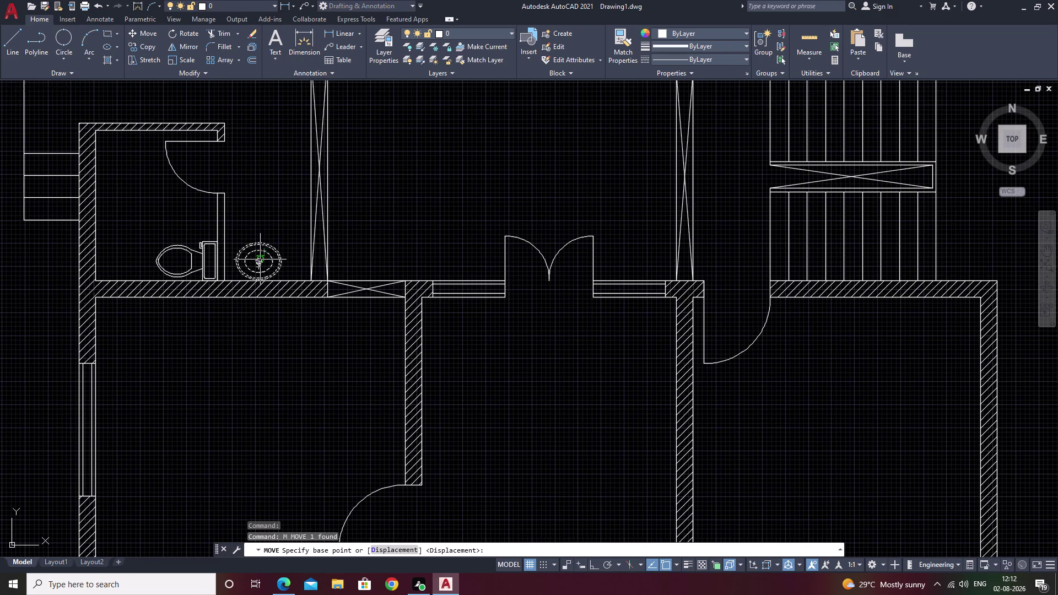
click(259, 260)
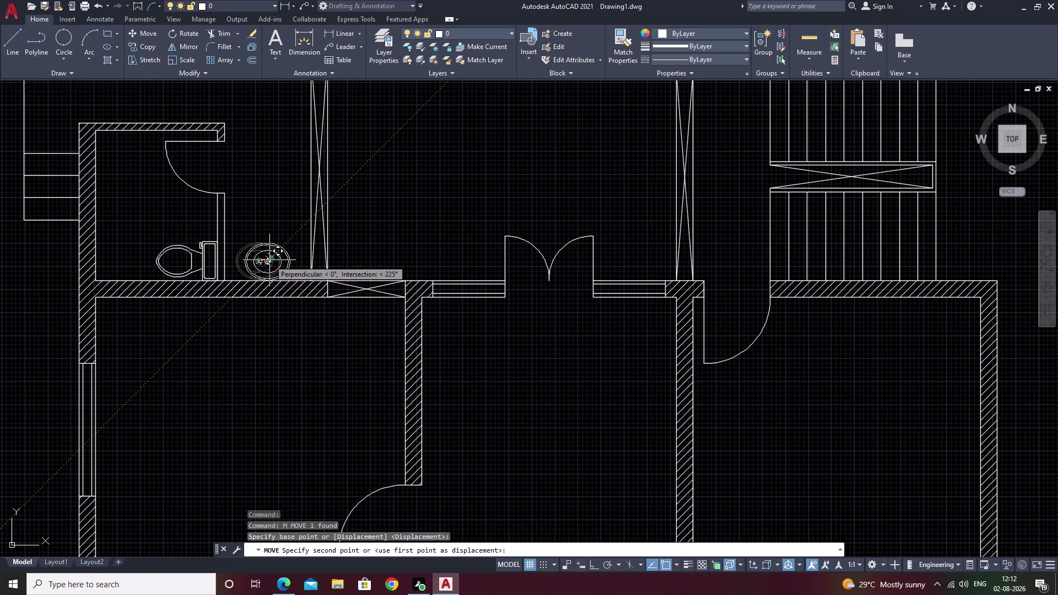
click(270, 260)
middle_drag(313, 340, 333, 311)
scroll(down, 3)
middle_drag(469, 372, 484, 327)
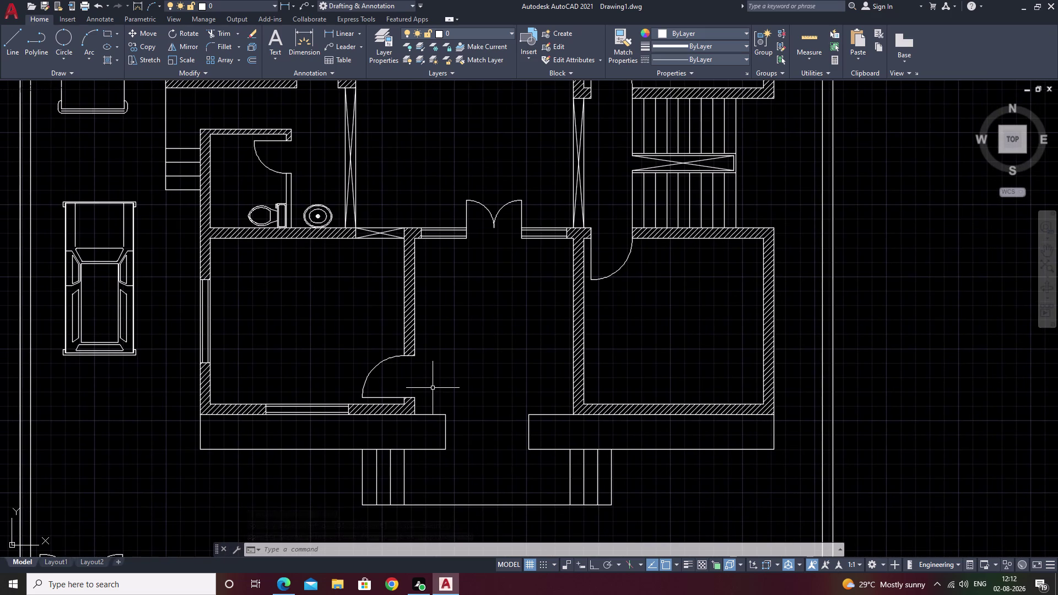
middle_drag(433, 388, 320, 462)
Rotate the sofa a quarter turn with Ortho on so it stands vertically.
scroll(down, 3)
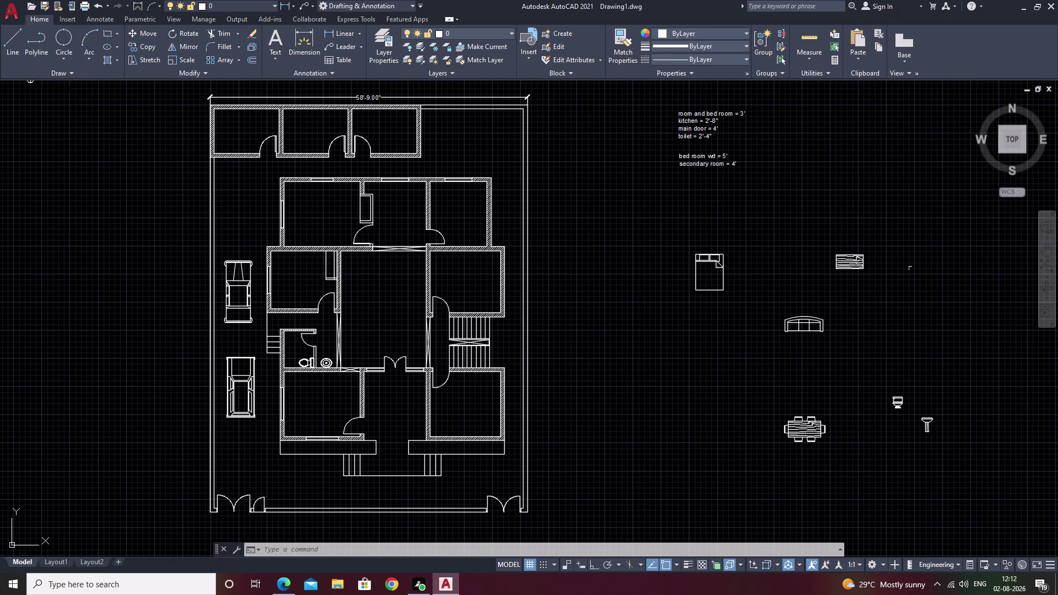
scroll(up, 3)
drag(837, 277, 747, 449)
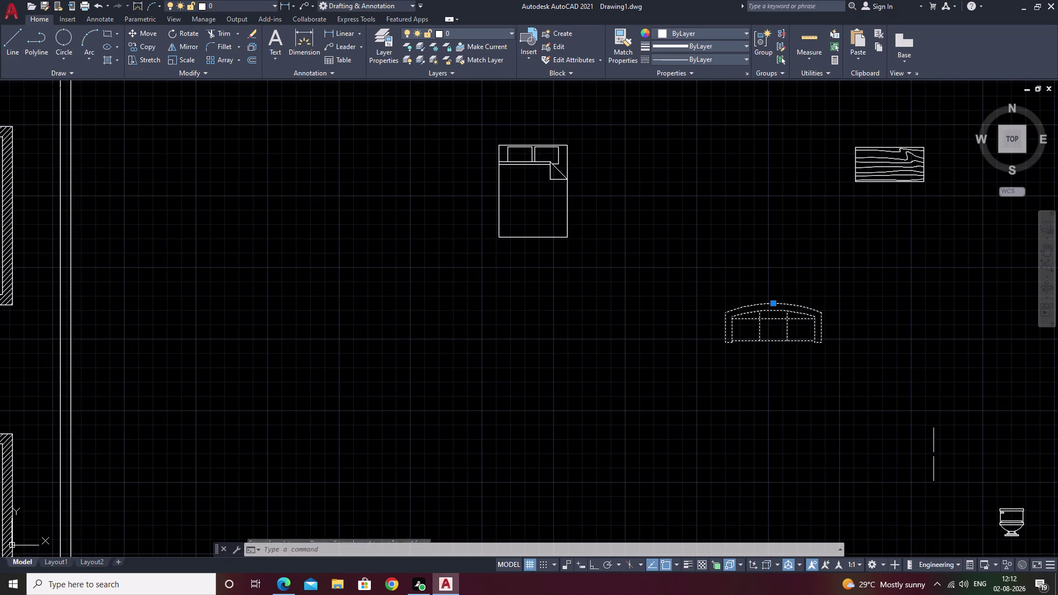
key(e)
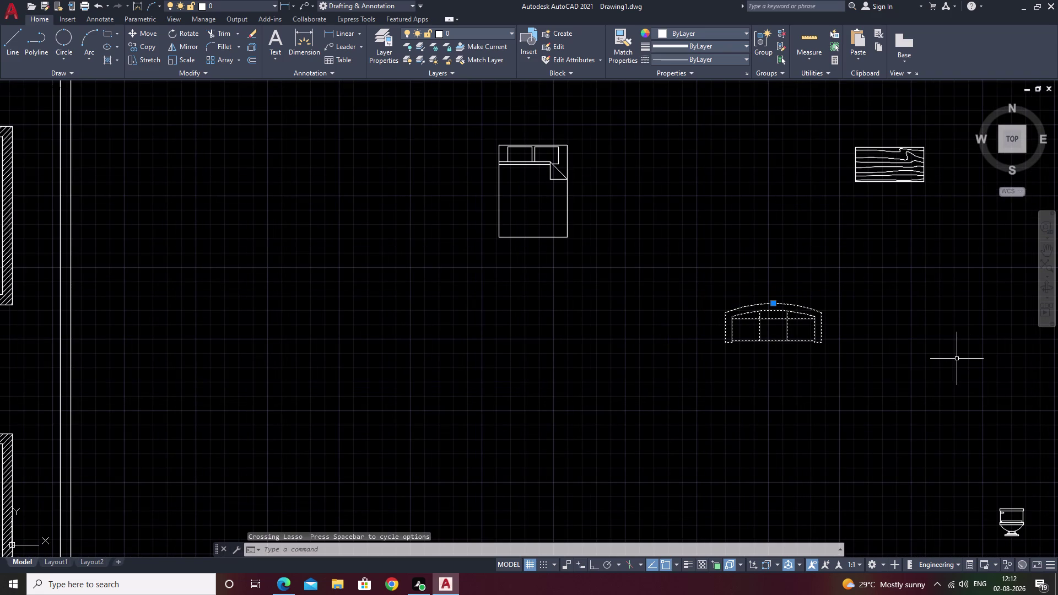
key(BackSpace)
text(ro)
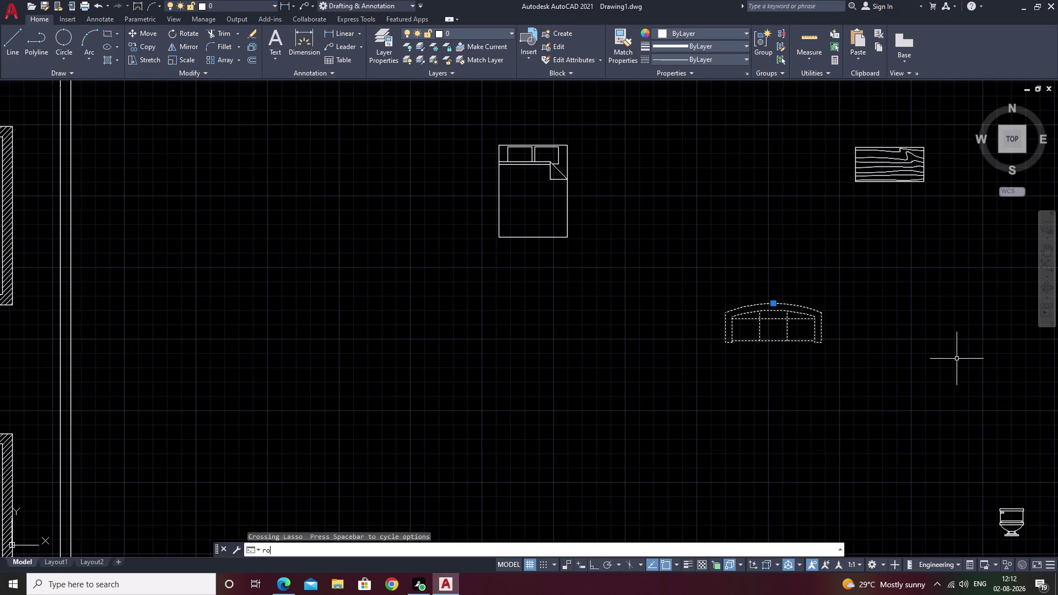
key(space)
click(771, 304)
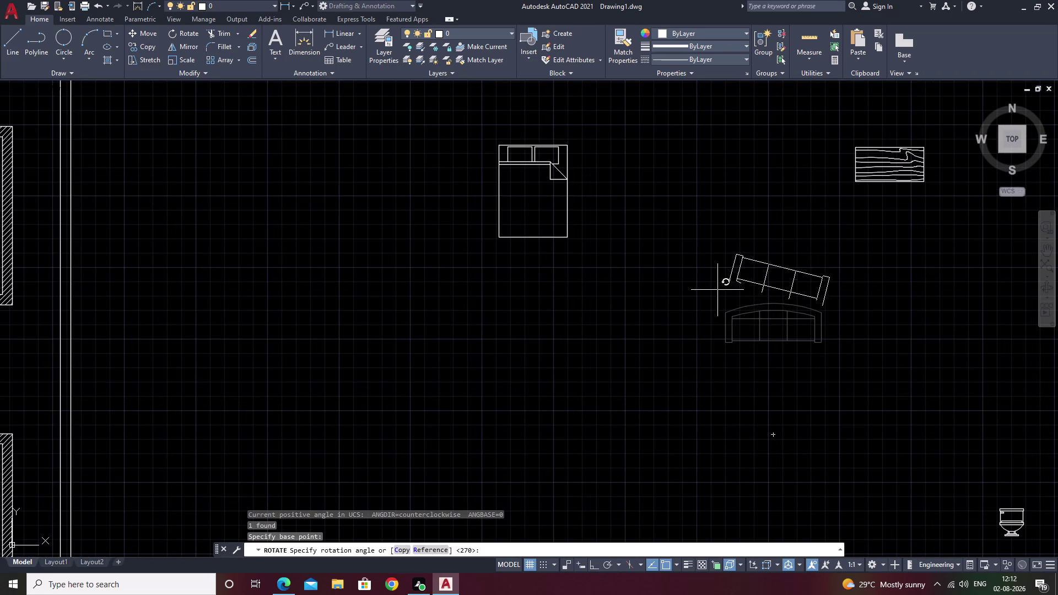
key(F8)
click(776, 256)
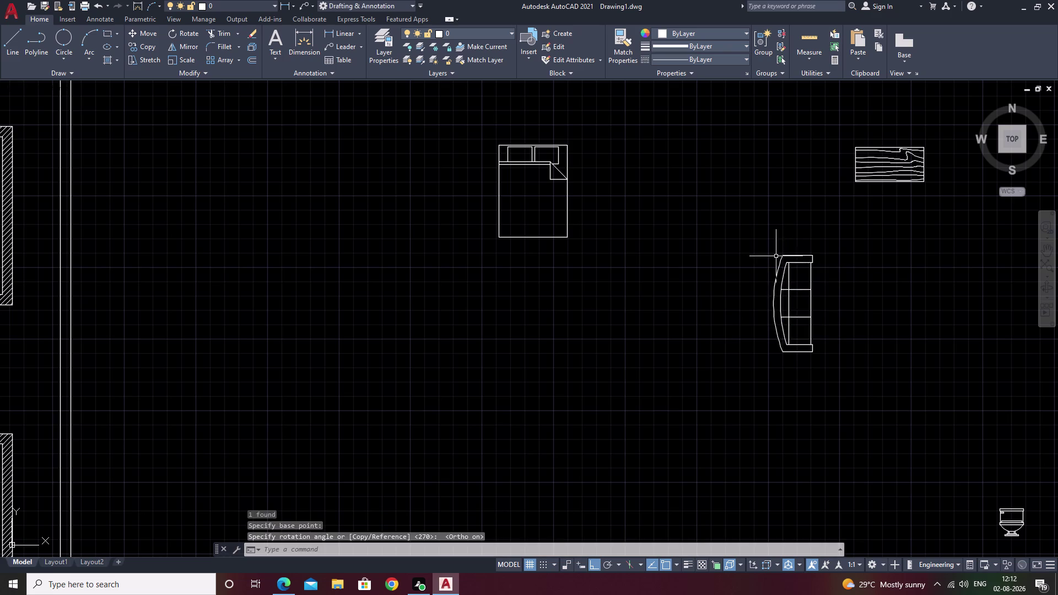
key(Escape)
Move the sofa with Ortho off and drop it against the living room's left wall.
drag(819, 244, 810, 401)
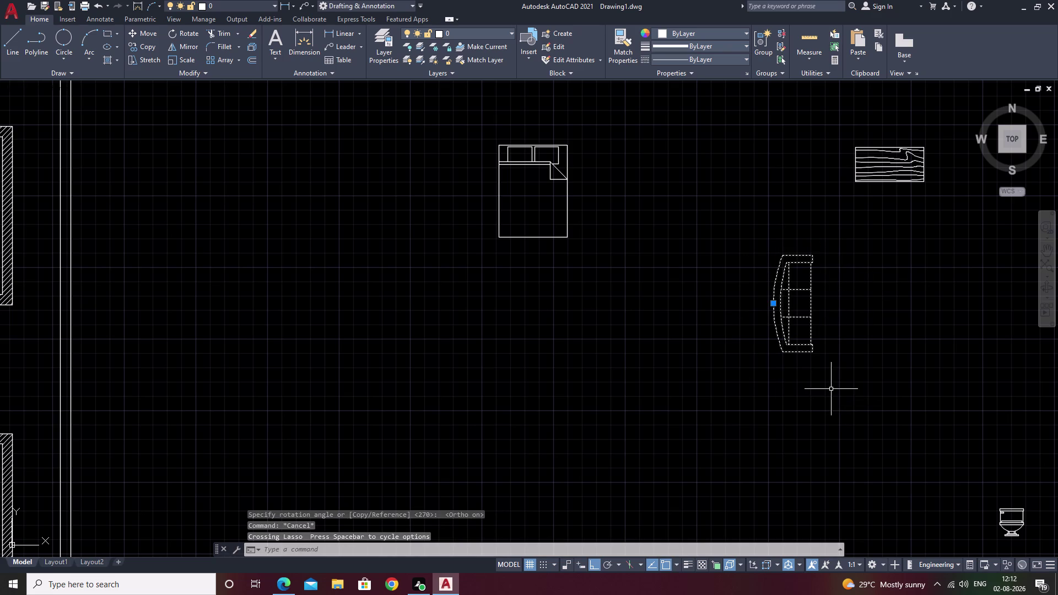
text(m)
key(space)
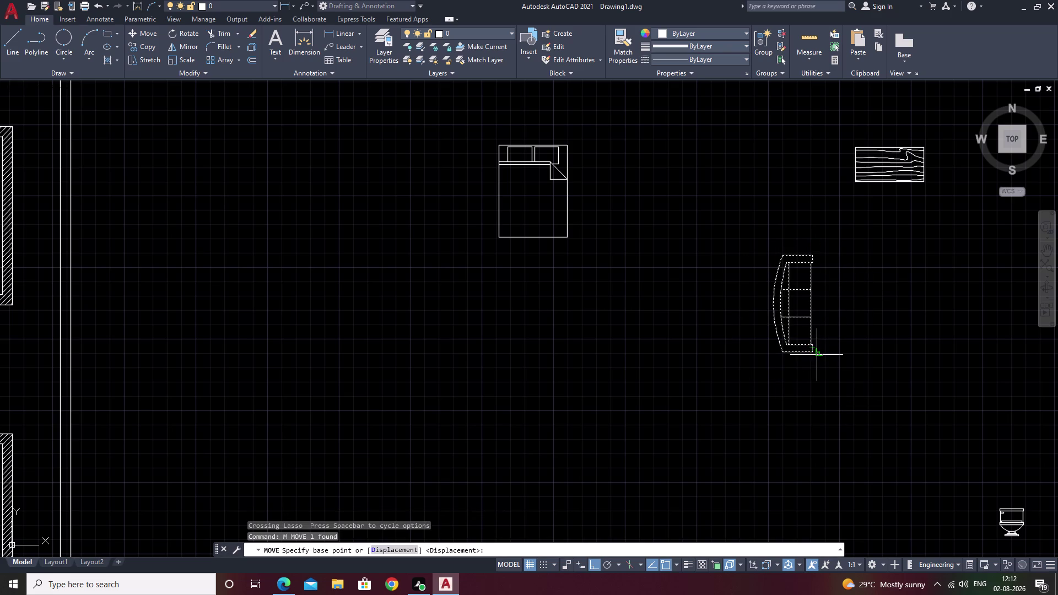
scroll(up, 3)
double_click(785, 353)
scroll(down, 3)
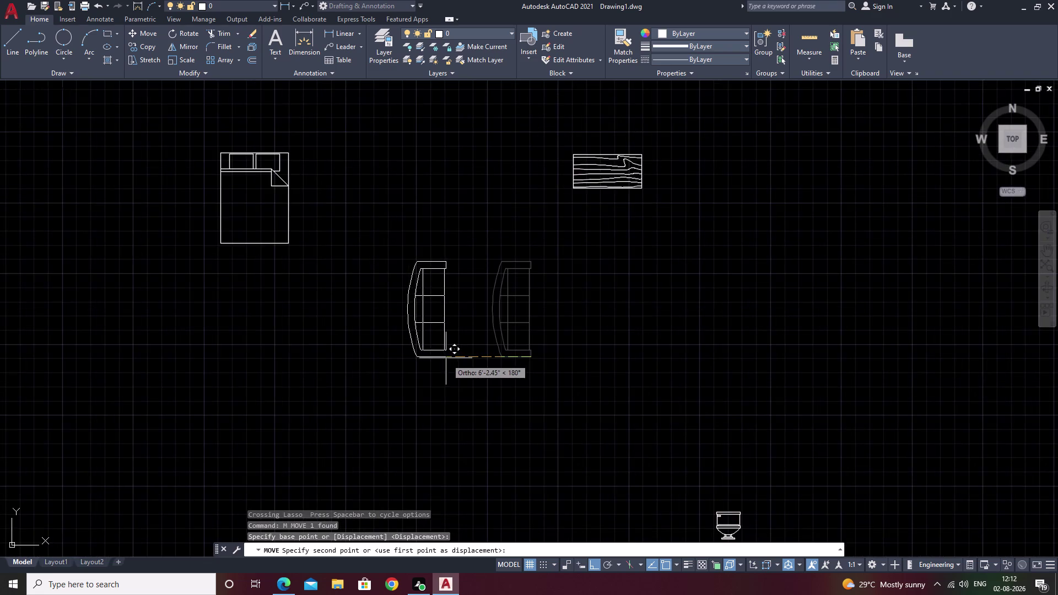
middle_drag(447, 358, 1057, 458)
scroll(down, 3)
middle_drag(559, 384, 1009, 417)
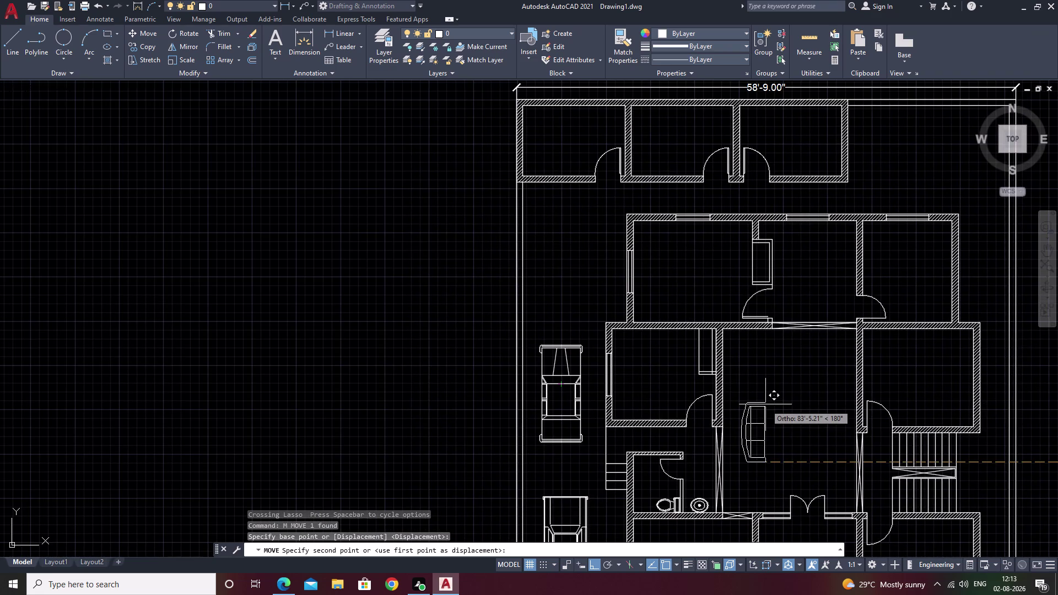
scroll(up, 3)
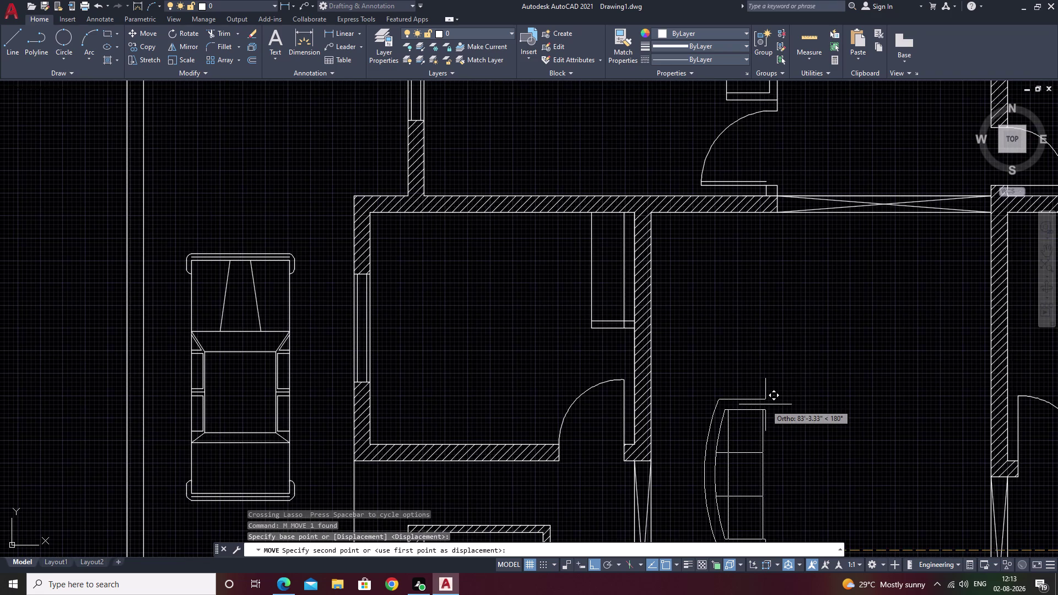
key(F8)
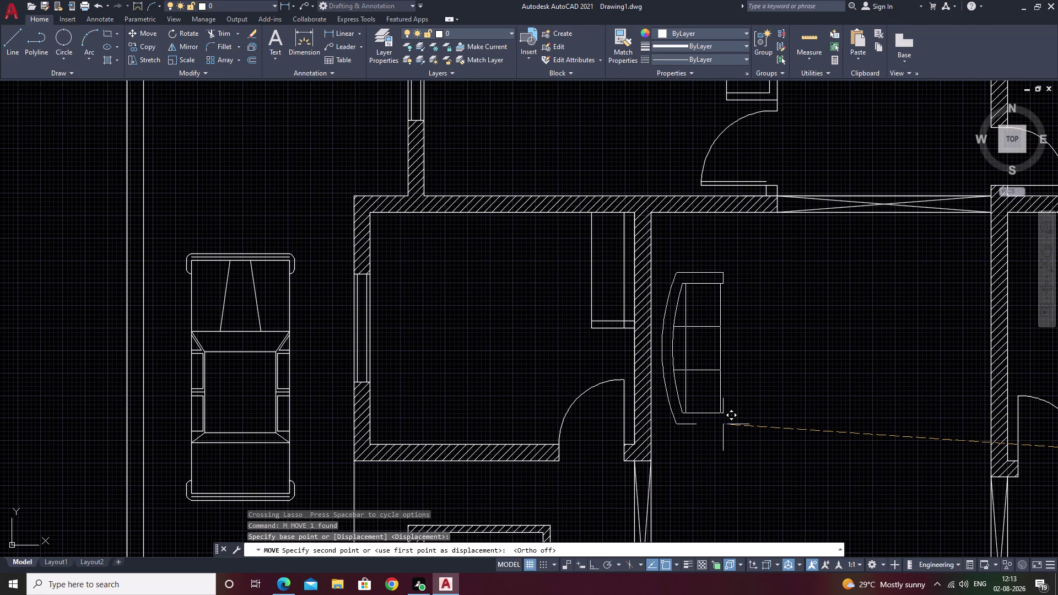
click(723, 424)
scroll(down, 3)
middle_drag(772, 409, 656, 416)
middle_drag(721, 429, 723, 406)
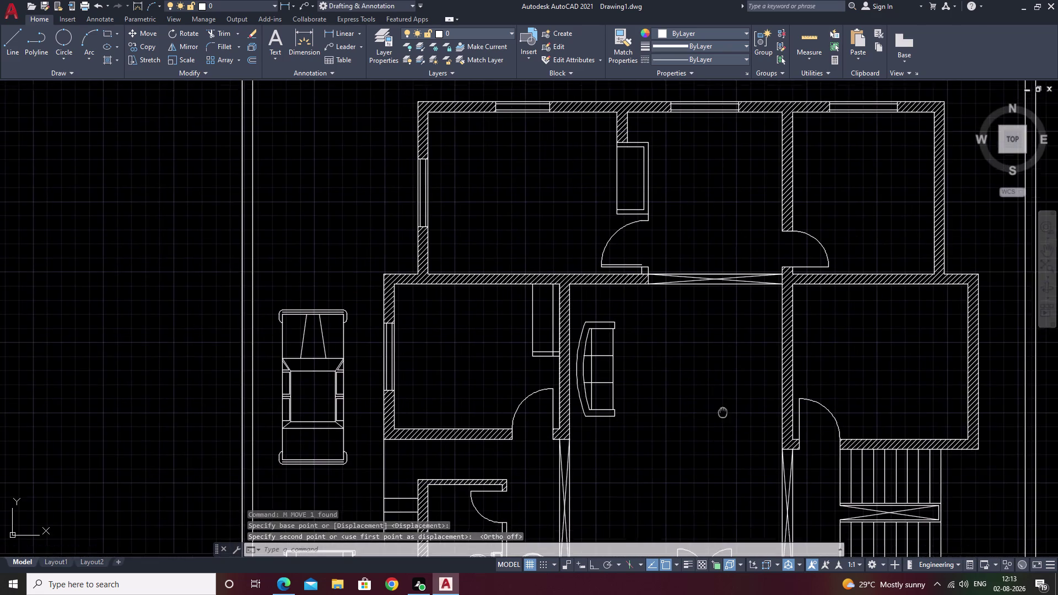
middle_drag(722, 406, 721, 376)
middle_drag(709, 409, 722, 361)
middle_drag(648, 379, 634, 399)
scroll(down, 3)
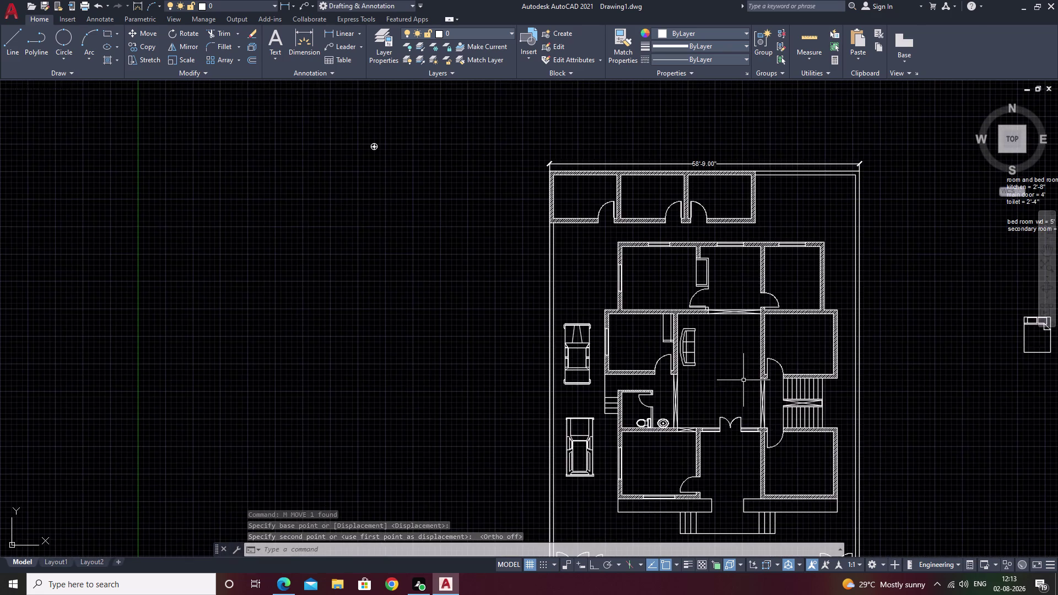
Move the wood-grain table from the loose furniture into the living room.
middle_drag(743, 381, 705, 422)
middle_drag(1057, 369, 1027, 371)
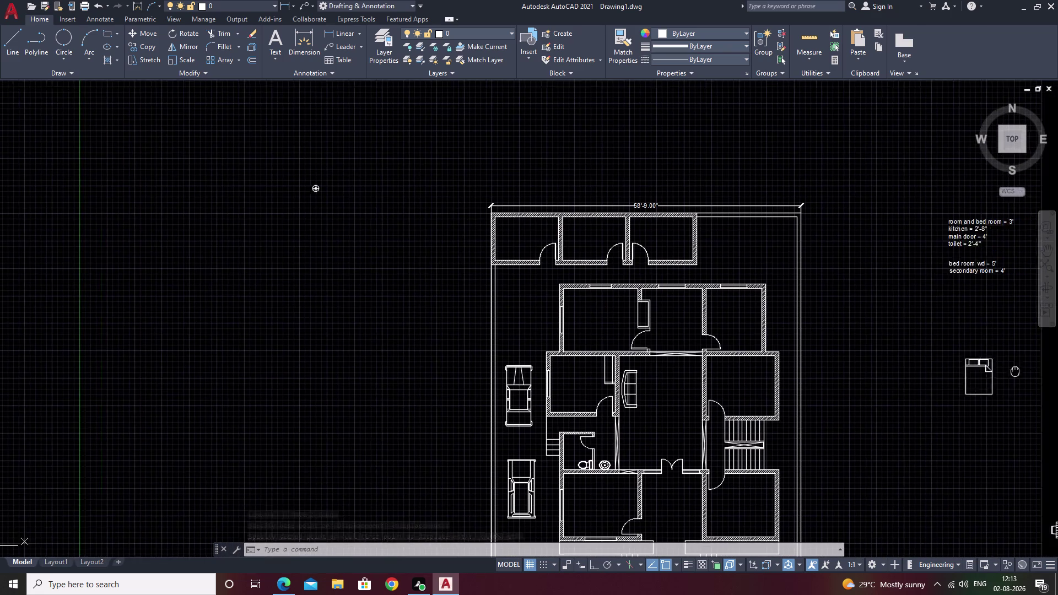
middle_drag(1027, 371, 766, 361)
scroll(up, 3)
drag(885, 296, 900, 431)
text(m)
key(space)
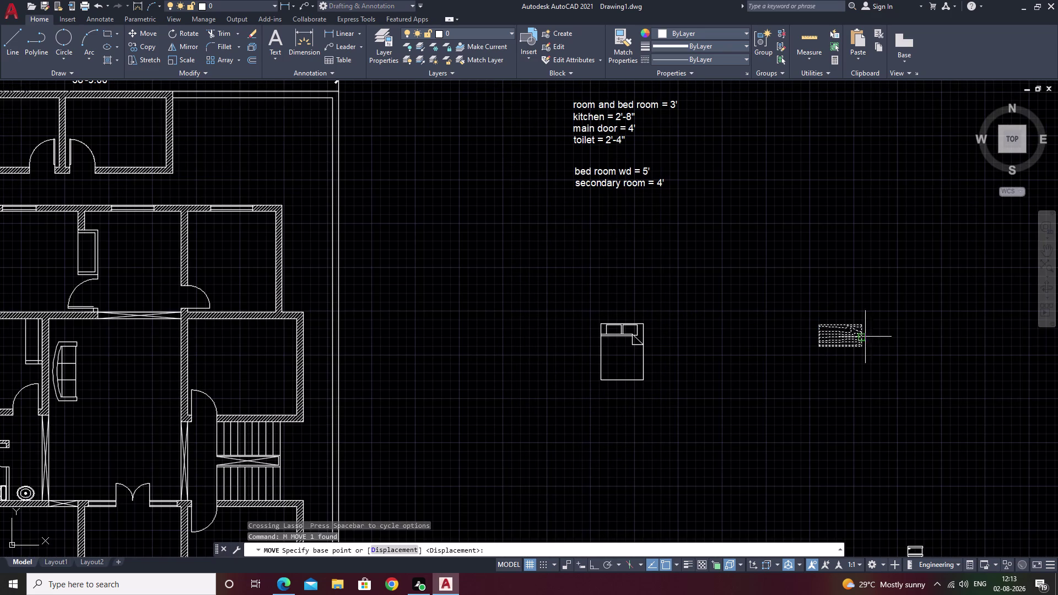
click(861, 349)
middle_drag(323, 291, 1057, 431)
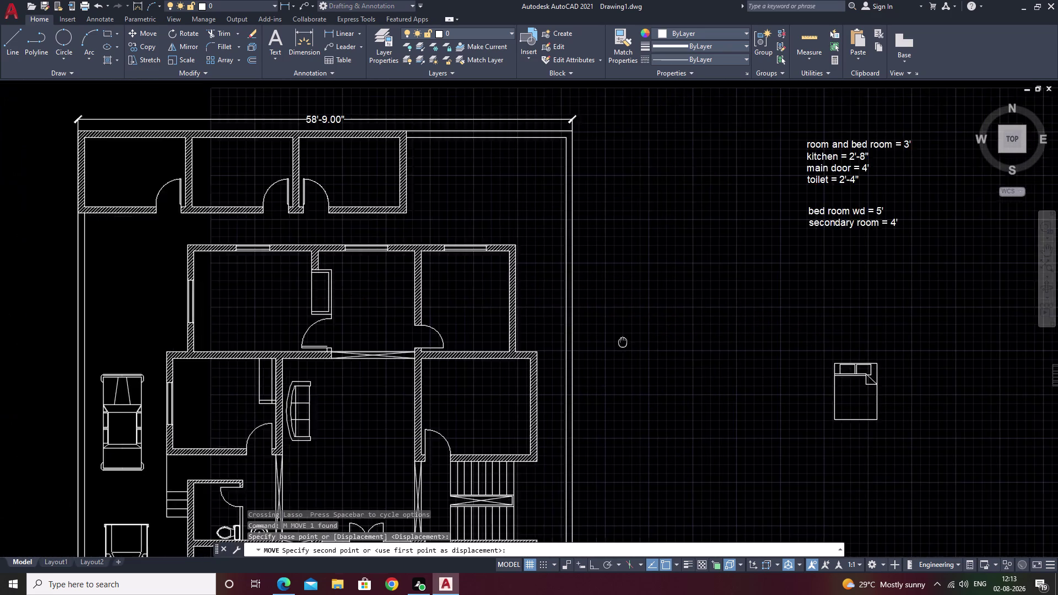
middle_drag(1057, 431, 1057, 436)
middle_drag(865, 437, 748, 268)
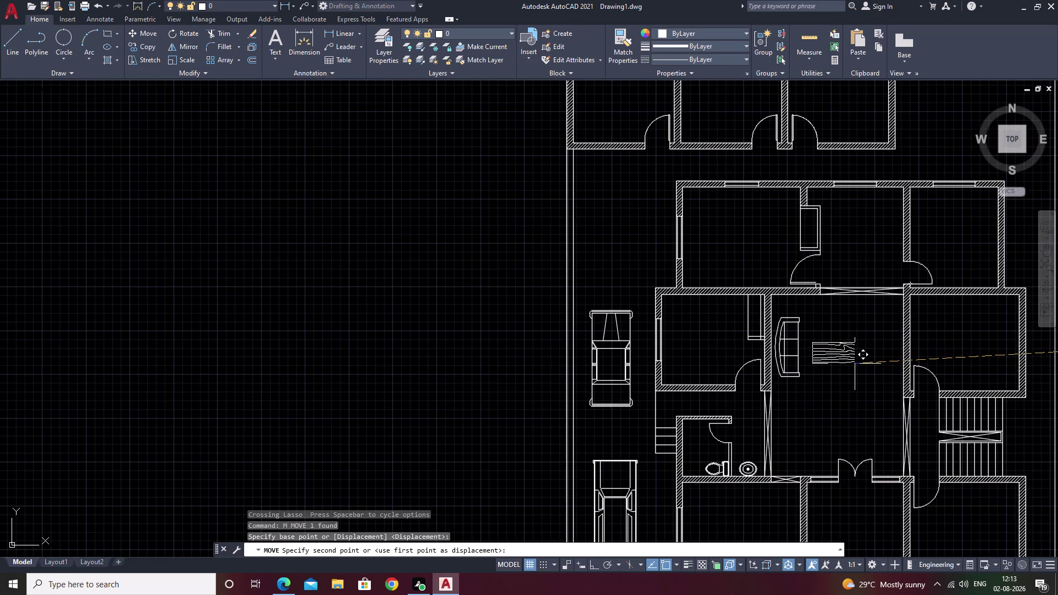
click(852, 362)
key(Escape)
Rotate the table 90 degrees about its corner with Ortho on so it stands upright.
drag(850, 336, 816, 384)
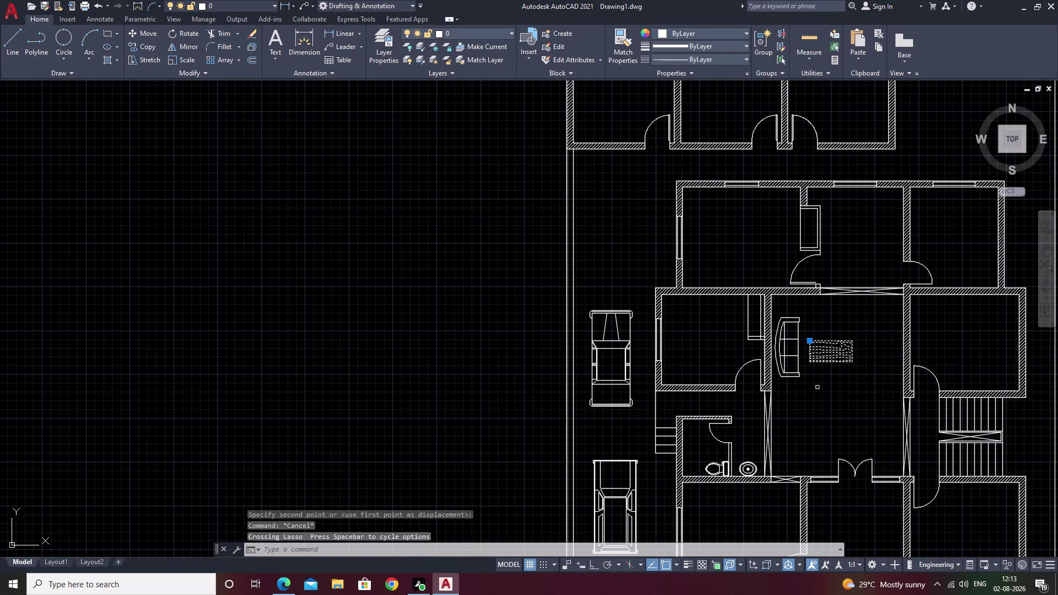
text(ro)
key(space)
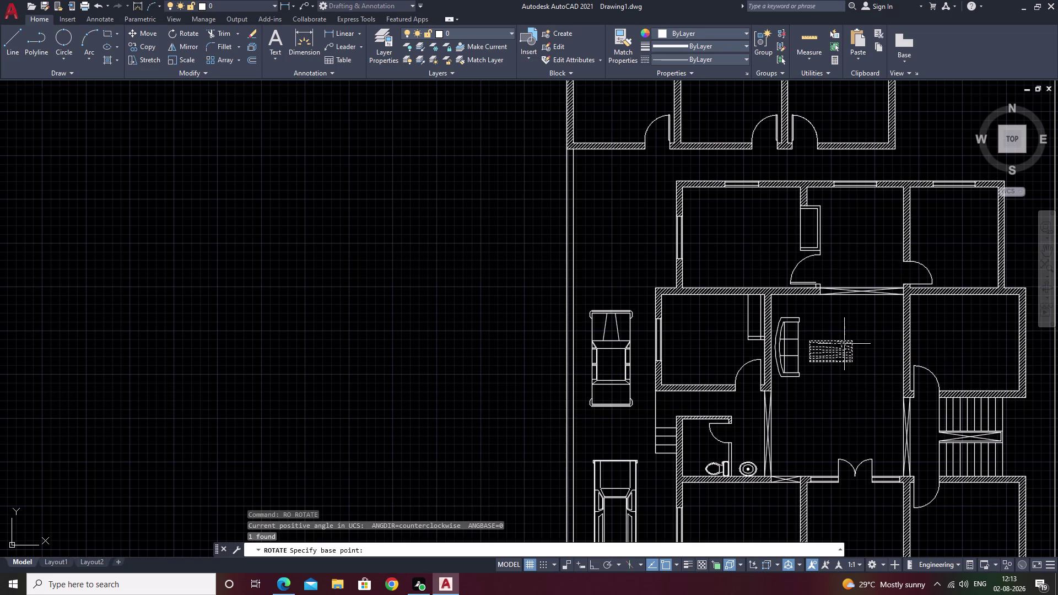
click(854, 338)
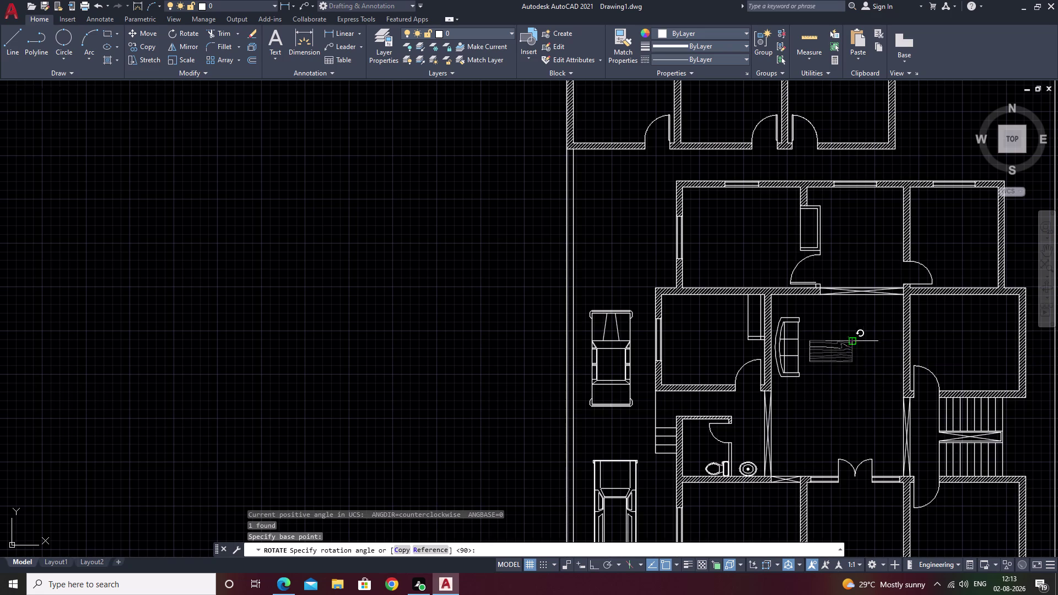
key(F8)
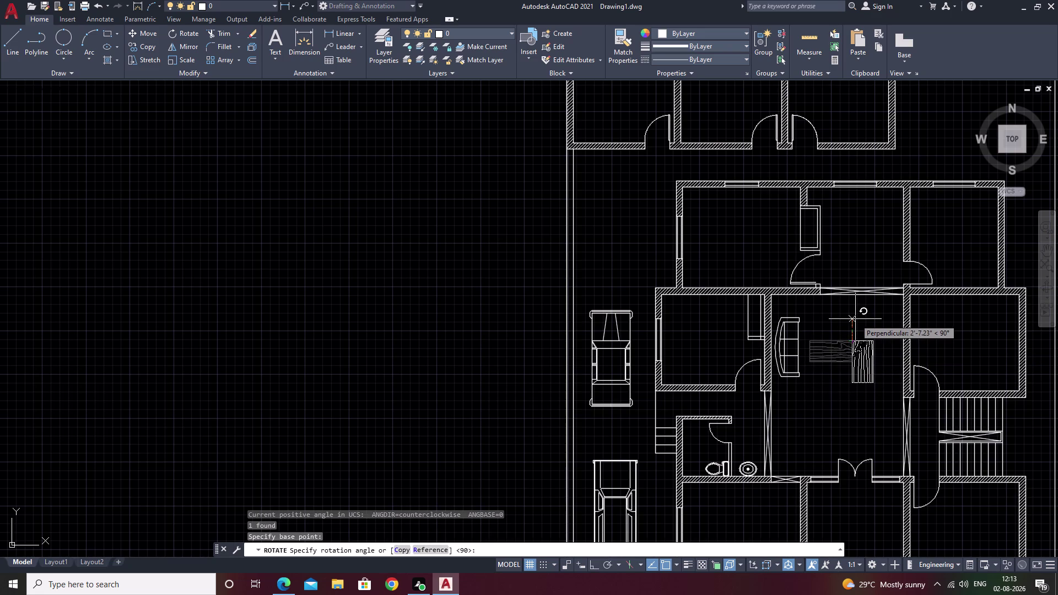
click(850, 321)
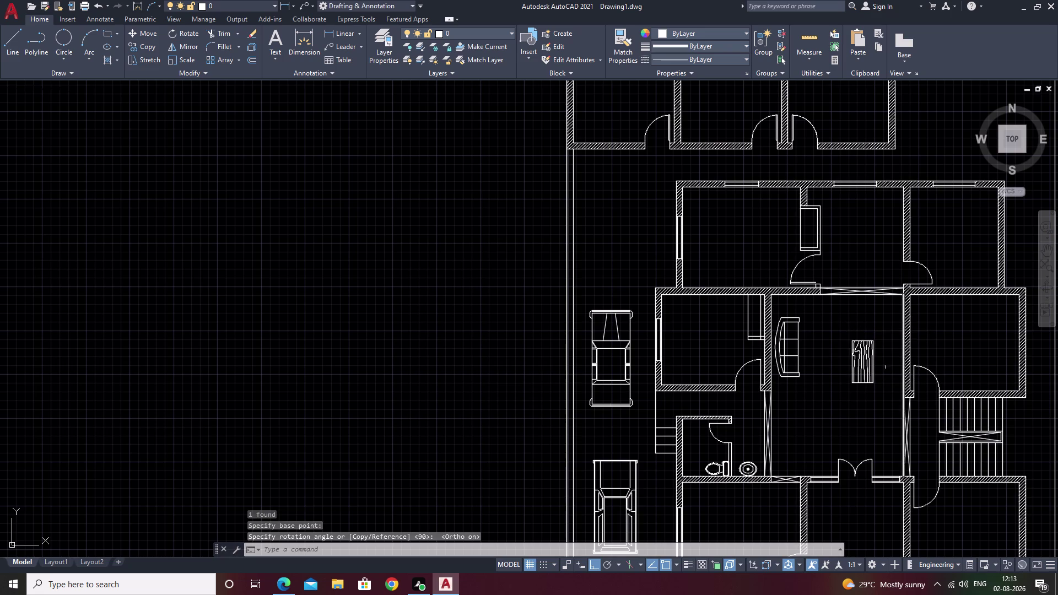
Move the rotated table beside the sofa with Ortho off.
drag(877, 338, 849, 409)
text(m)
key(space)
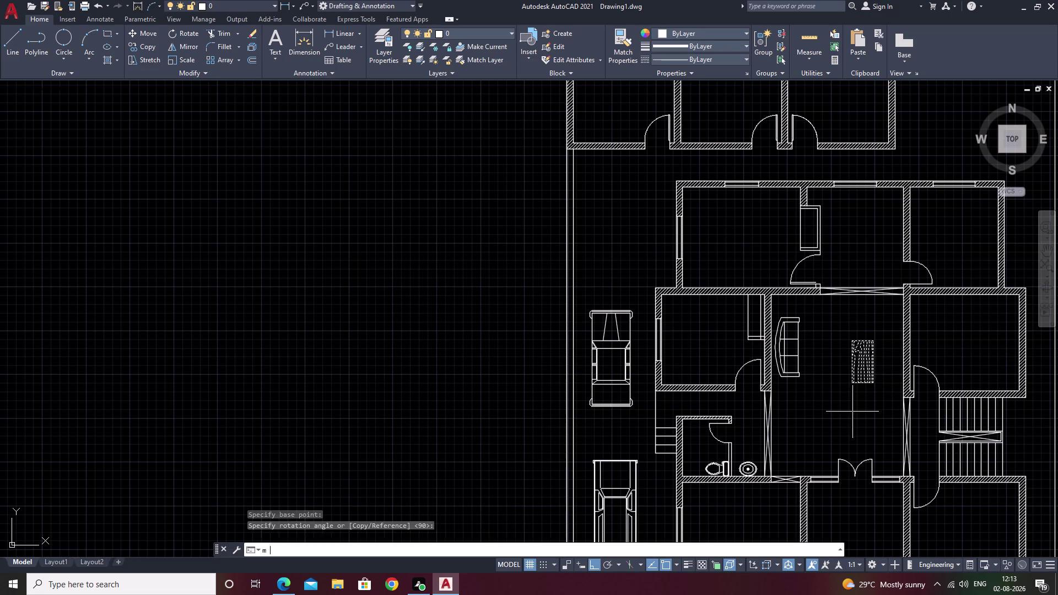
click(852, 383)
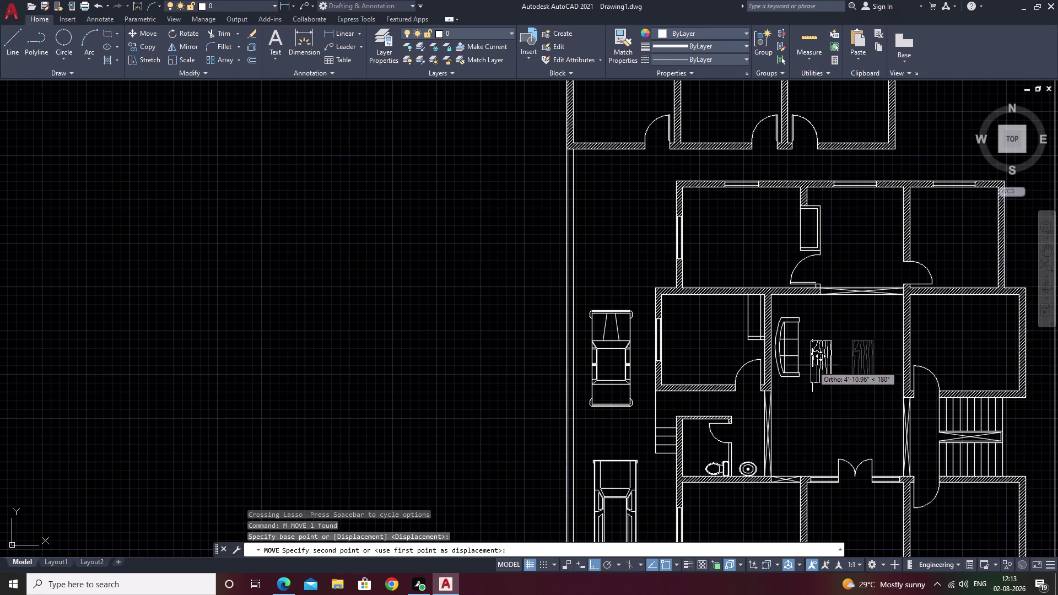
key(F8)
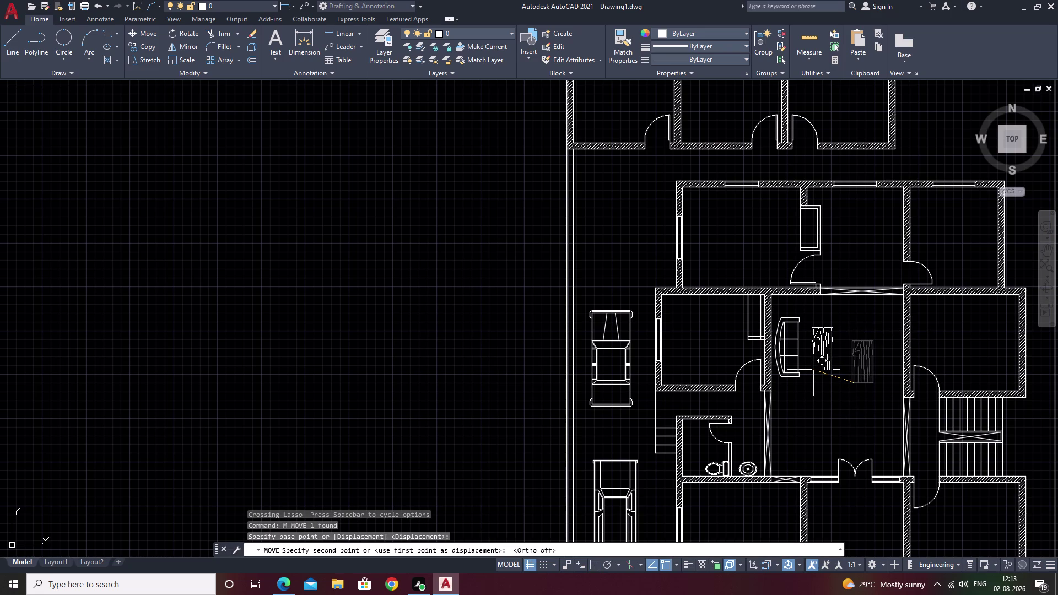
scroll(up, 3)
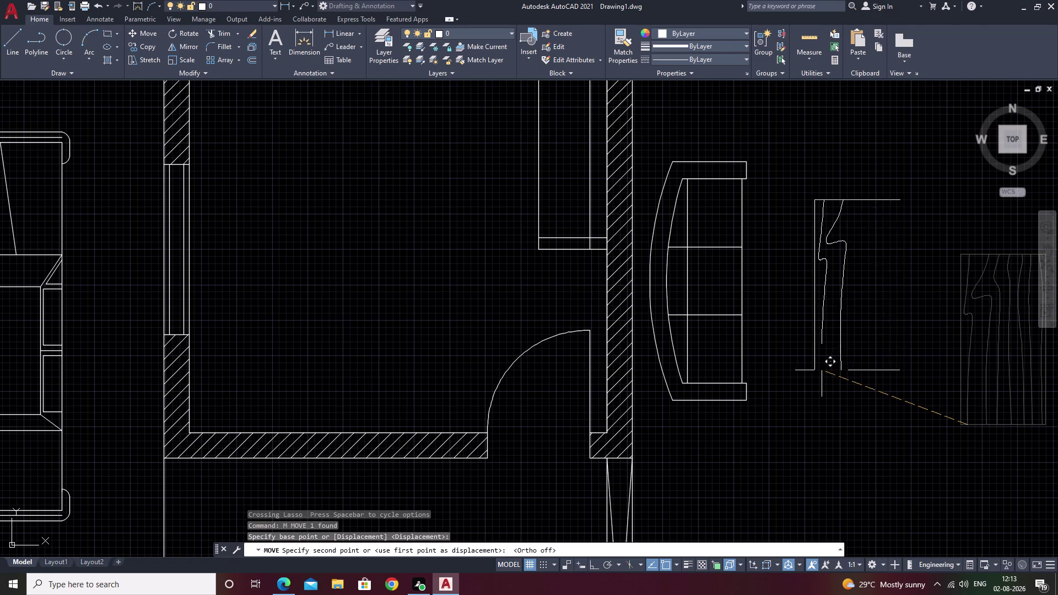
click(821, 370)
scroll(down, 3)
middle_drag(883, 416, 758, 448)
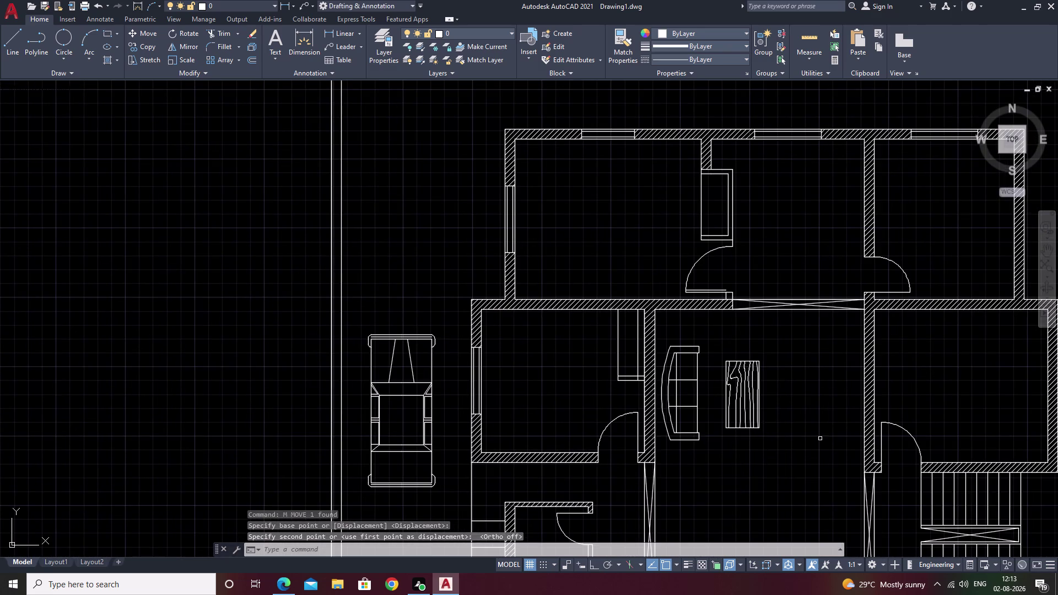
middle_drag(776, 404, 793, 383)
middle_drag(779, 389, 809, 339)
scroll(down, 3)
middle_drag(575, 337, 503, 379)
middle_drag(874, 456, 848, 362)
scroll(up, 3)
middle_drag(1003, 404, 855, 432)
scroll(down, 3)
middle_drag(1057, 457, 974, 424)
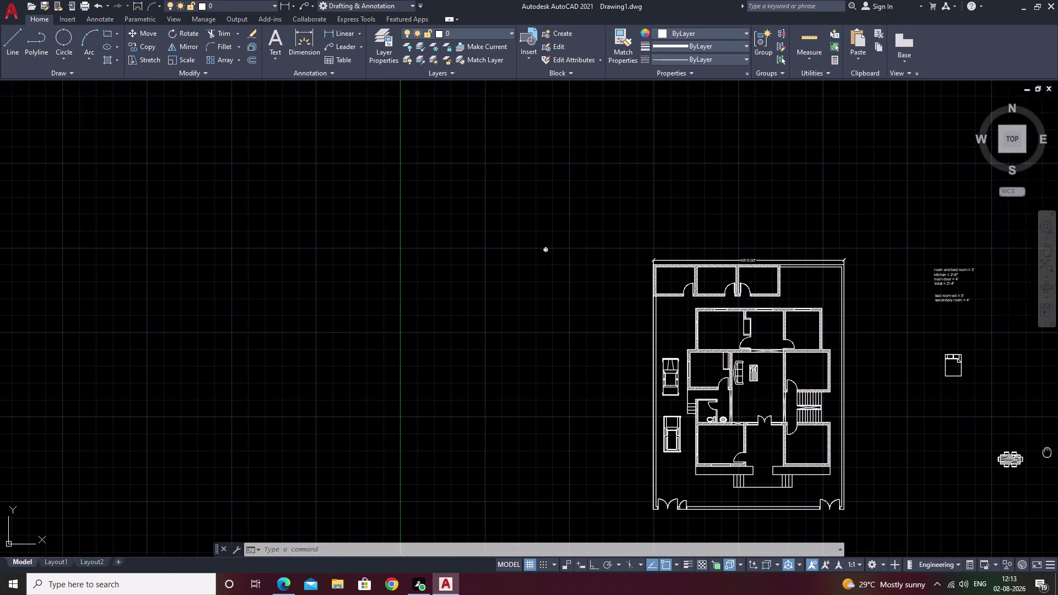
Move the dining table and chairs into the upper middle room.
middle_drag(974, 424, 971, 423)
drag(949, 418, 909, 434)
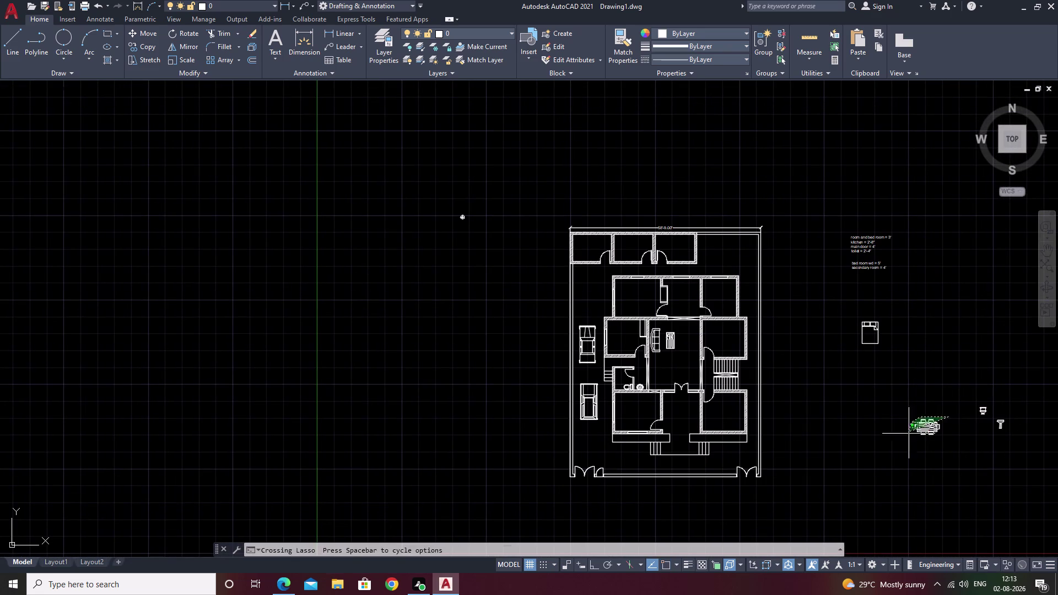
drag(909, 434, 951, 468)
text(m)
key(space)
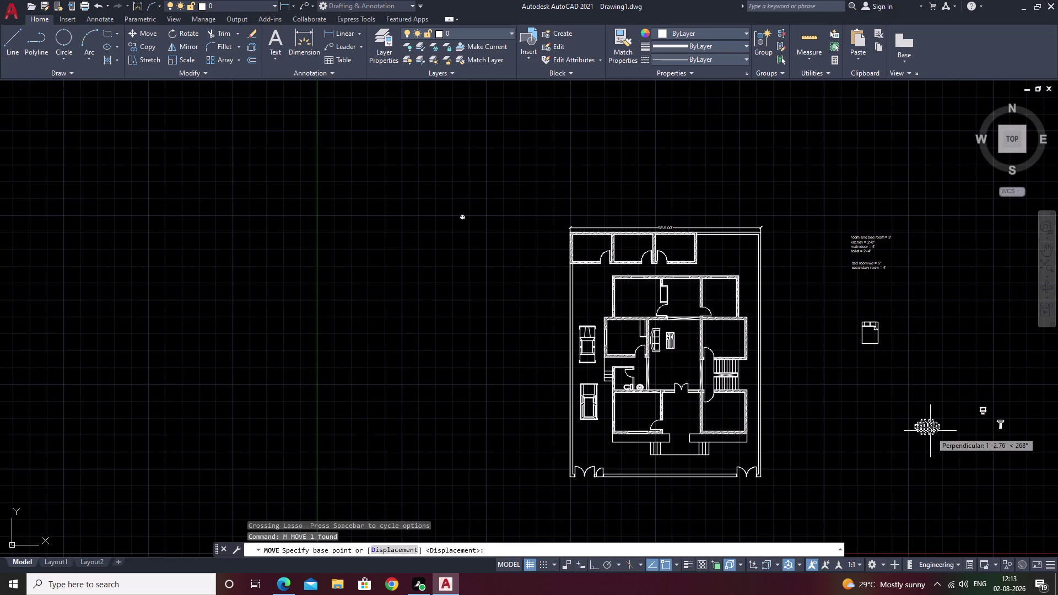
scroll(up, 3)
click(895, 425)
scroll(down, 3)
middle_drag(824, 404, 972, 451)
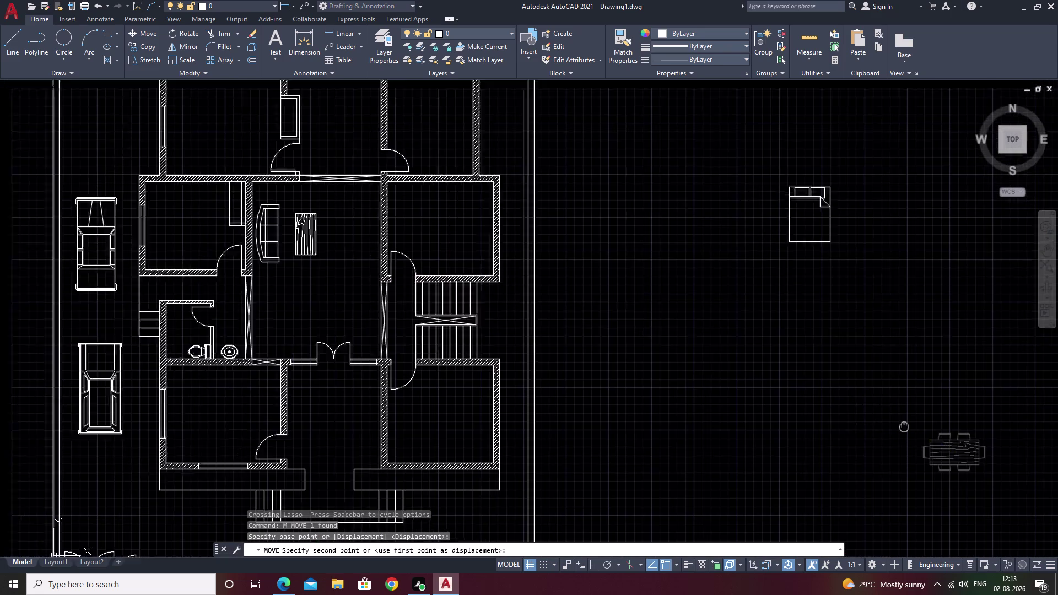
middle_drag(972, 451, 1057, 537)
middle_drag(835, 413, 935, 458)
scroll(up, 3)
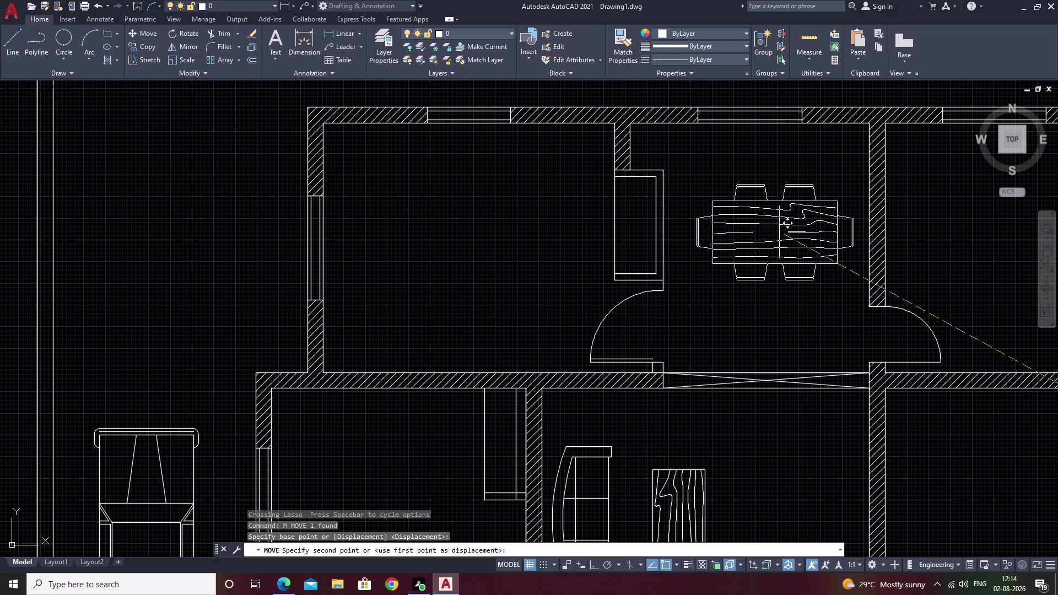
click(782, 227)
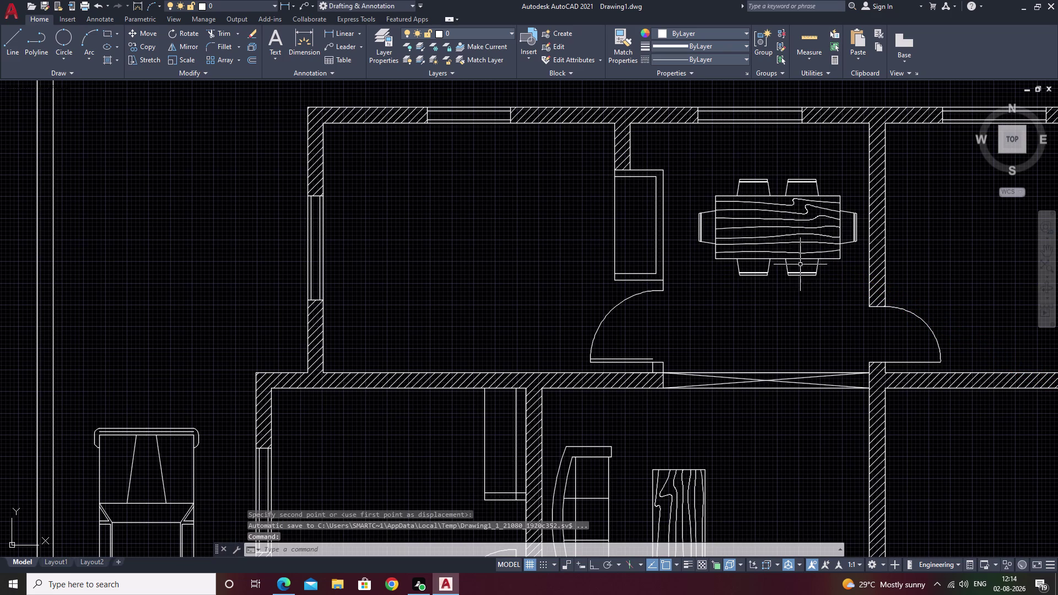
scroll(down, 3)
scroll(down, 3)
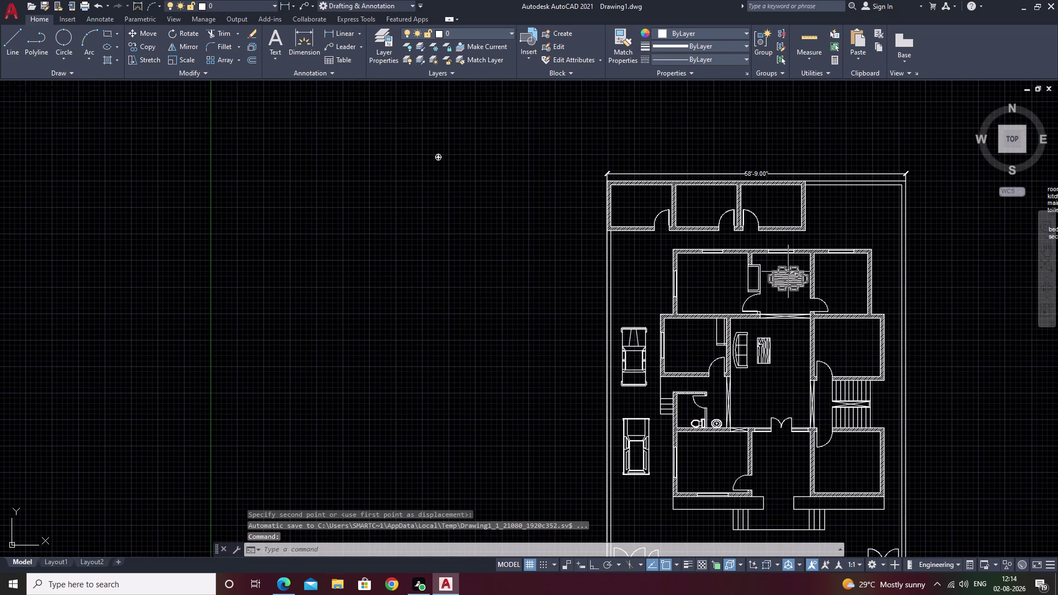
scroll(up, 3)
Select the dining set and begin resizing it with Stretch, then Scale.
click(790, 291)
key(s)
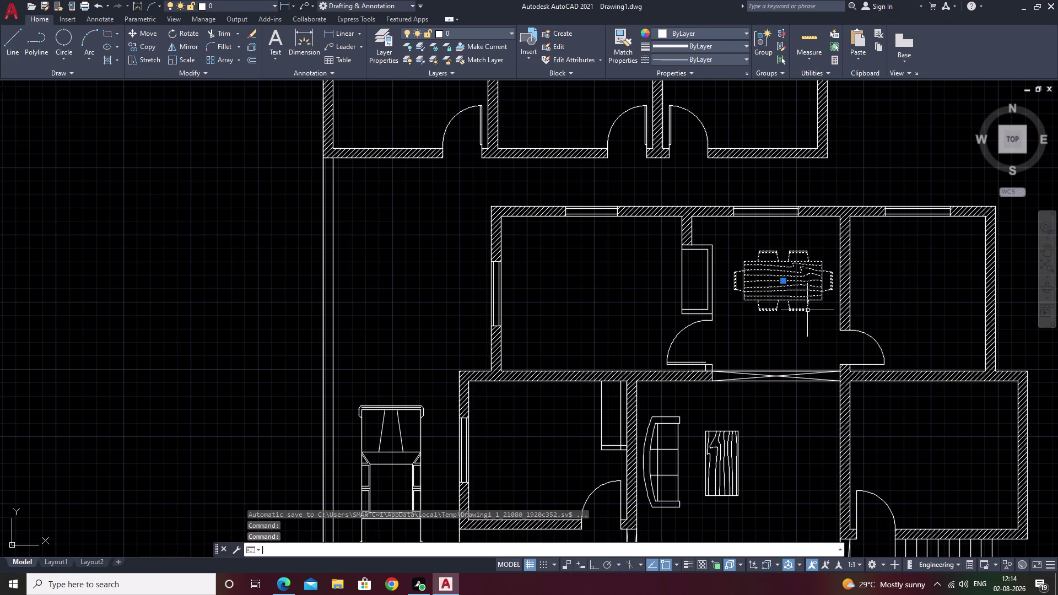
key(space)
key(Escape)
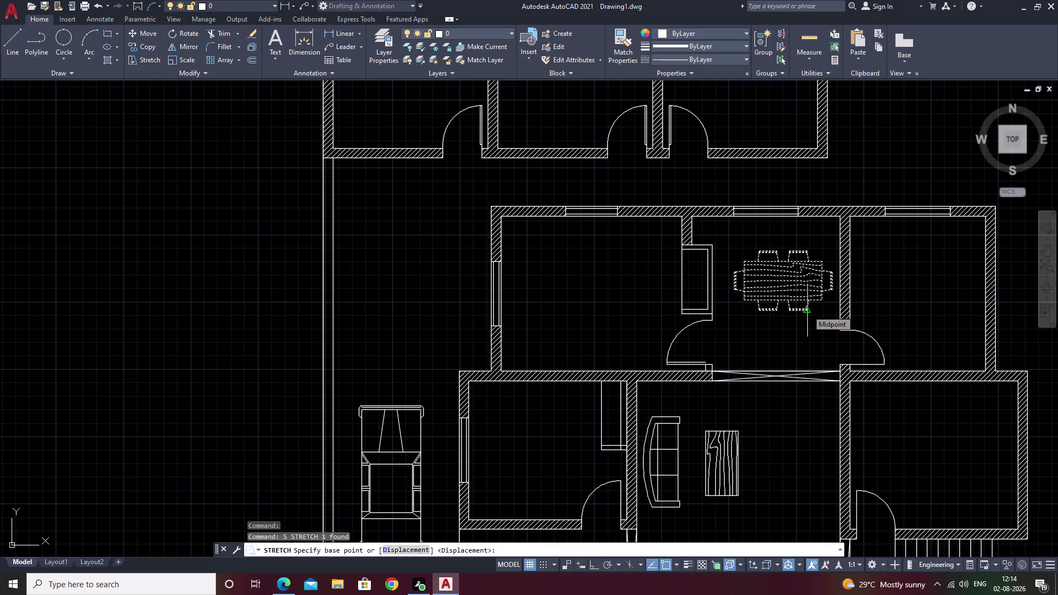
text(sc)
key(space)
click(796, 293)
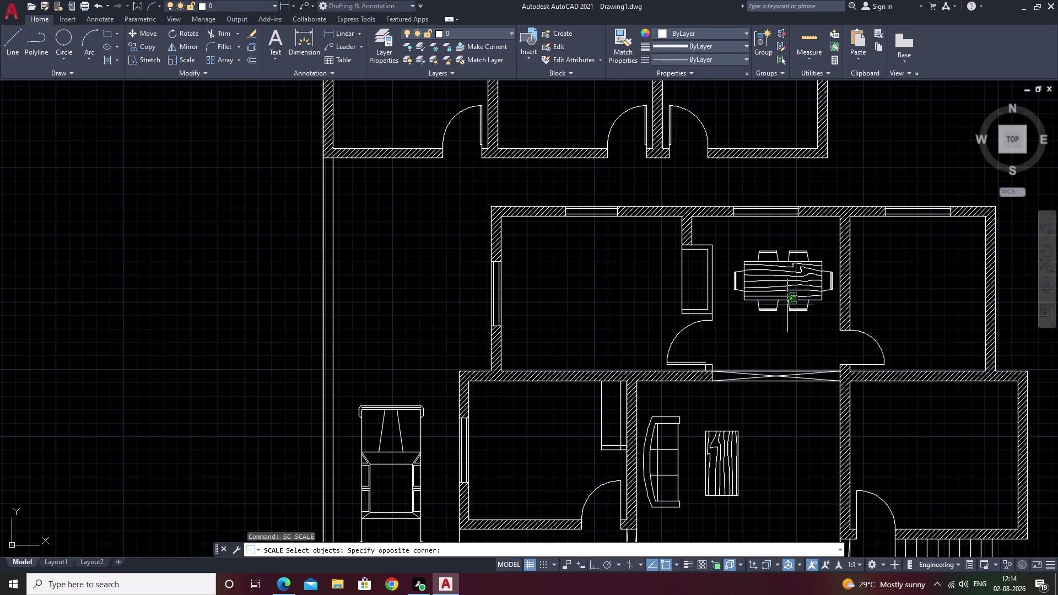